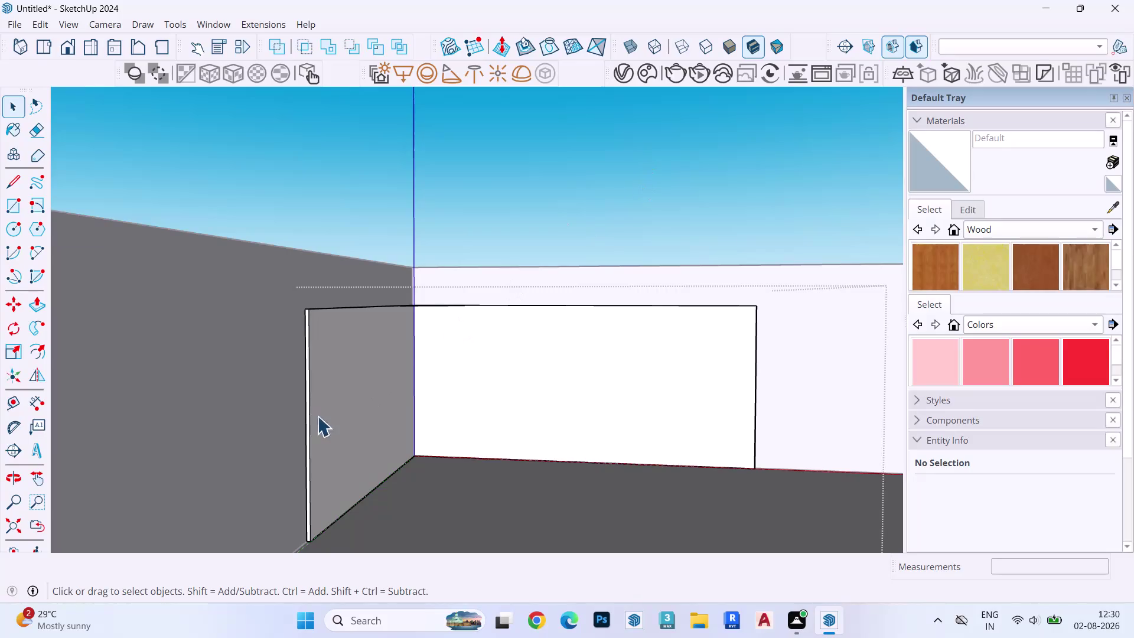
Orbit down onto the panel's top and undo the previous change.
scroll(down, 3)
middle_drag(530, 302, 555, 500)
scroll(down, 3)
scroll(up, 3)
scroll(down, 3)
scroll(up, 3)
key(ctrl+z)
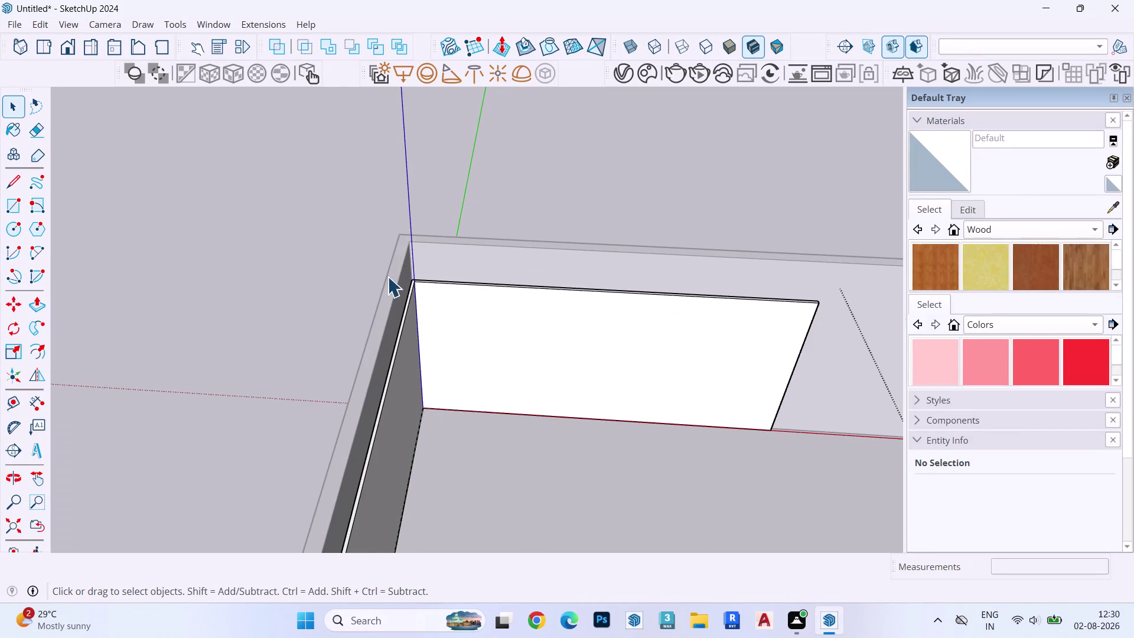
scroll(down, 3)
scroll(up, 3)
scroll(down, 3)
scroll(up, 3)
scroll(up, 3)
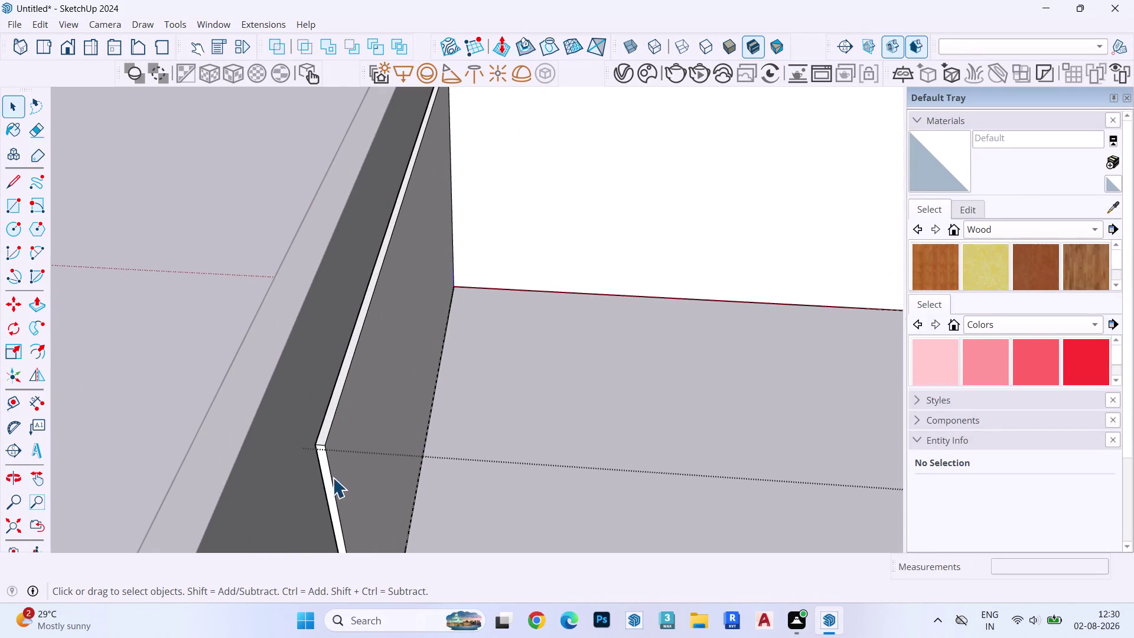
Push/Pull the panel's narrow end face to a new position.
click(320, 467)
click(324, 466)
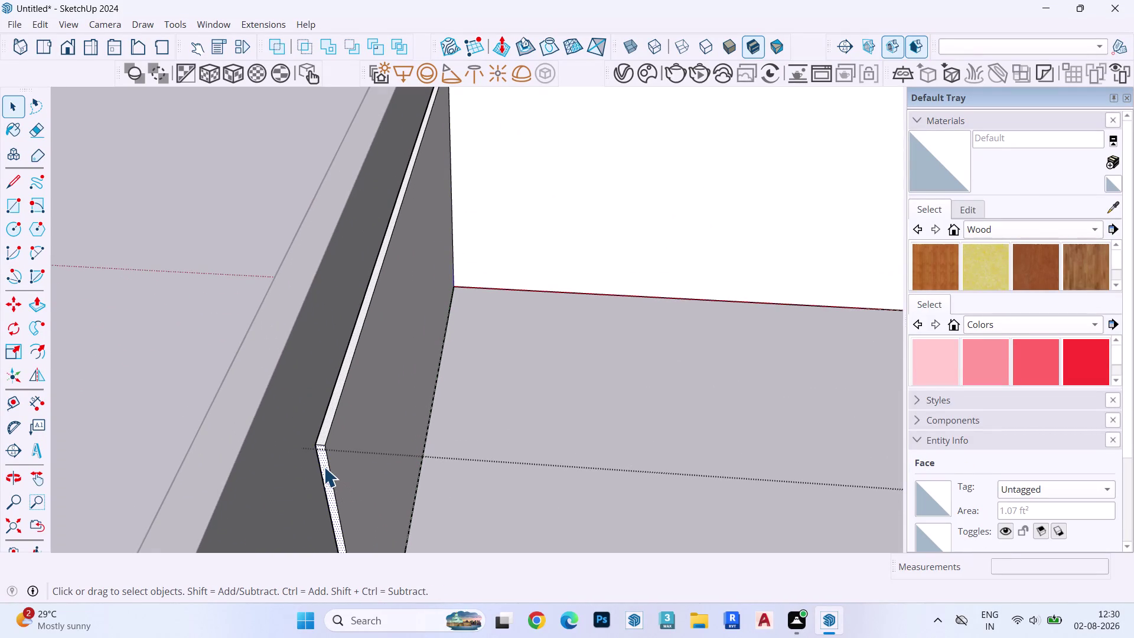
key(p)
click(323, 466)
click(275, 515)
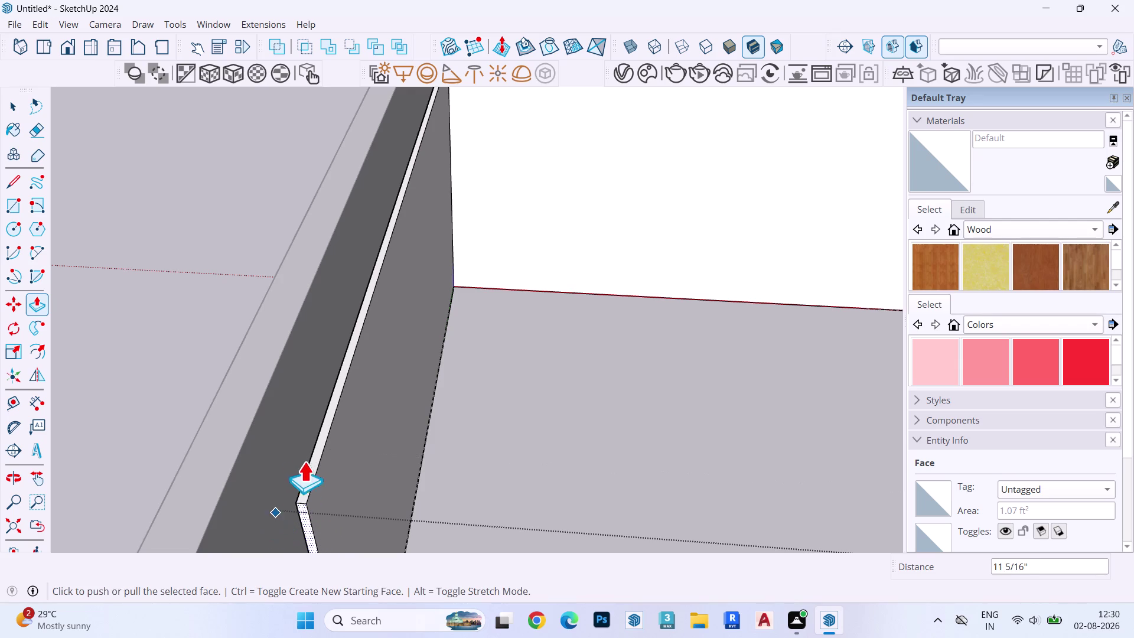
scroll(down, 3)
key(space)
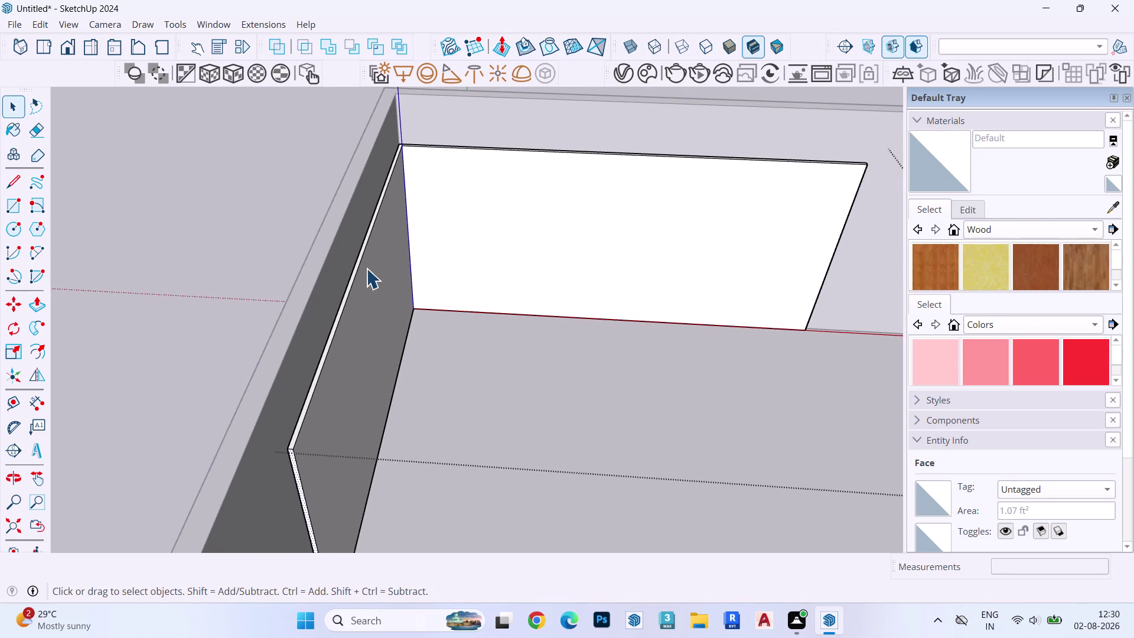
Draw an arc from the panel's left edge to its top edge.
key(a)
click(367, 248)
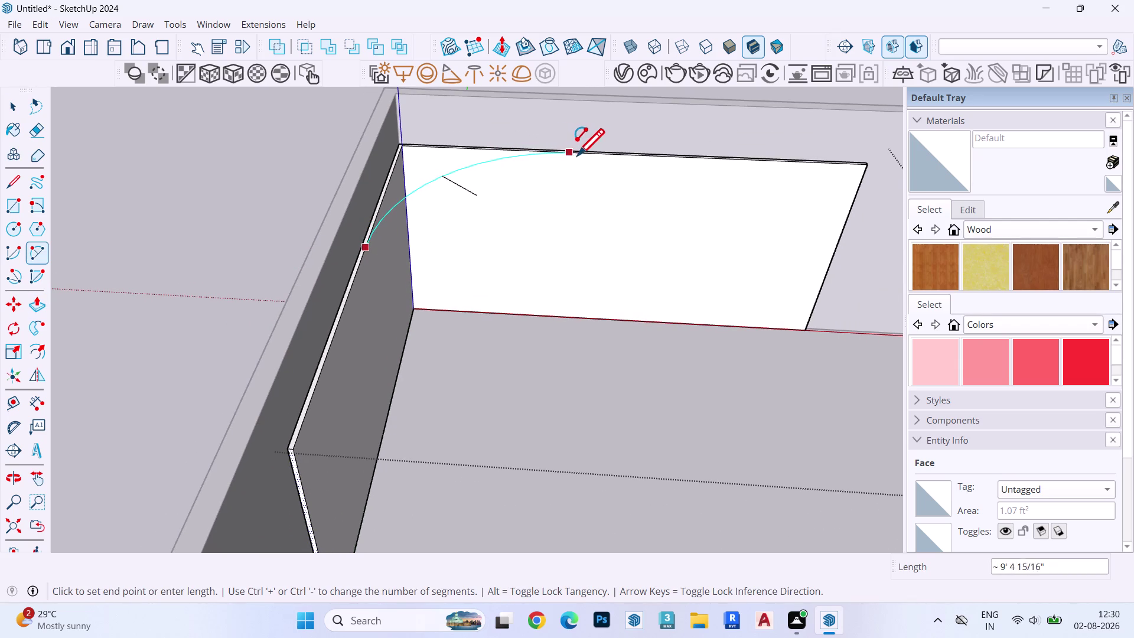
double_click(585, 153)
key(space)
Push away the corner piece cut off by the arc and inspect the curve.
click(441, 158)
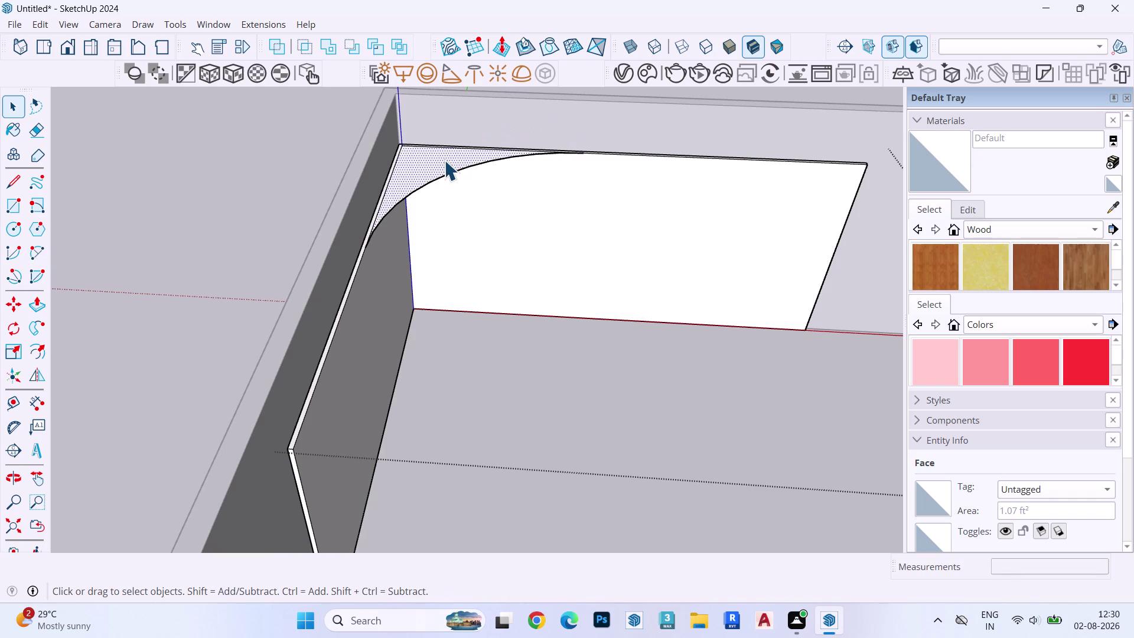
key(p)
click(444, 160)
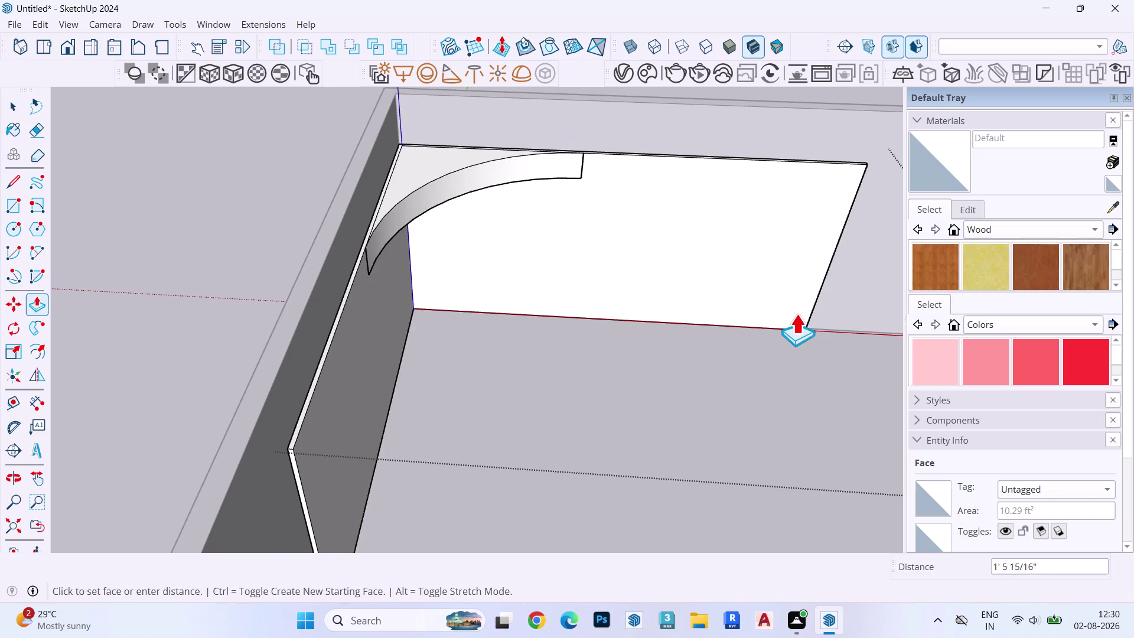
click(804, 324)
middle_drag(583, 299, 568, 196)
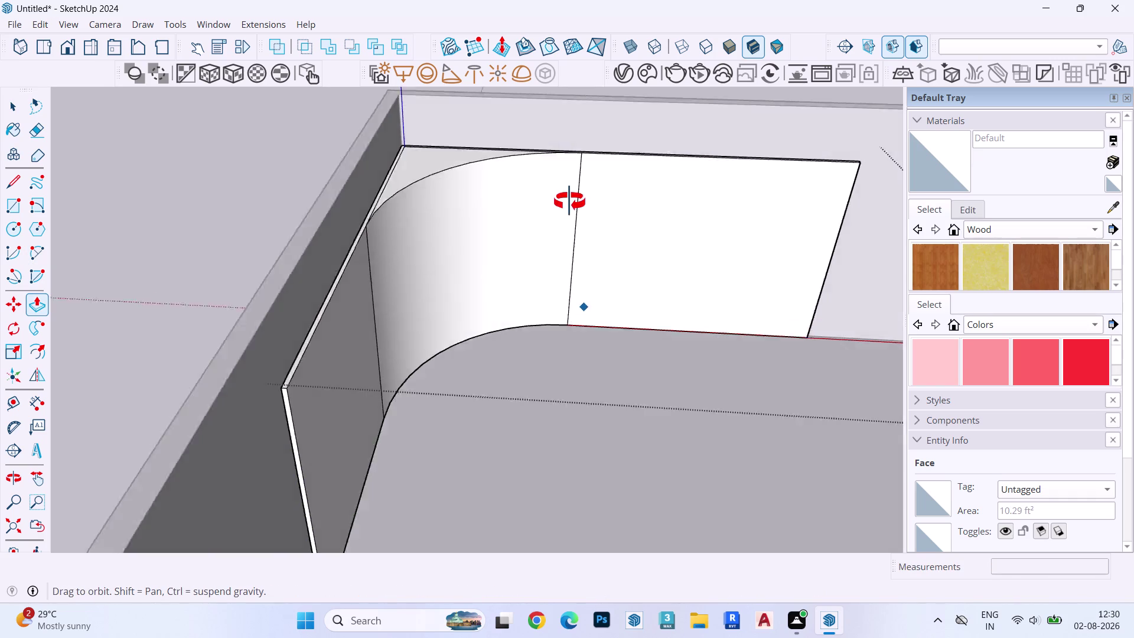
middle_drag(568, 196, 535, 242)
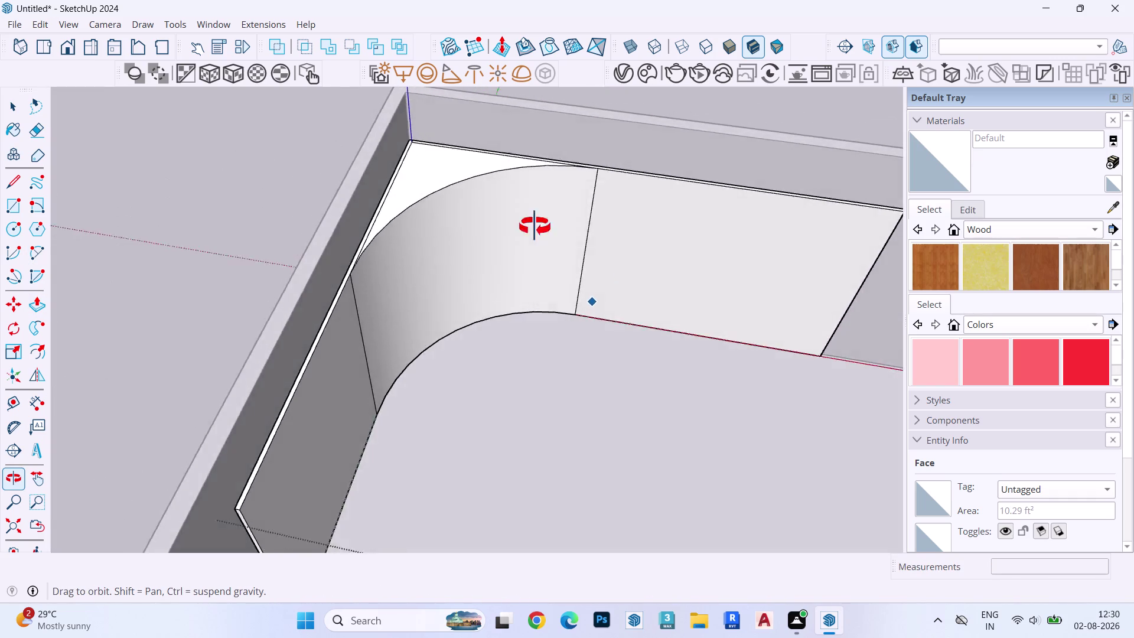
middle_drag(535, 243, 487, 179)
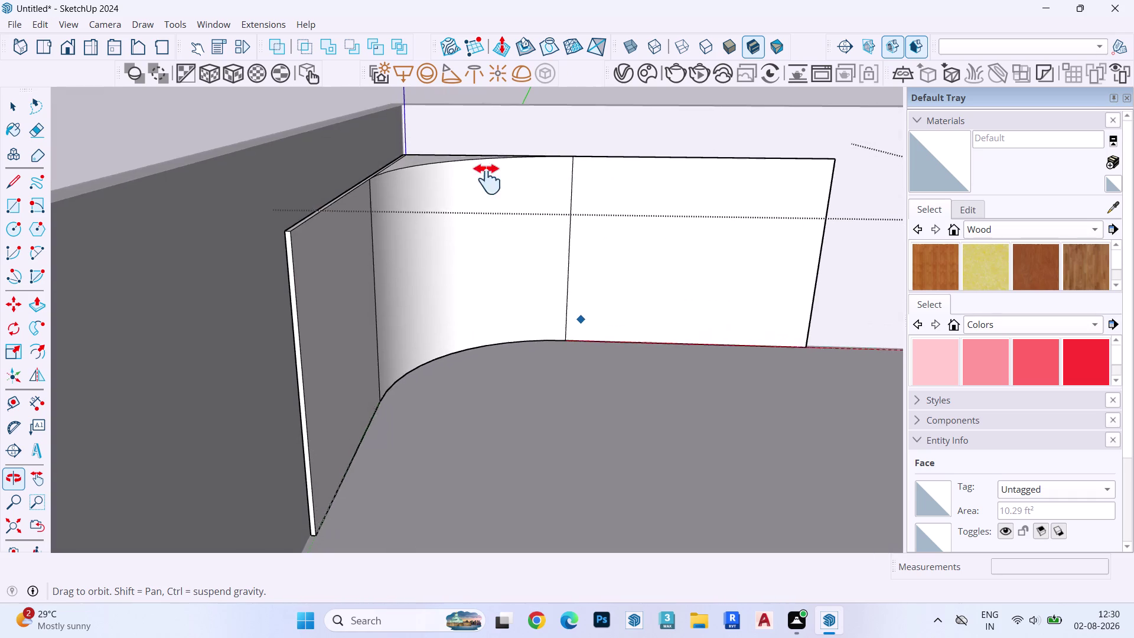
middle_drag(487, 179, 419, 172)
scroll(down, 3)
middle_drag(537, 213, 549, 166)
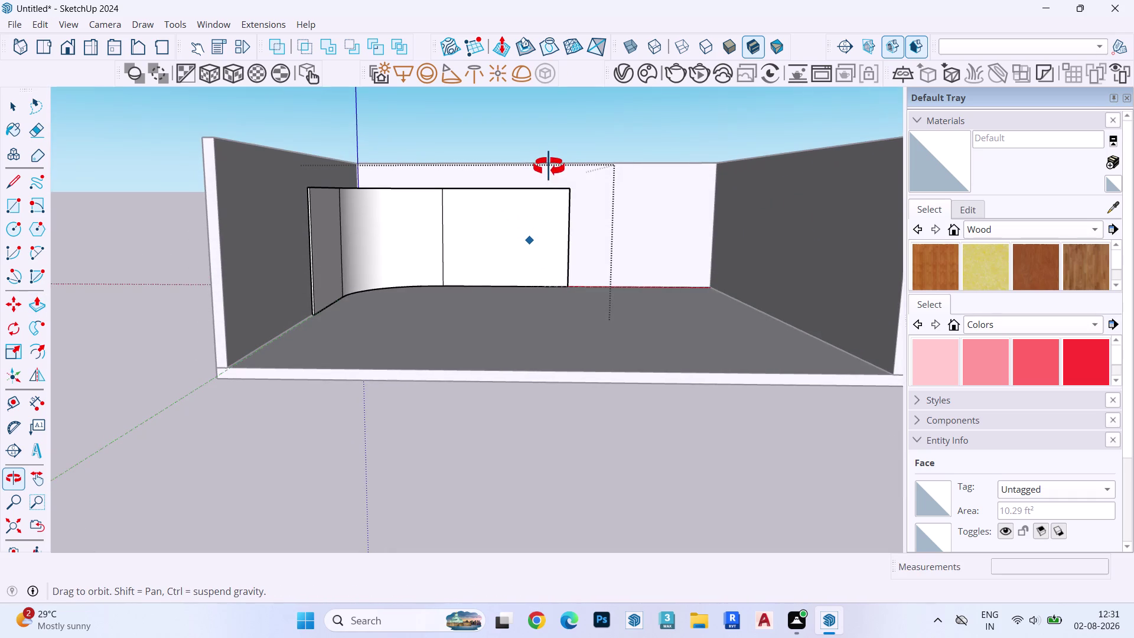
middle_drag(549, 167, 551, 165)
Undo the corner removal and the arc.
key(ctrl+z)
middle_drag(501, 185, 527, 423)
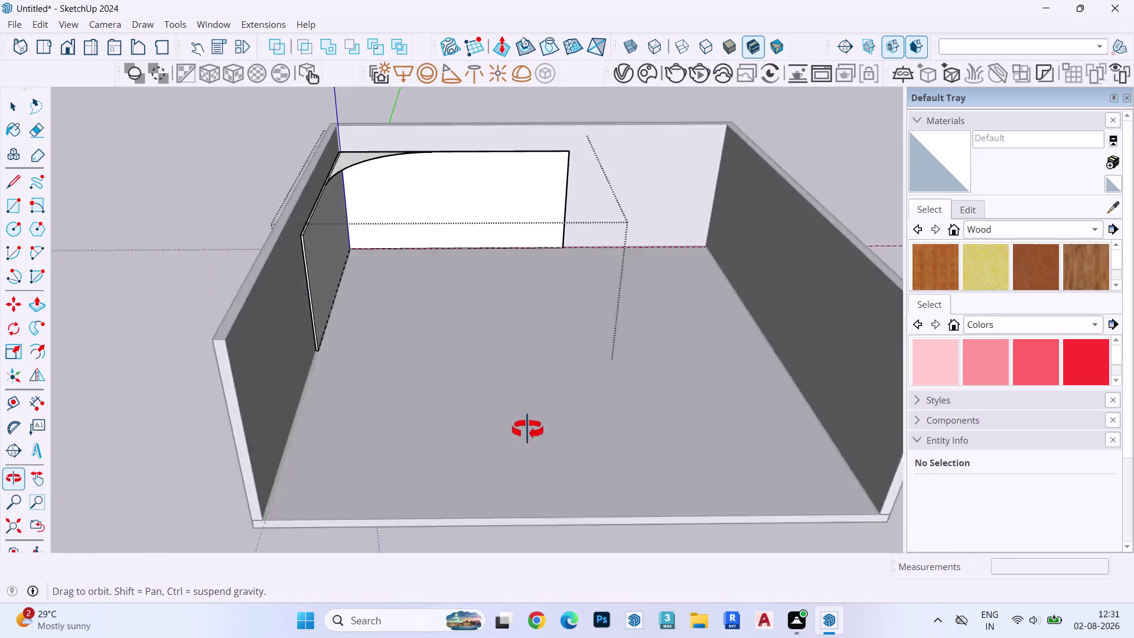
middle_drag(527, 423, 528, 429)
scroll(up, 3)
key(ctrl+z)
middle_drag(325, 169, 341, 314)
scroll(up, 3)
Redraw the arc across the top corner and push the cut-off corner away.
key(a)
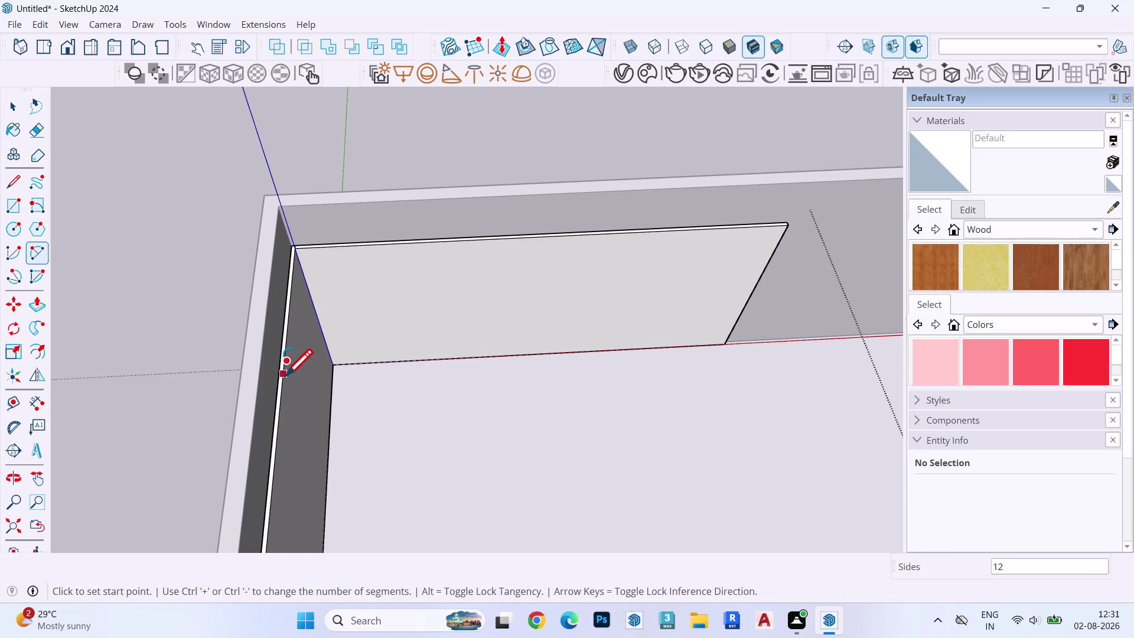
click(279, 396)
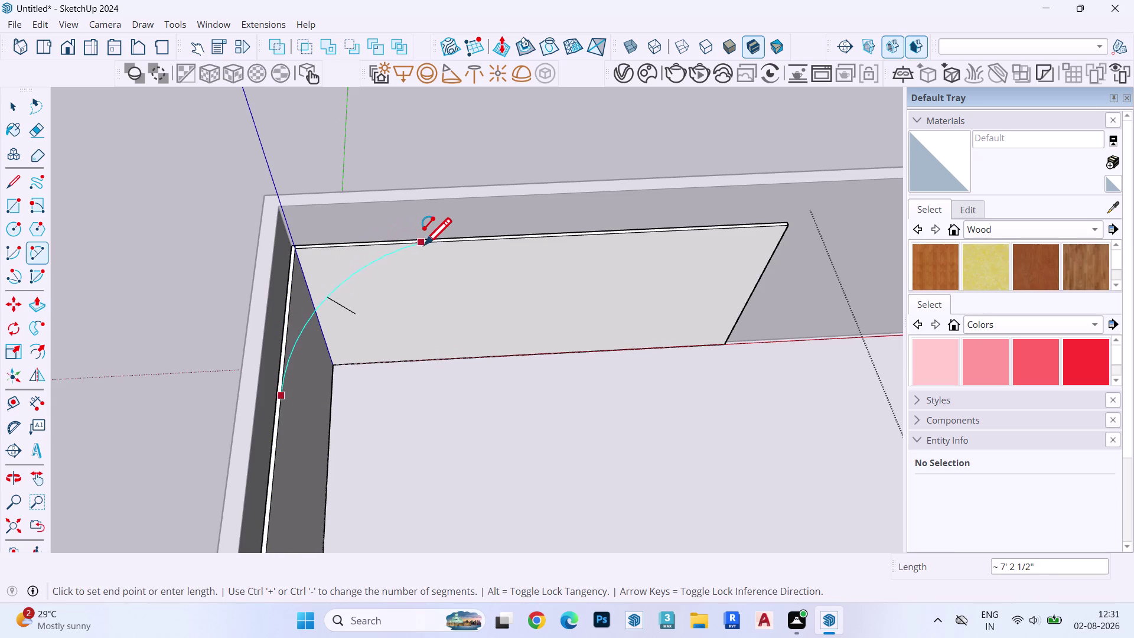
click(461, 244)
click(461, 244)
key(space)
click(328, 265)
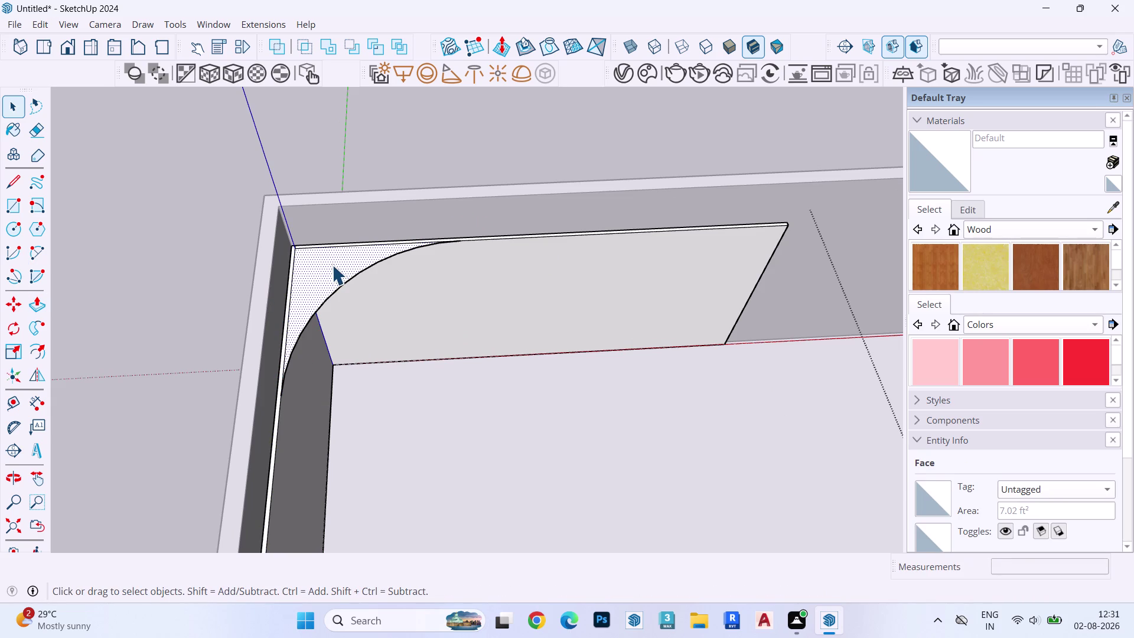
key(p)
click(332, 264)
click(730, 338)
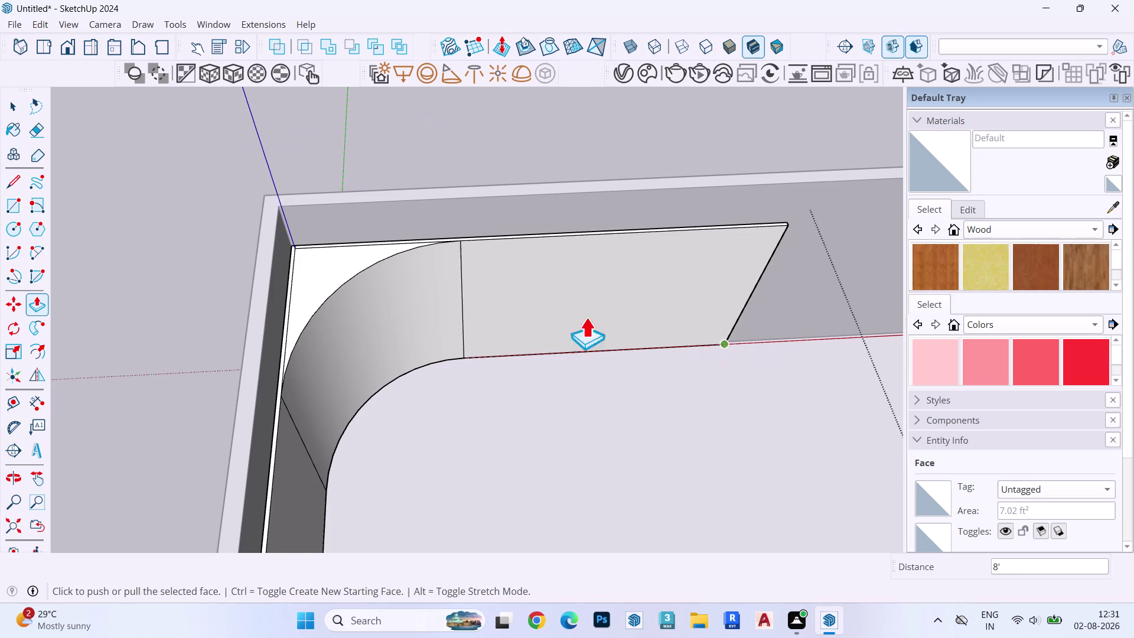
scroll(down, 3)
scroll(up, 3)
scroll(down, 3)
key(space)
Select all of the curved panel's geometry and group it.
middle_drag(477, 361, 490, 32)
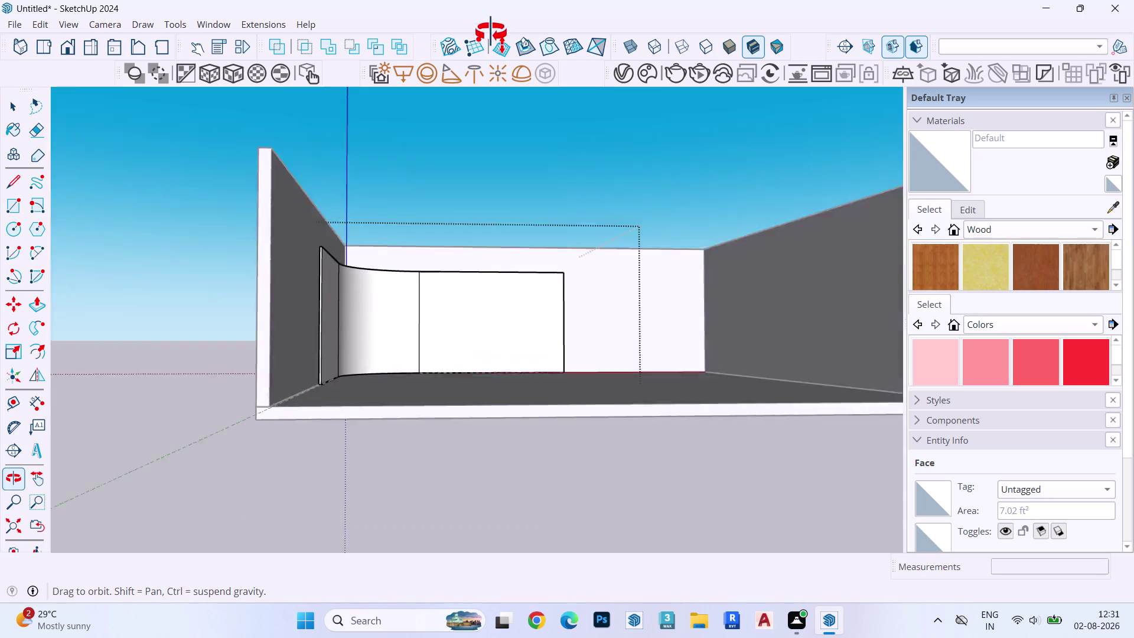
middle_drag(490, 32, 458, 72)
key(Escape)
key(space)
key(Escape)
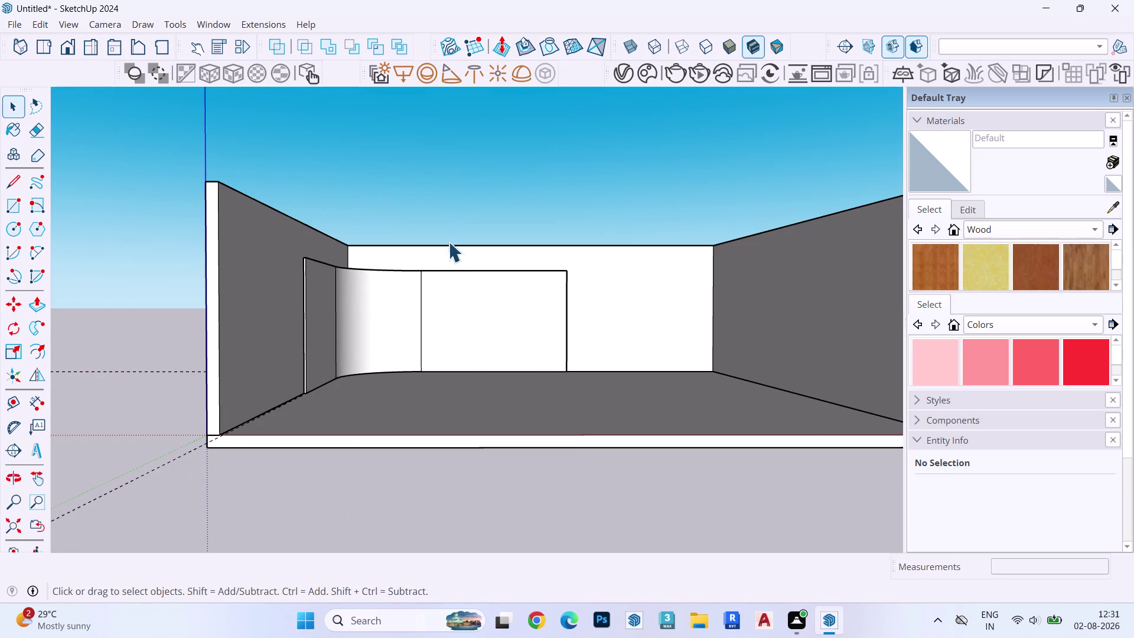
click(446, 261)
click(454, 310)
middle_drag(454, 309, 456, 374)
key(Escape)
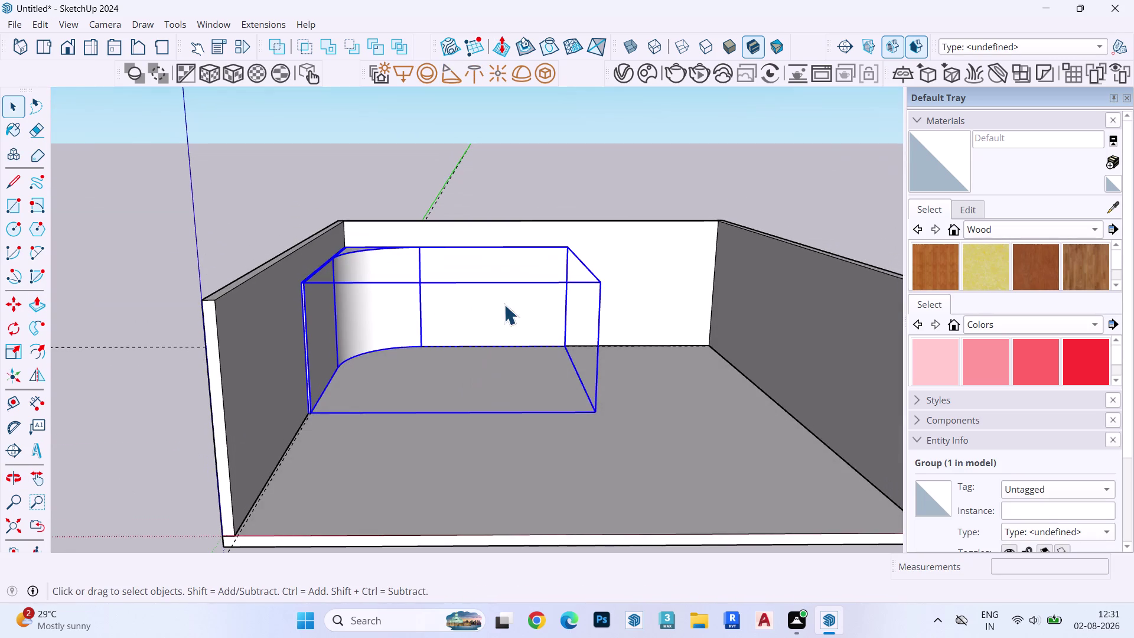
Place a Tape Measure guide 5' above the back wall's floor edge.
scroll(up, 3)
key(t)
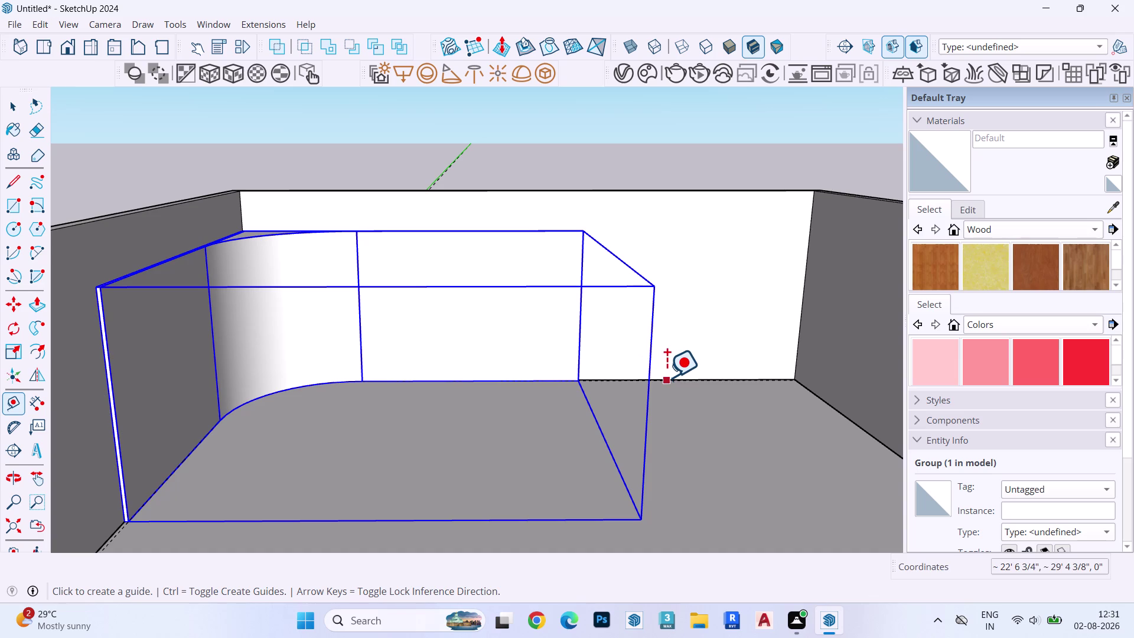
scroll(up, 3)
key(Escape)
key(t)
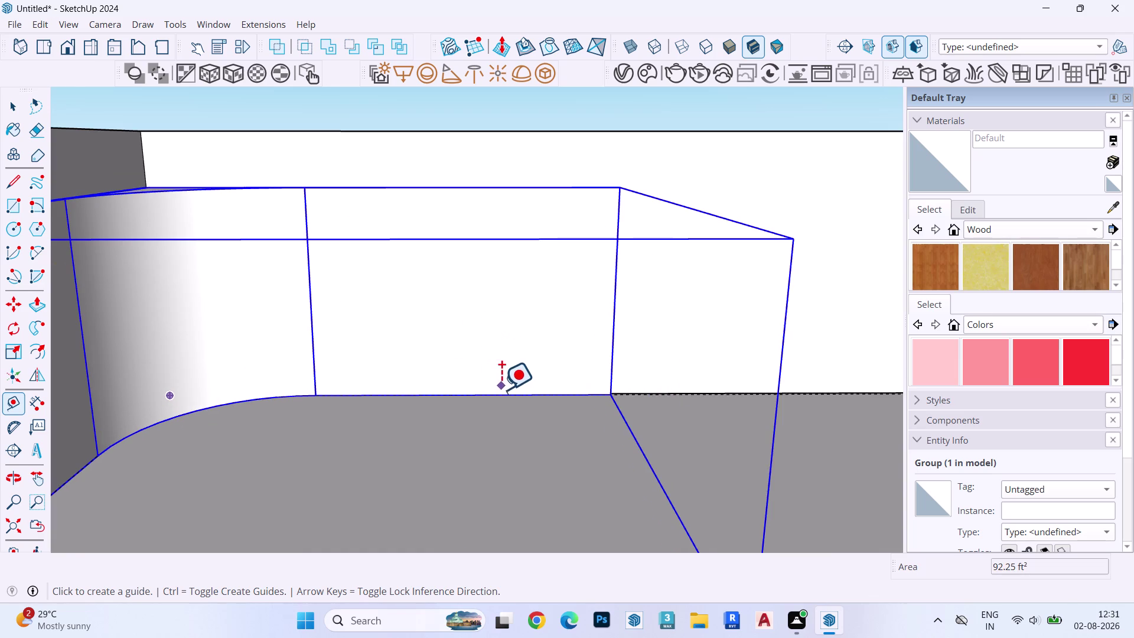
click(506, 393)
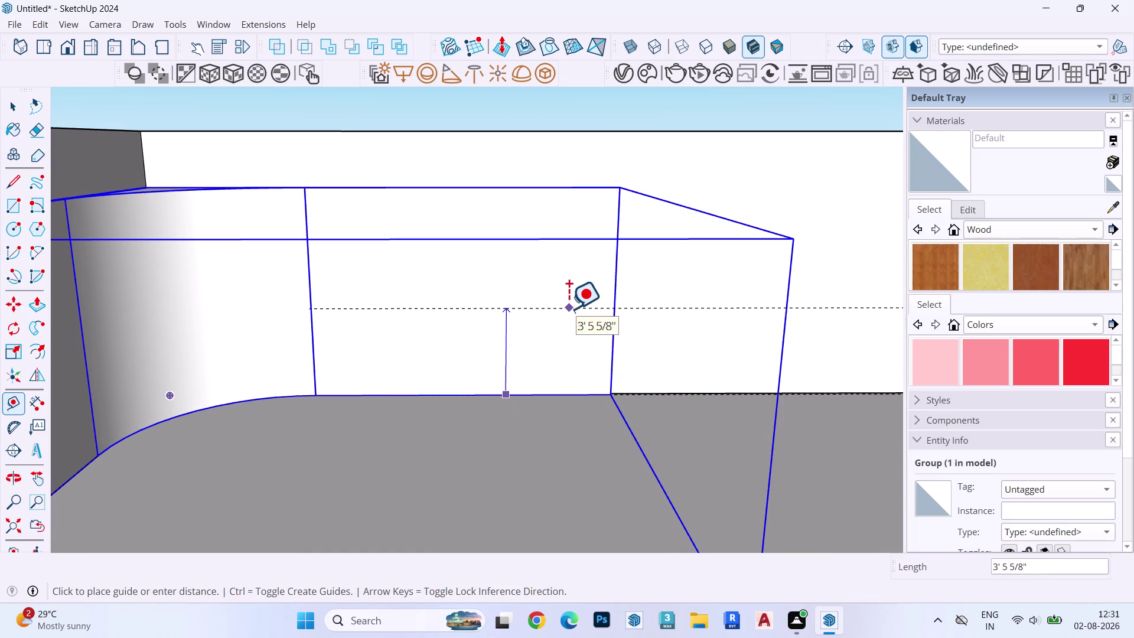
text(5')
key(Return)
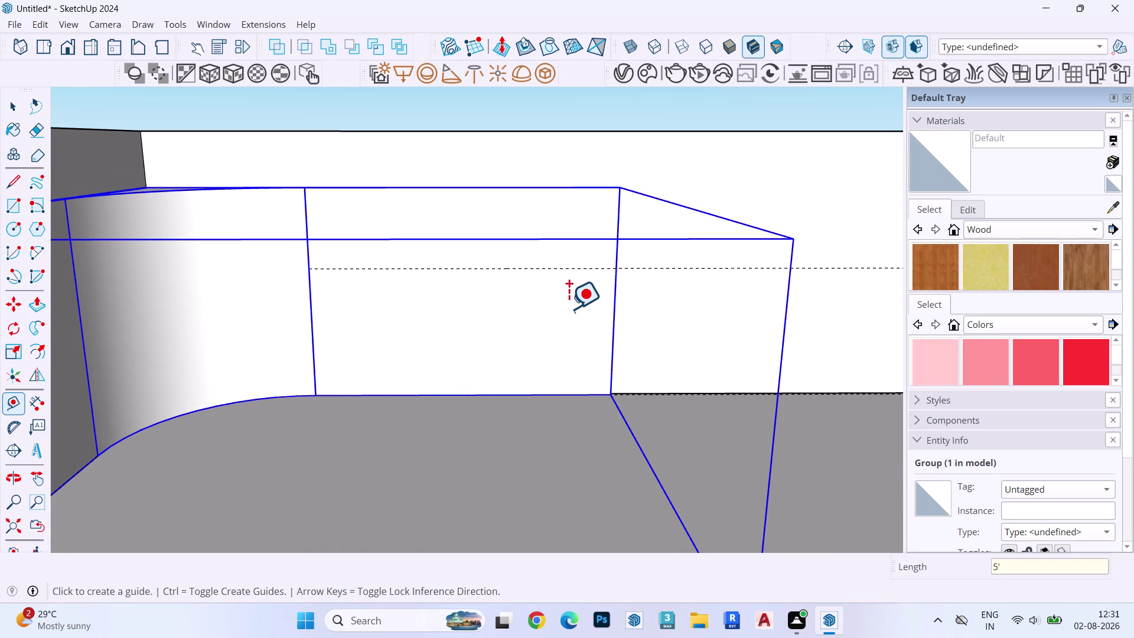
key(space)
key(Escape)
Draw a rectangle from the 5' guide to the right floor corner.
key(r)
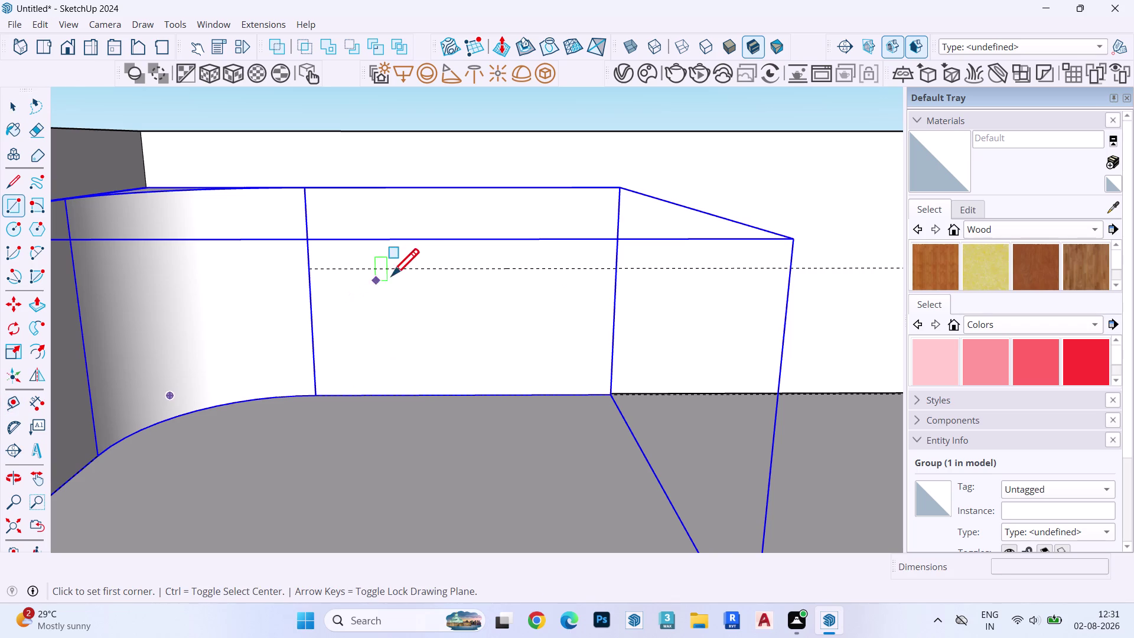
click(440, 267)
middle_drag(647, 381, 480, 372)
key(Left)
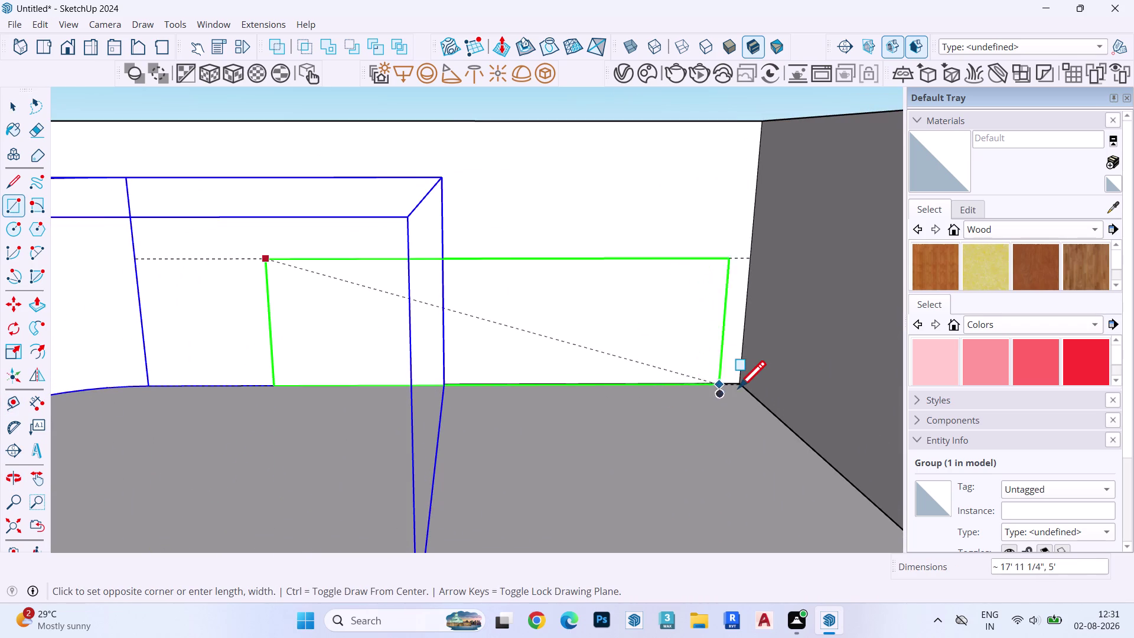
click(743, 386)
key(space)
click(527, 304)
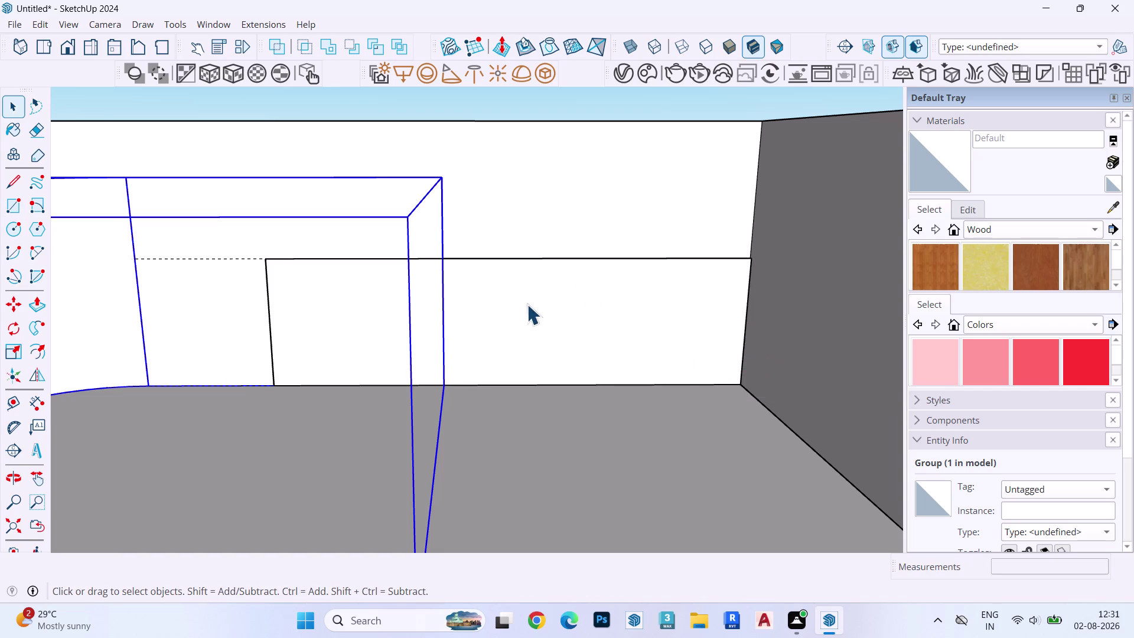
double_click(527, 304)
key(n)
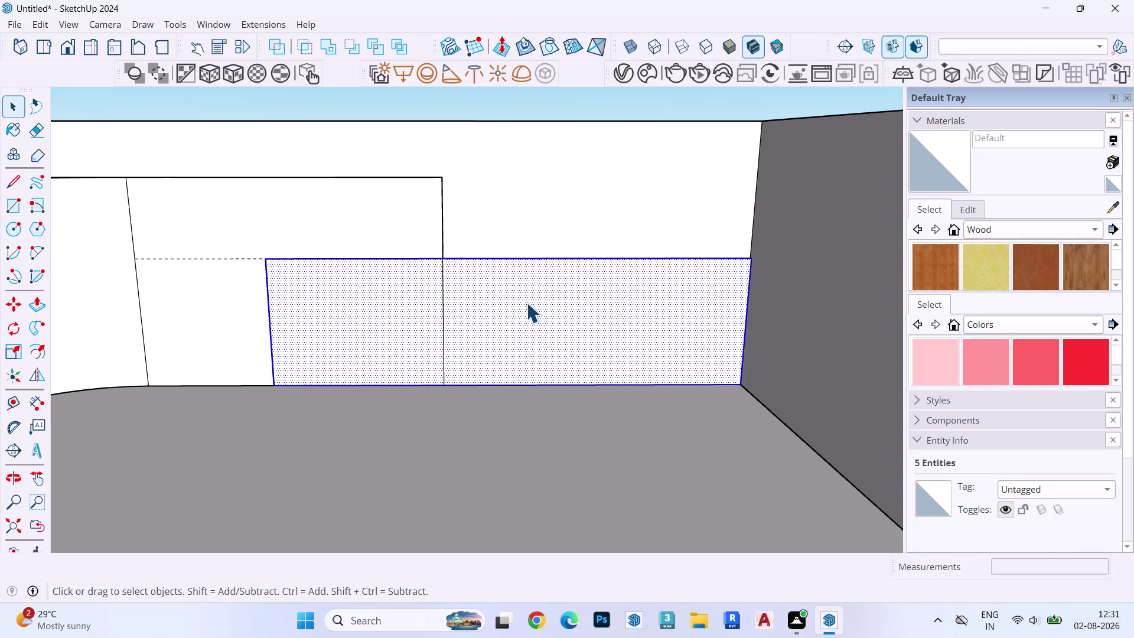
double_click(519, 303)
Copy the wall edge higher up the wall with the Move tool.
middle_drag(519, 290, 538, 349)
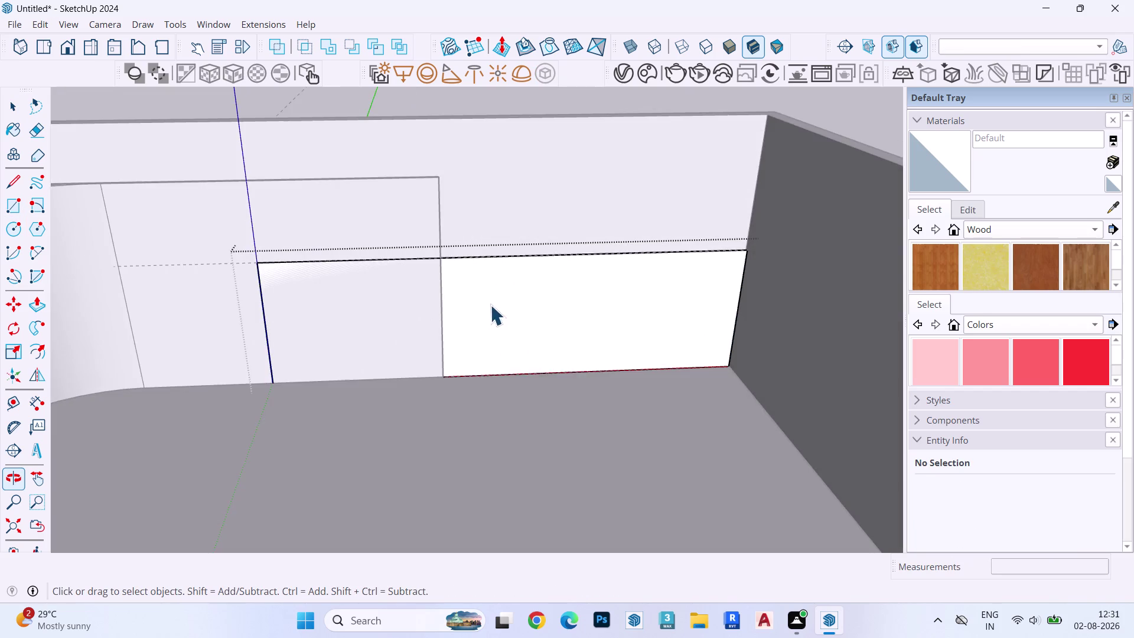
scroll(up, 3)
scroll(down, 3)
drag(178, 220, 262, 363)
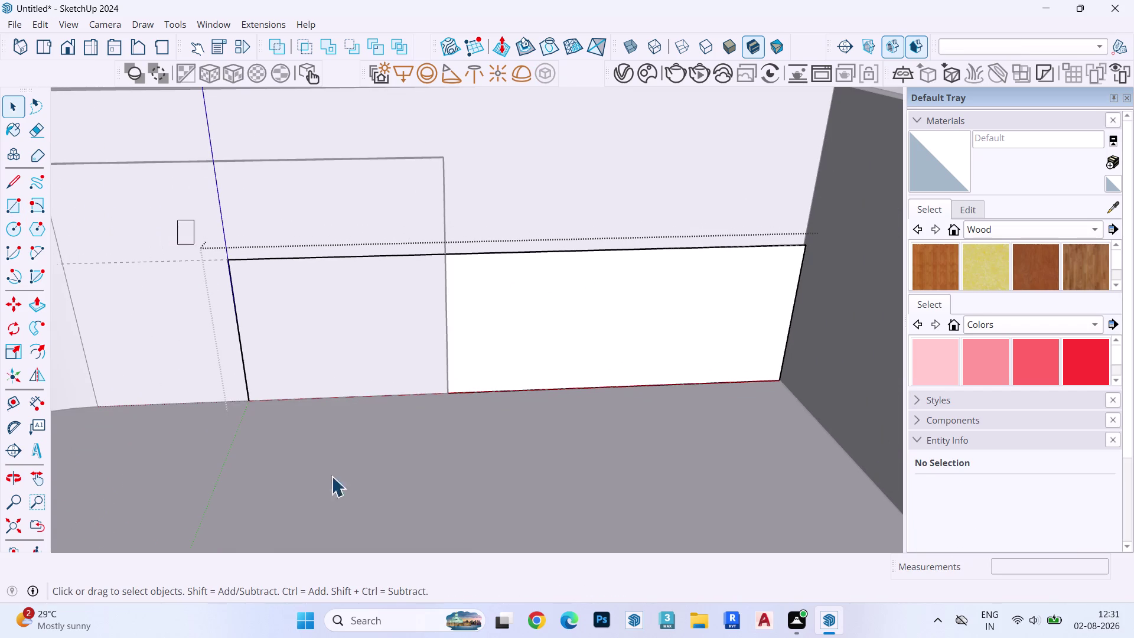
drag(262, 363, 461, 580)
key(m)
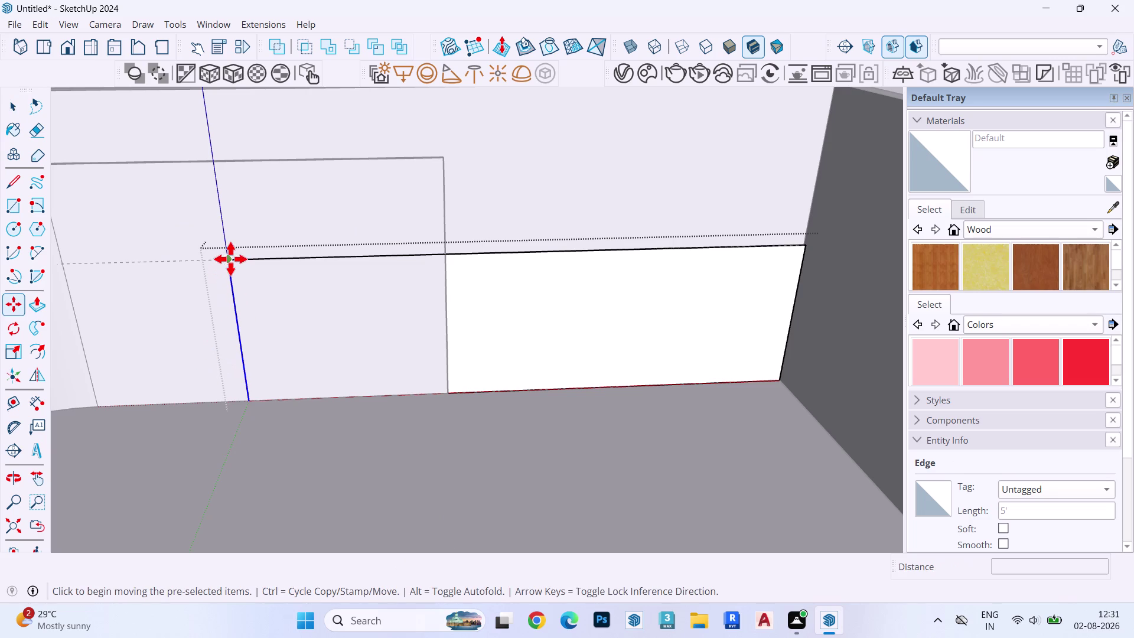
click(231, 258)
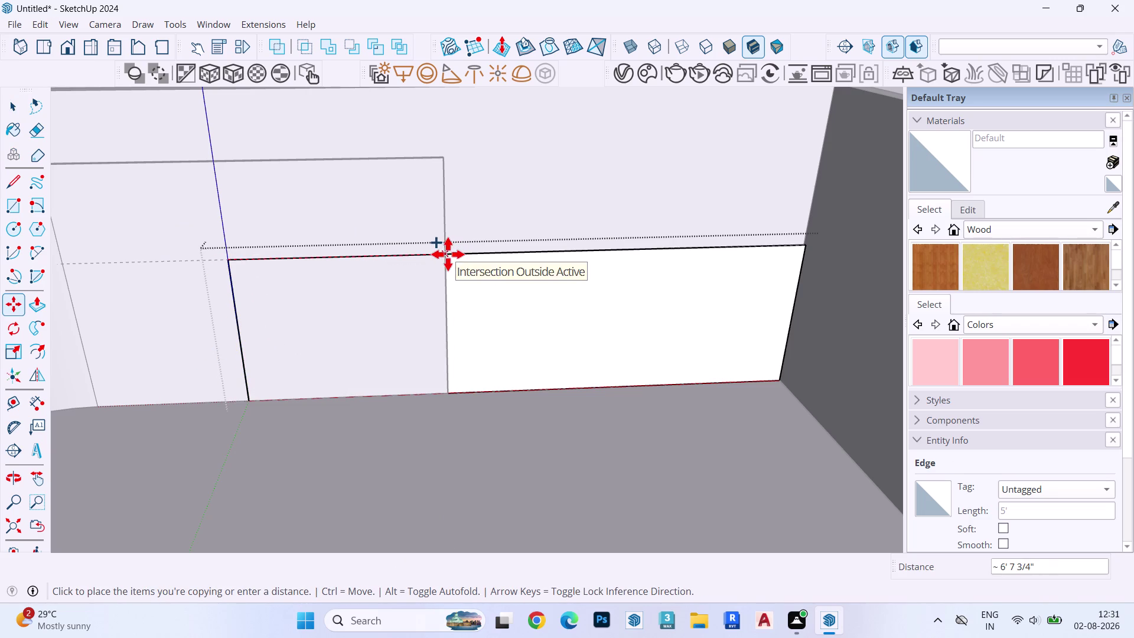
click(448, 254)
Attempt to push the lower wall face, undoing and cancelling the tries.
key(space)
click(501, 271)
key(p)
click(501, 271)
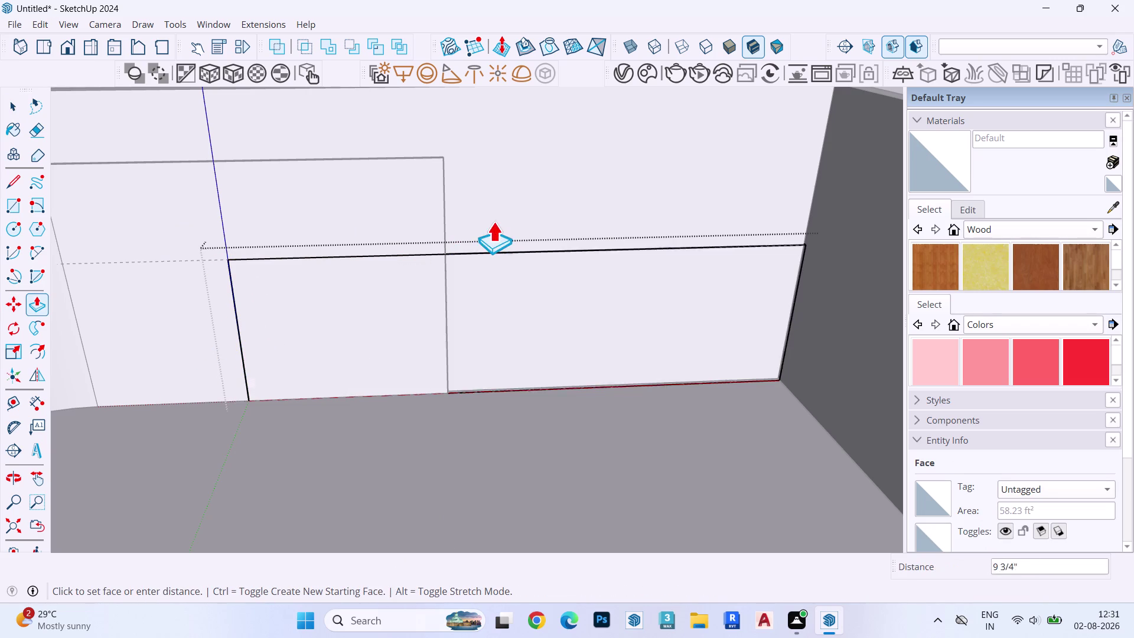
middle_drag(463, 178, 469, 302)
scroll(up, 3)
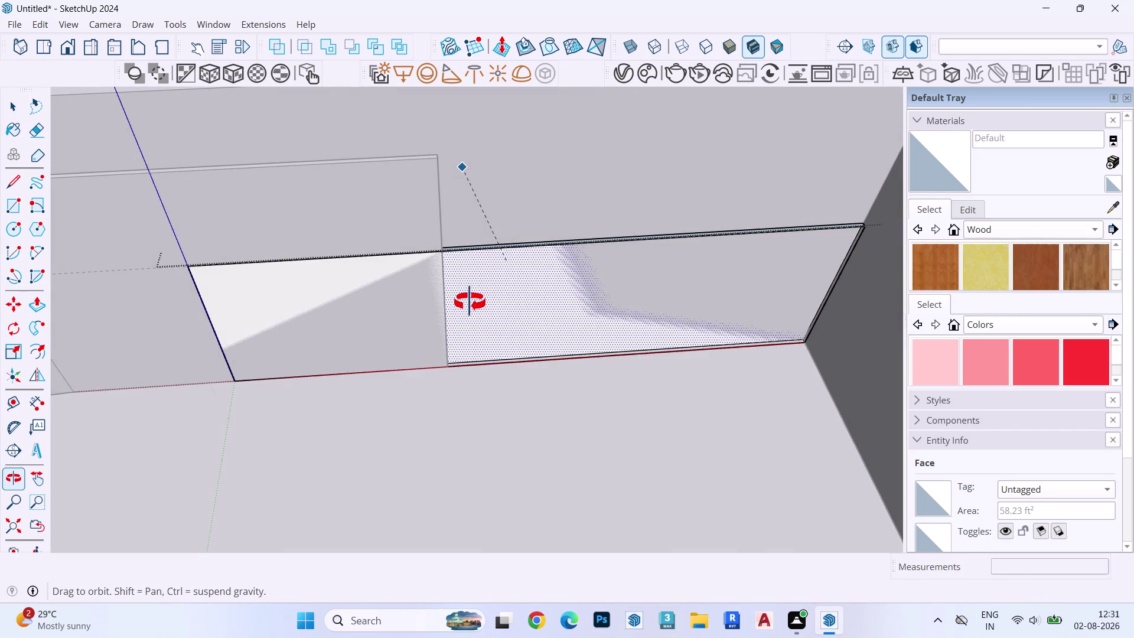
middle_drag(470, 302, 470, 301)
scroll(up, 3)
click(427, 151)
scroll(down, 3)
key(ctrl+z)
click(562, 377)
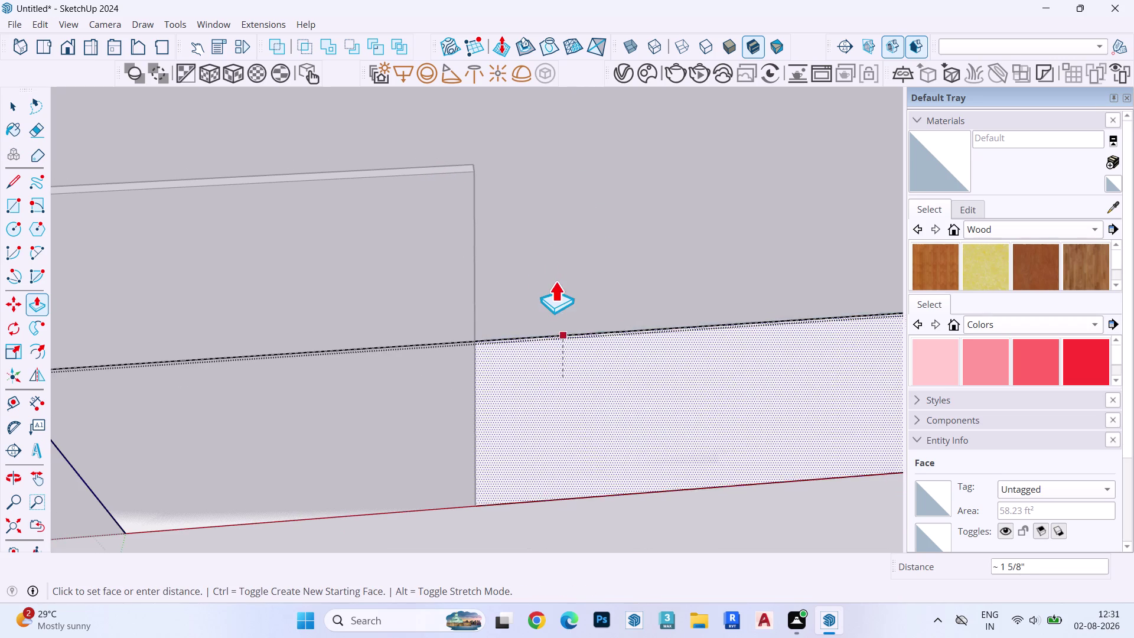
click(472, 163)
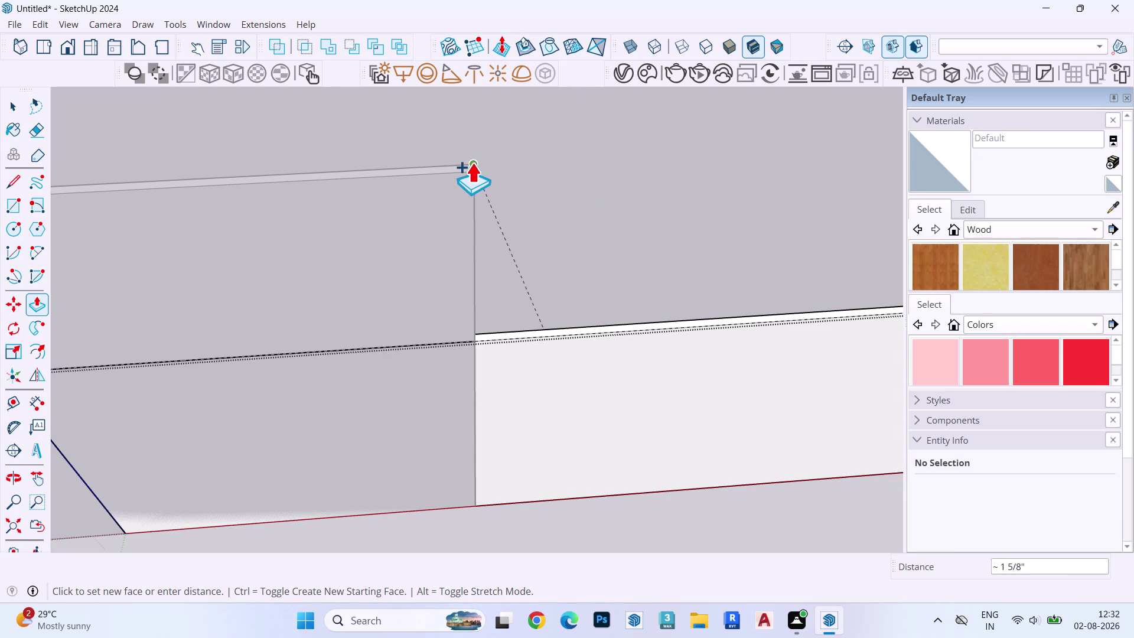
key(space)
Pull the left lower panel out 1.6" and repeat it on the adjacent face.
click(382, 378)
scroll(down, 3)
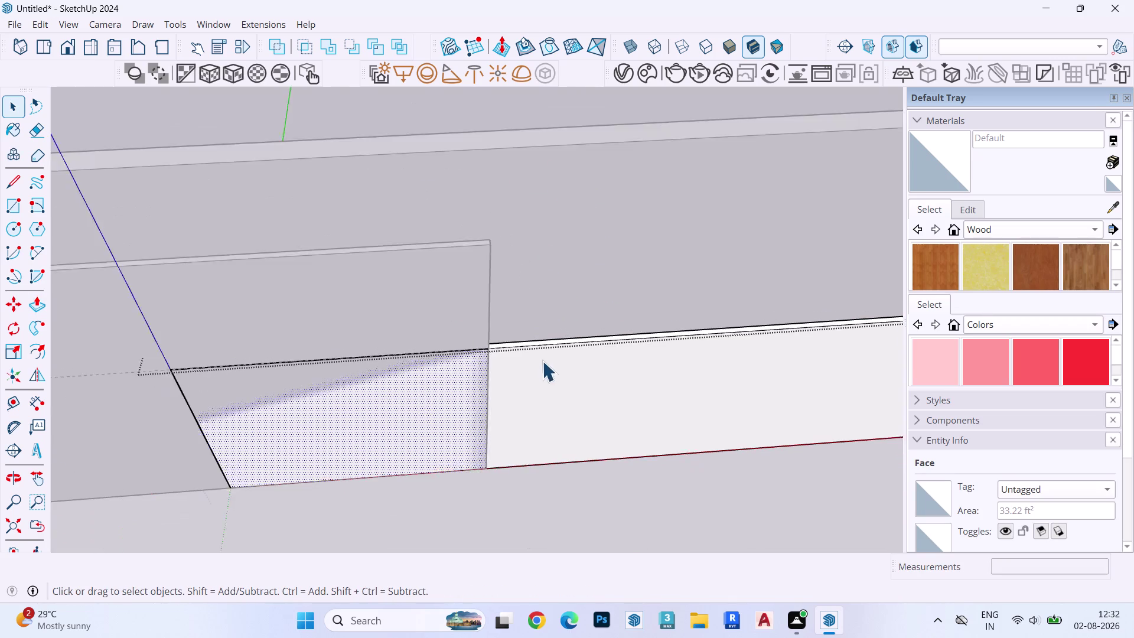
key(p)
click(447, 373)
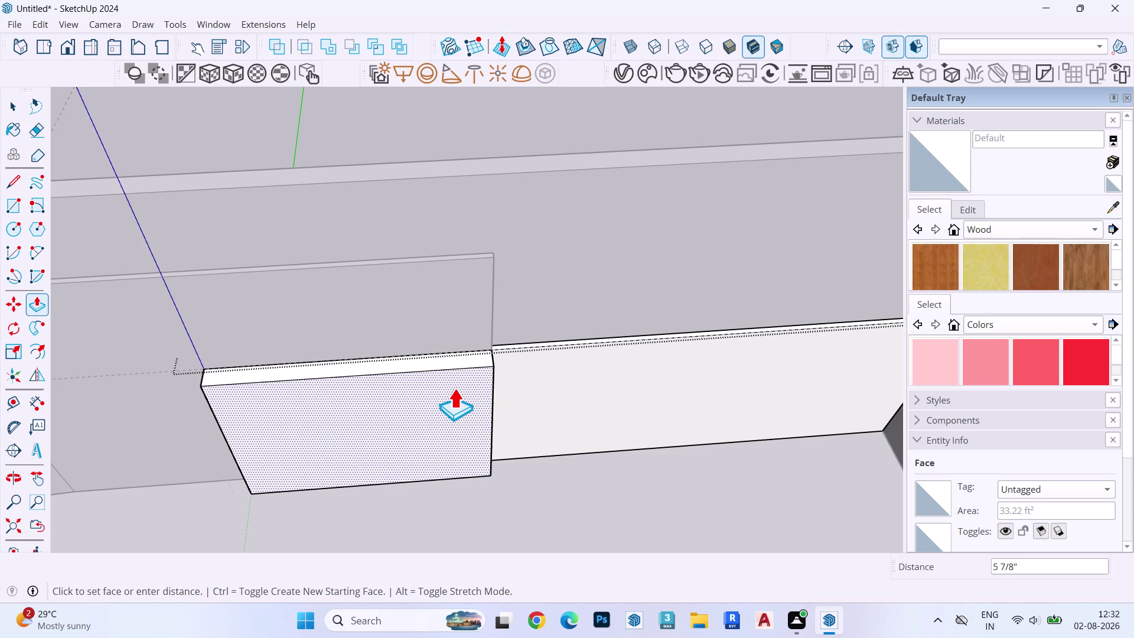
text(1)
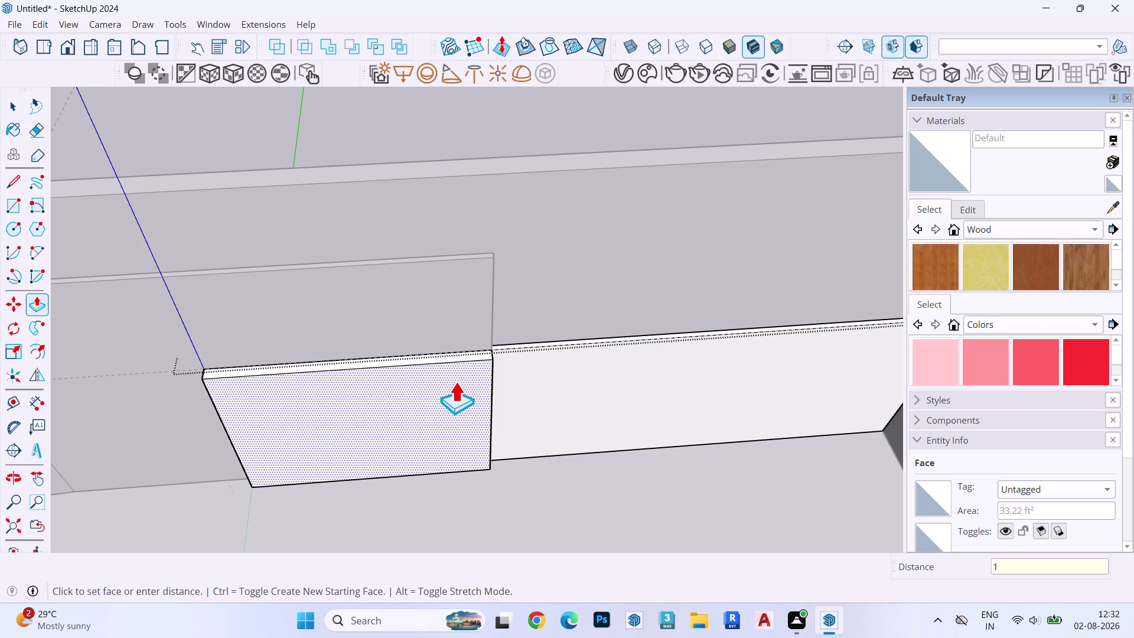
text(.6")
key(Return)
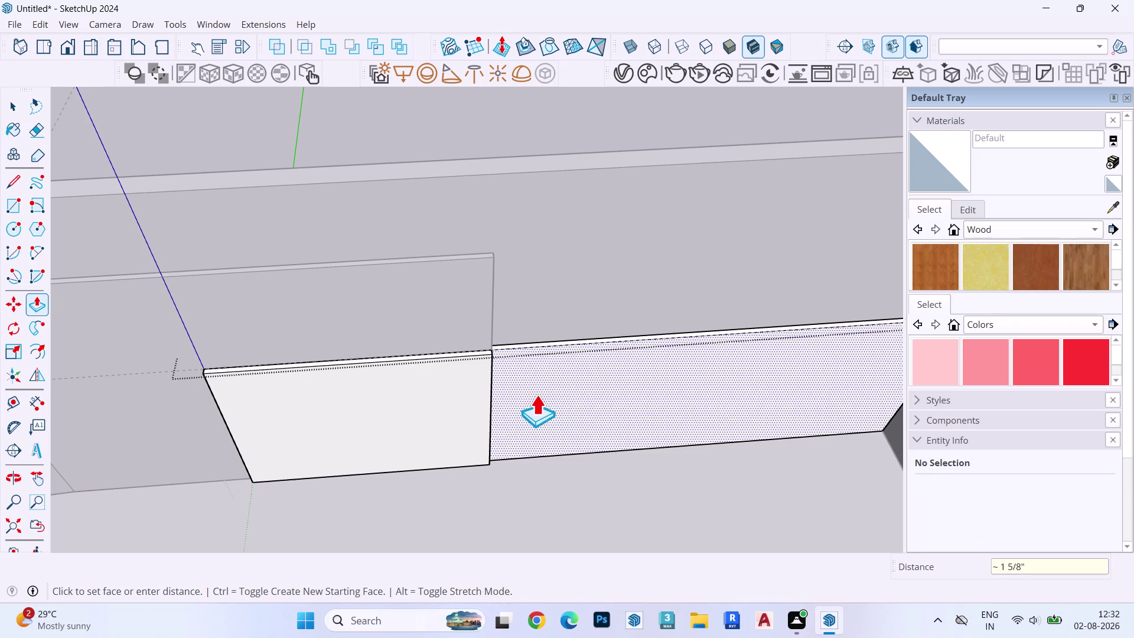
double_click(541, 382)
key(Escape)
key(space)
key(Escape)
key(space)
key(space)
key(Escape)
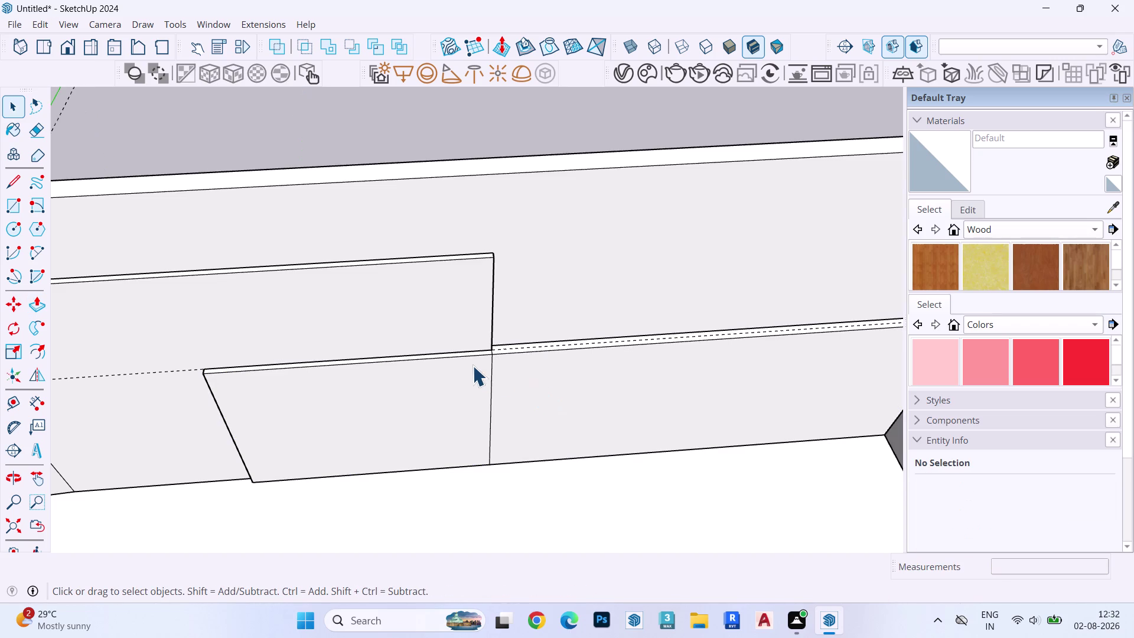
key(Escape)
scroll(down, 3)
key(Escape)
middle_drag(403, 355, 394, 120)
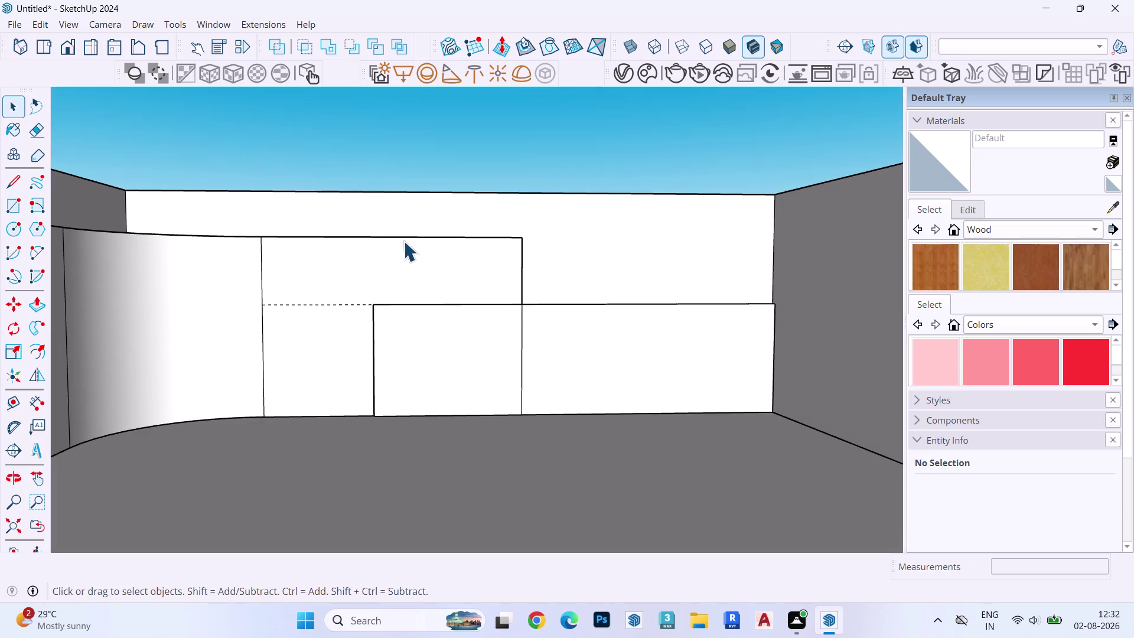
Select the upper back-wall panel and zoom in on its top-right corner.
double_click(517, 240)
drag(474, 230, 783, 322)
scroll(up, 3)
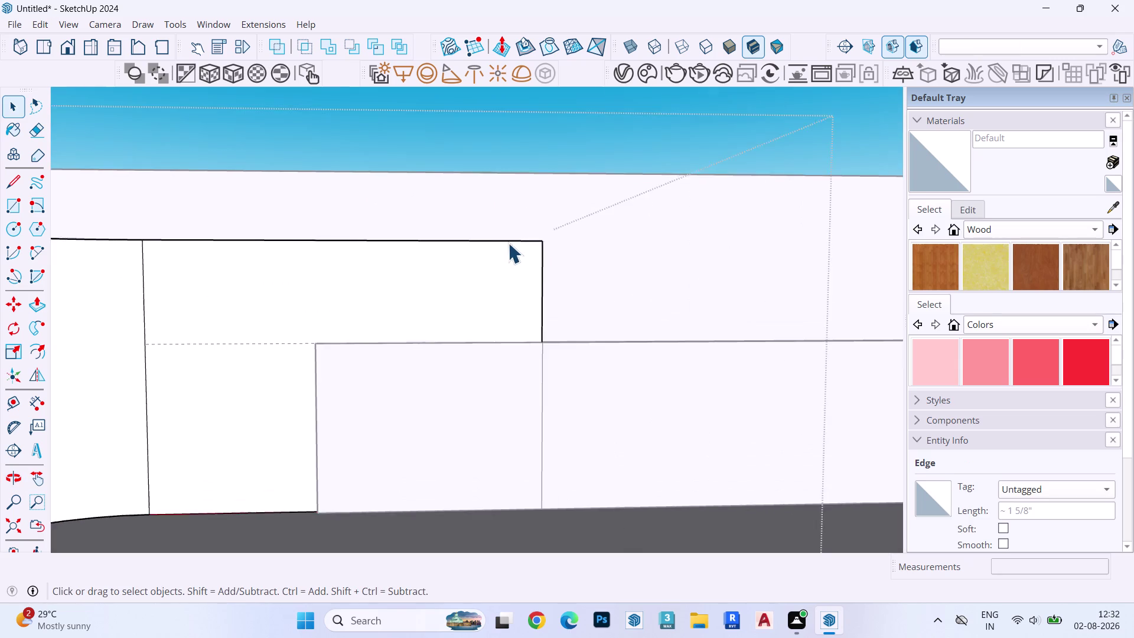
scroll(up, 3)
double_click(521, 245)
middle_drag(550, 244, 555, 269)
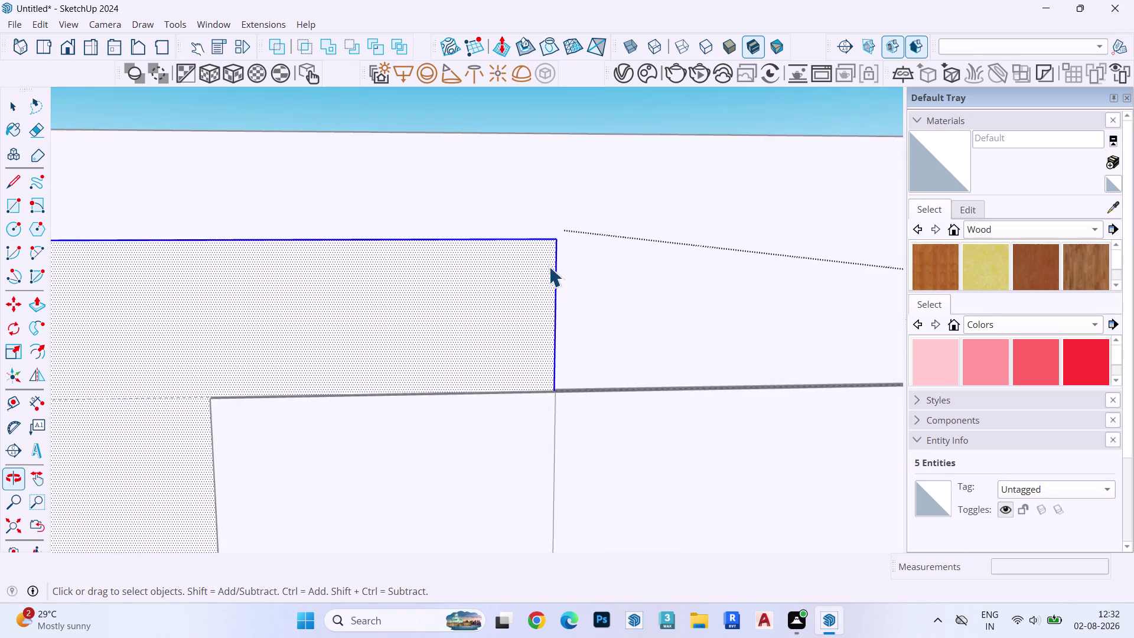
scroll(up, 3)
key(a)
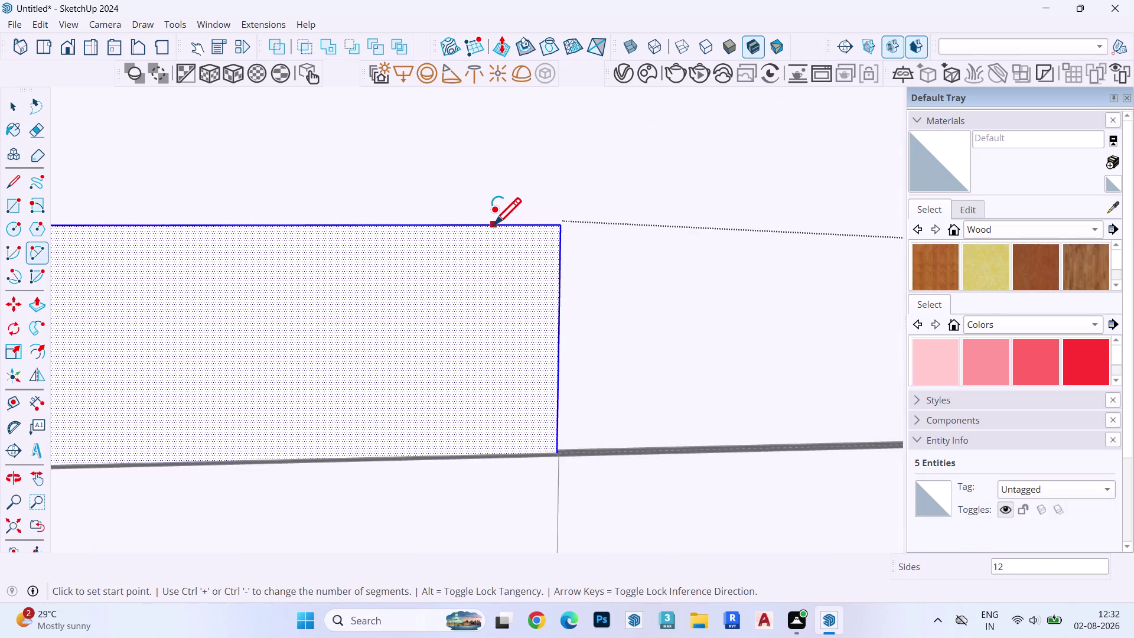
click(492, 227)
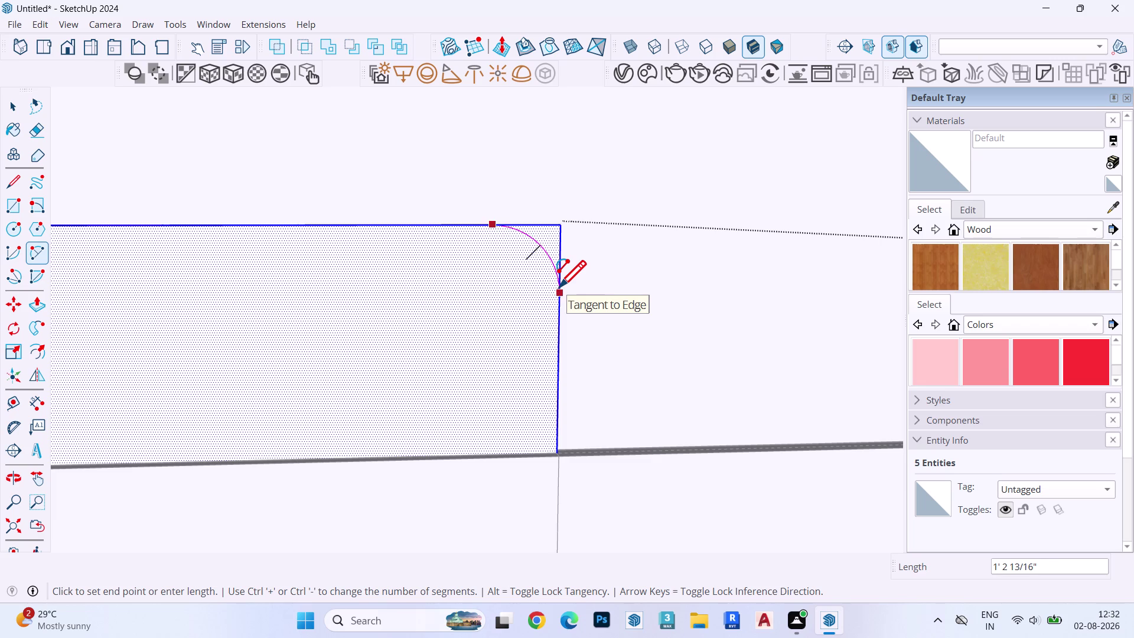
key(Escape)
Place a trial guide 6 inches inside the panel's right edge and try a top-edge guide.
key(space)
text(t)
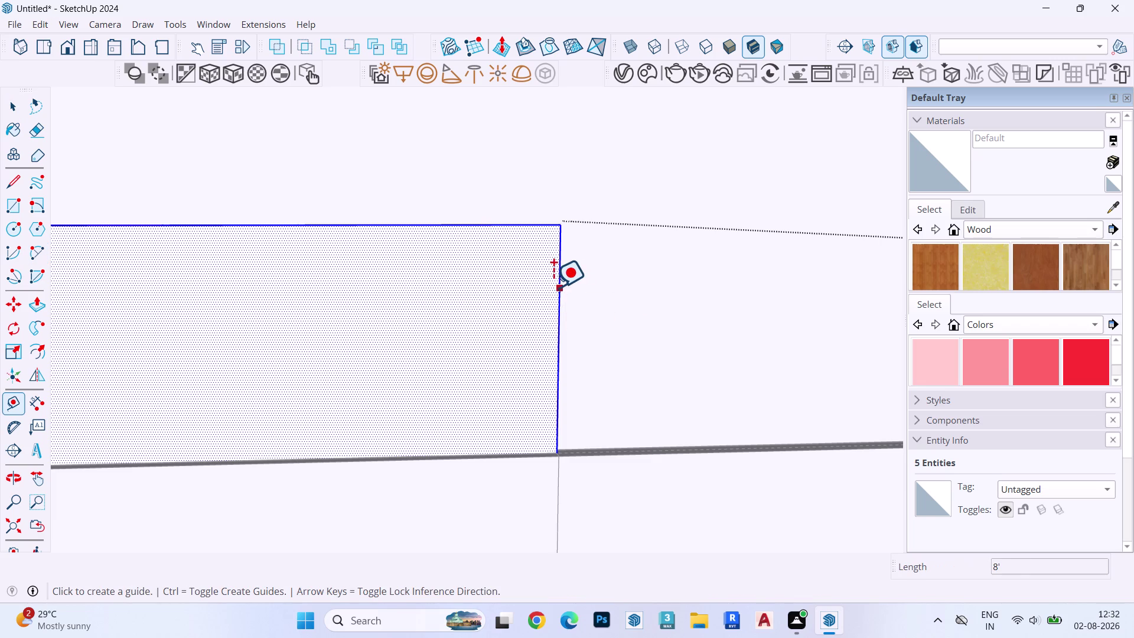
click(554, 285)
key(space)
key(t)
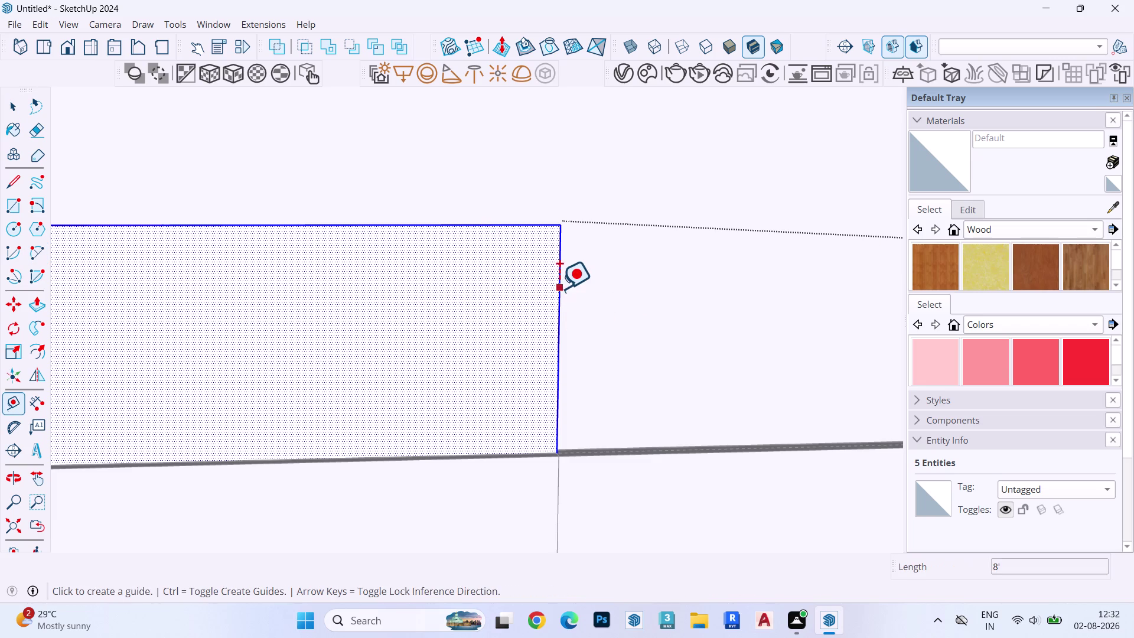
click(559, 288)
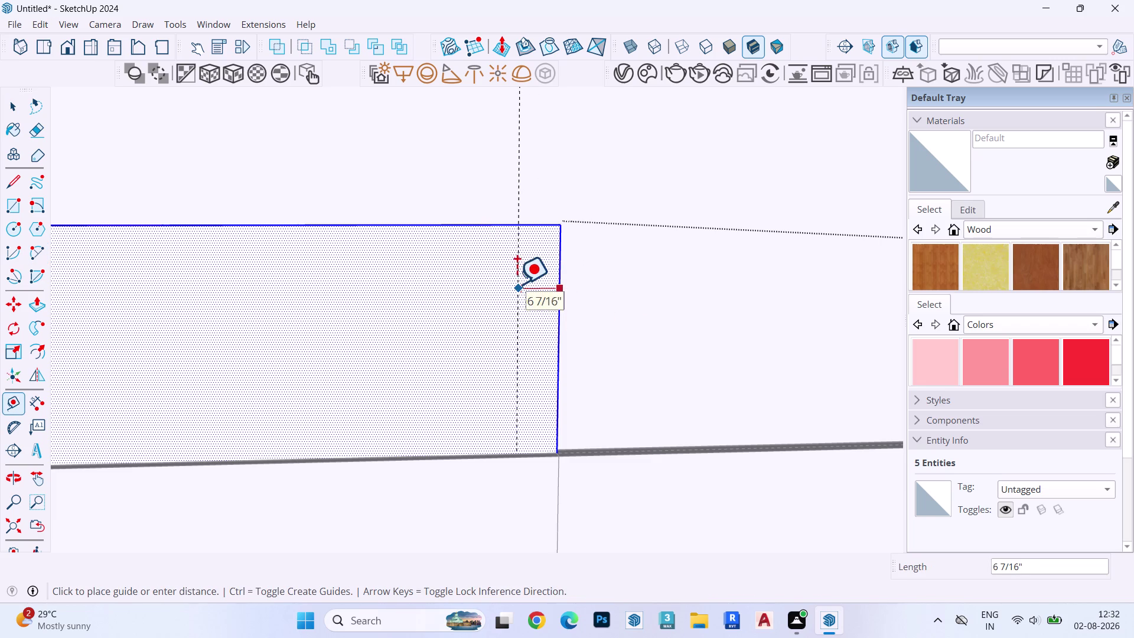
text(6")
key(Return)
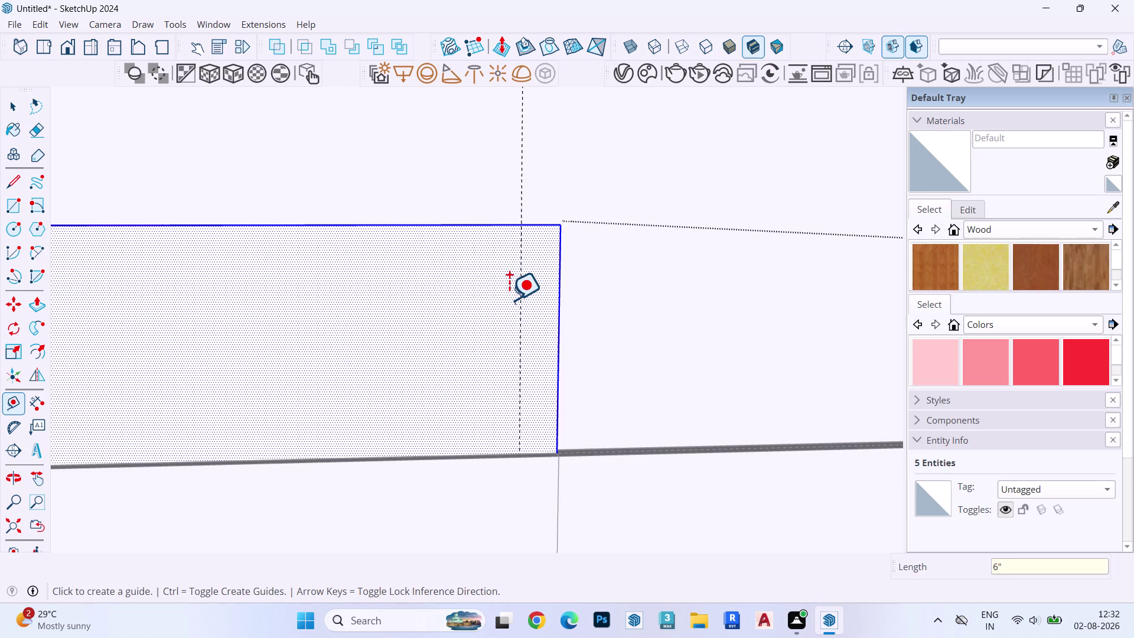
click(493, 227)
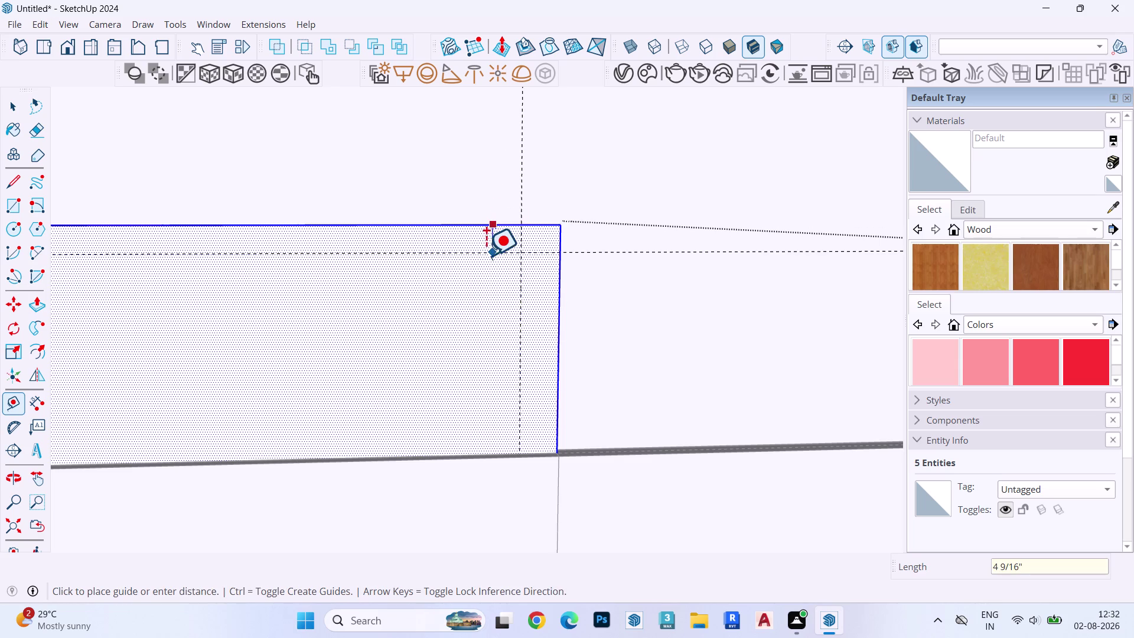
key(shift+quotedbl)
key(Return)
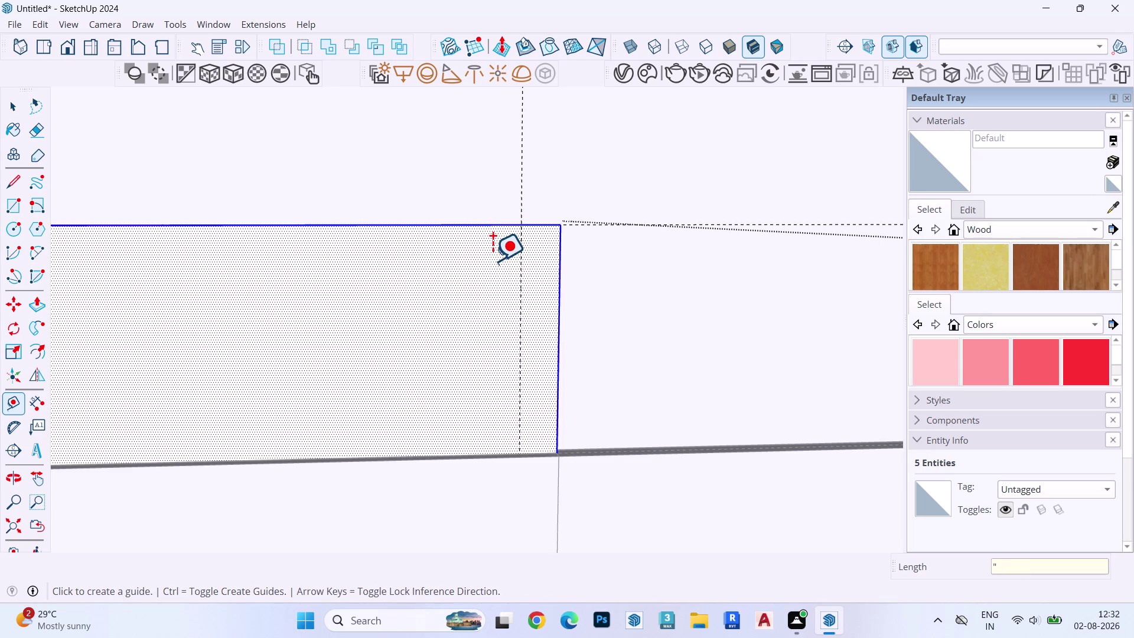
key(ctrl+z)
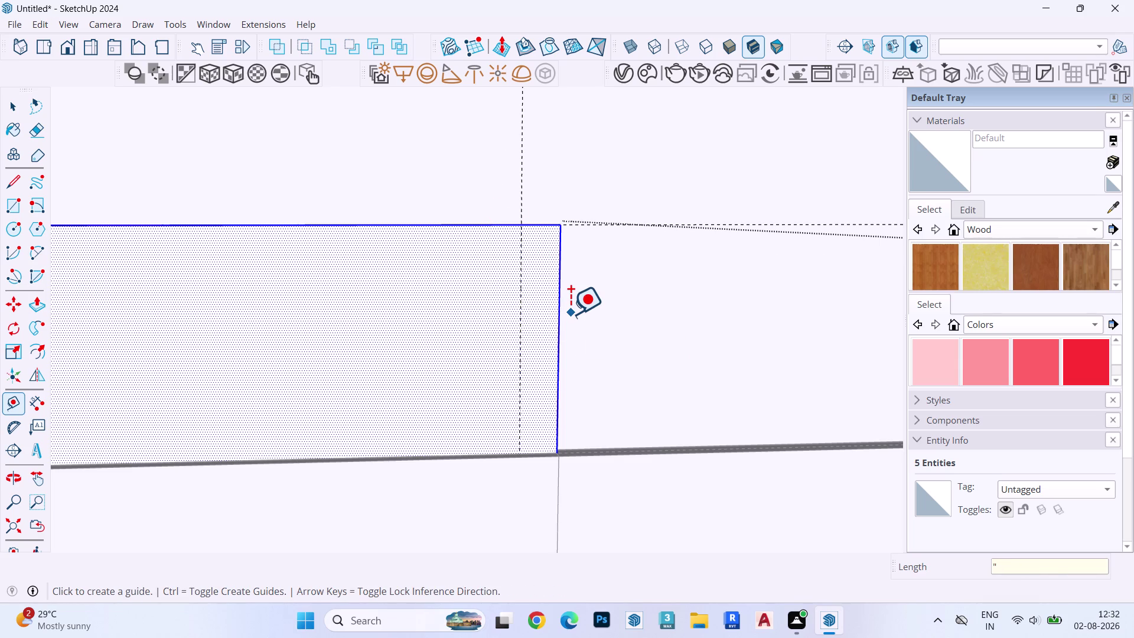
Retry a 6-inch guide below the top edge, then undo the trial guides.
click(492, 227)
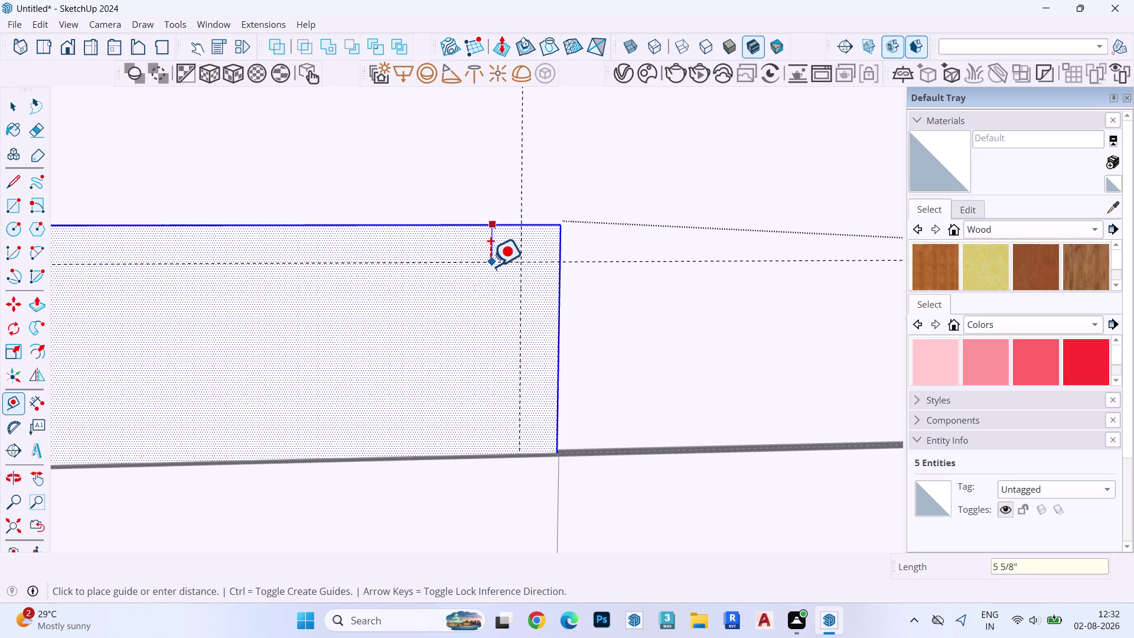
key(shift+quotedbl)
key(Return)
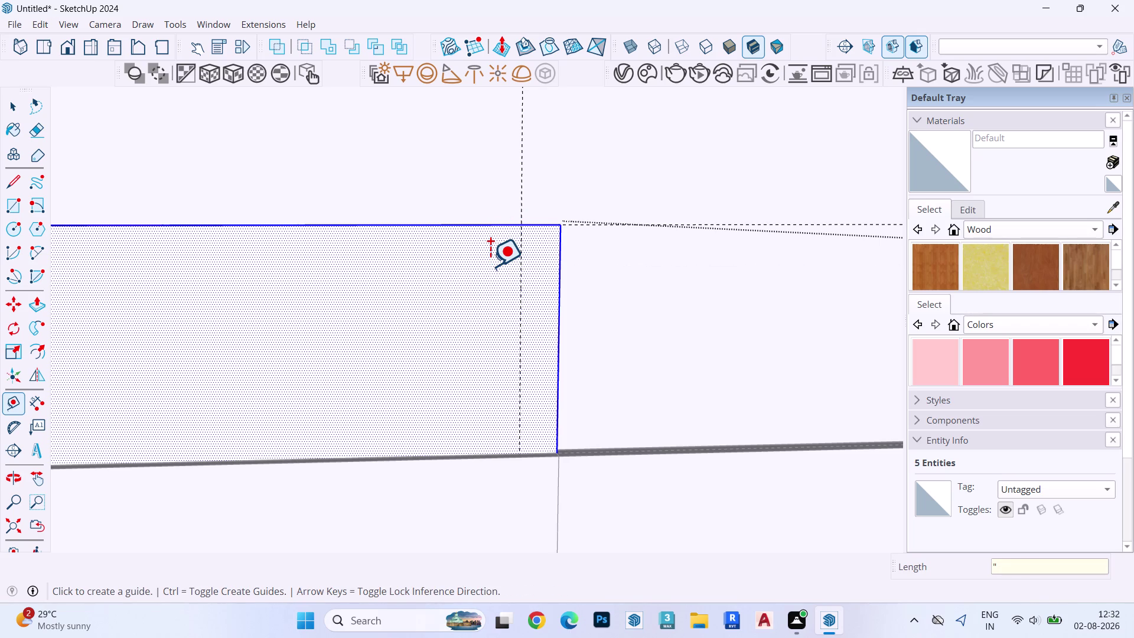
key(ctrl+z)
click(484, 220)
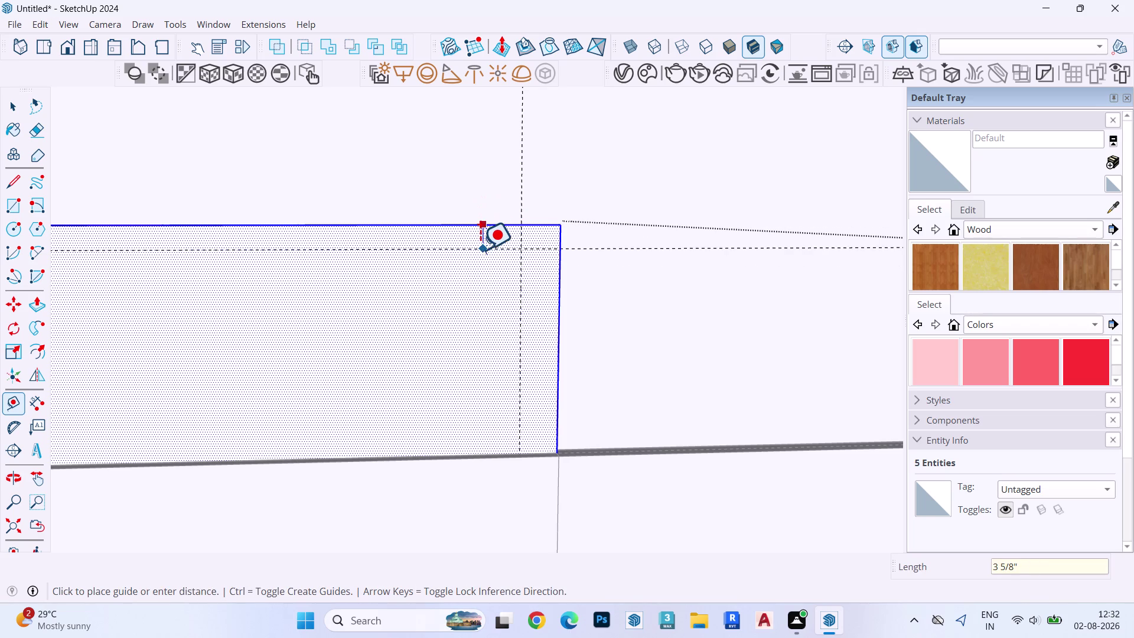
key(6)
key(shift+quotedbl)
key(Return)
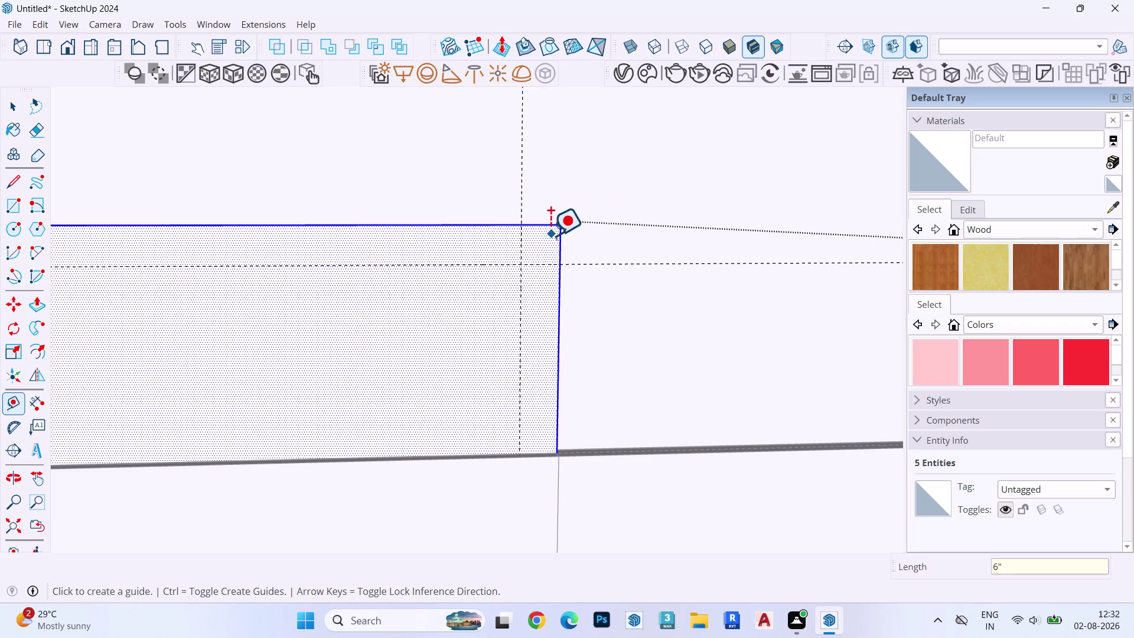
key(space)
key(a)
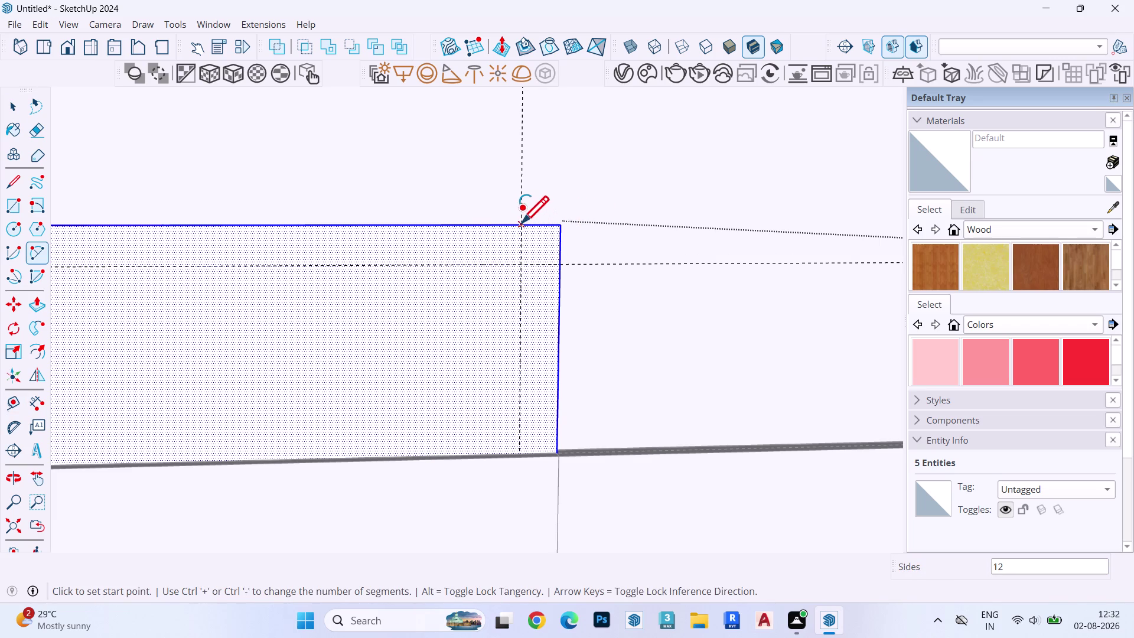
click(521, 223)
key(space)
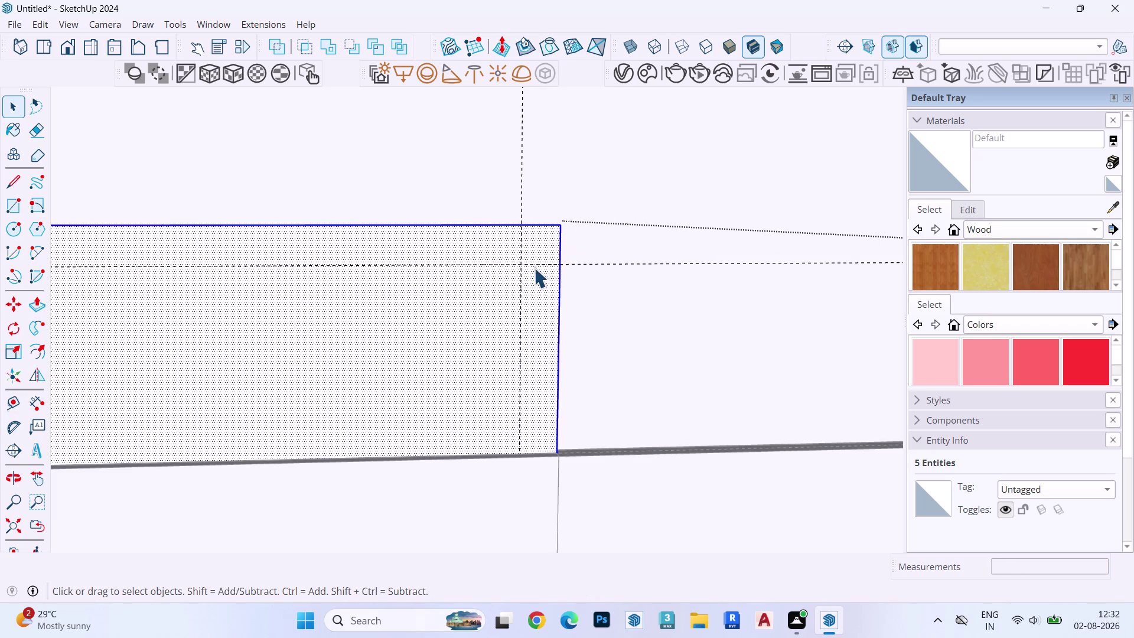
key(ctrl+z)
key(ctrl+z)
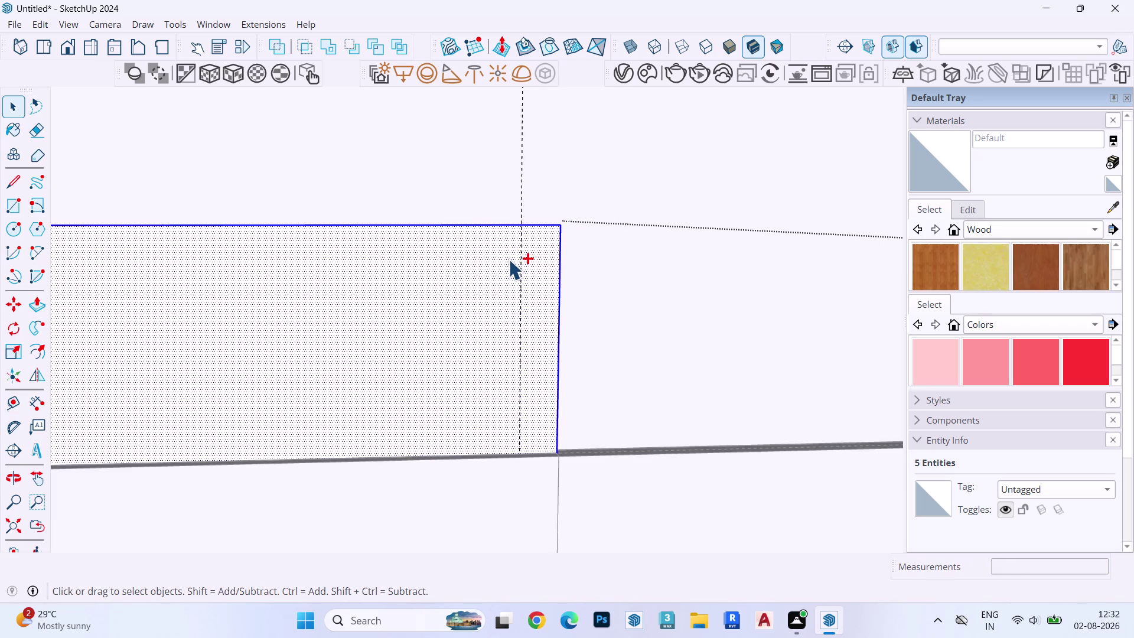
Place Tape Measure guides 1 foot in from the panel's right and top edges.
key(t)
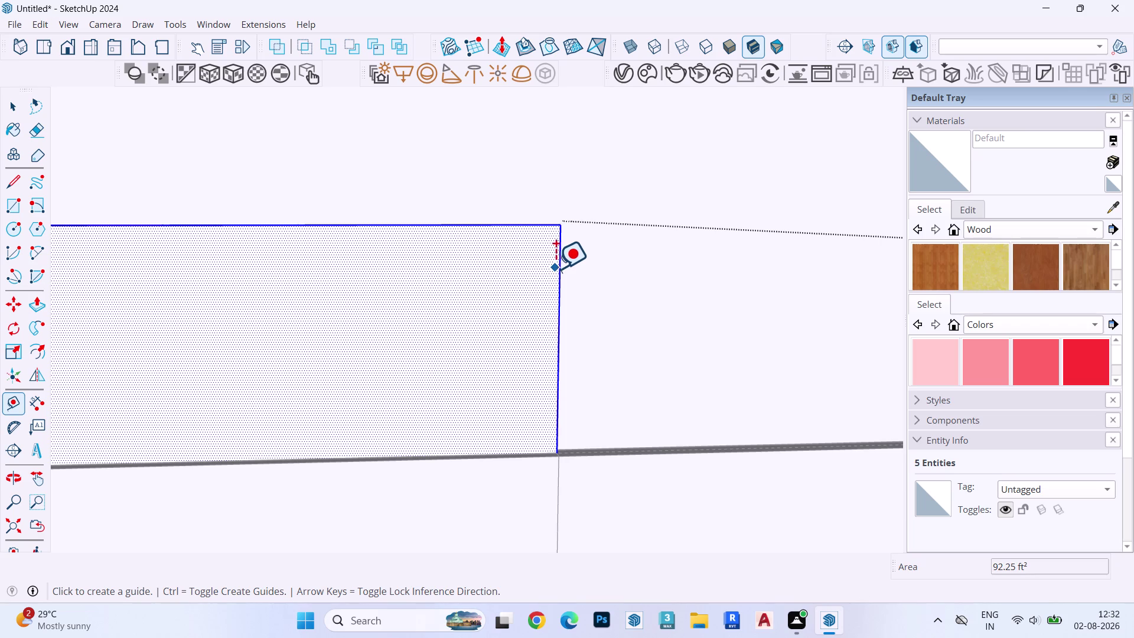
click(557, 258)
text(1)
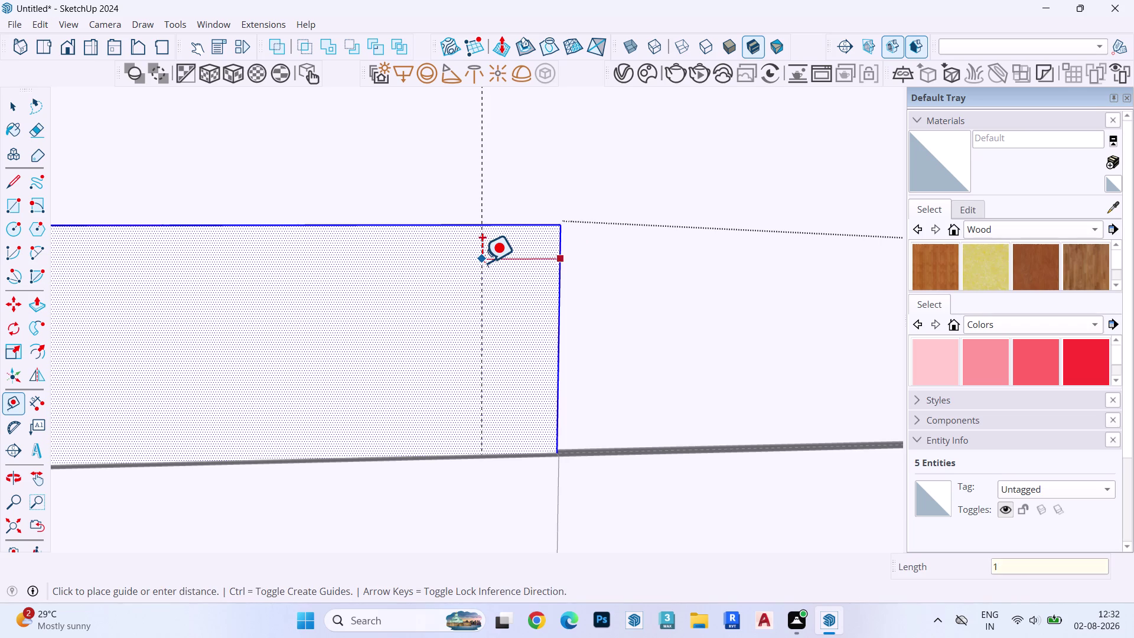
text(')
key(Return)
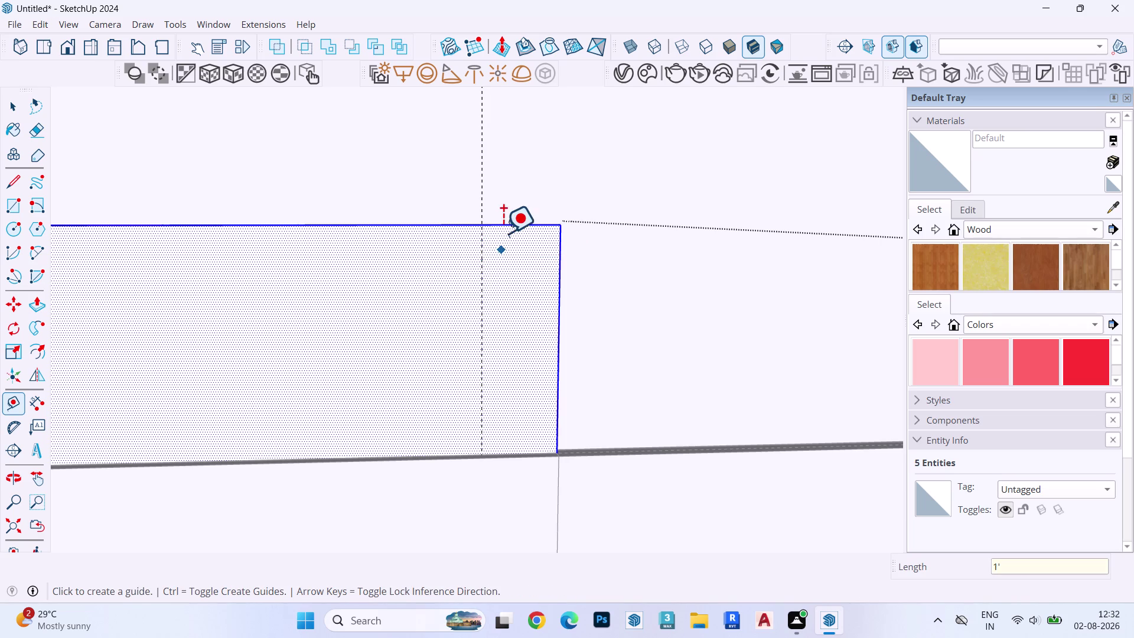
click(508, 226)
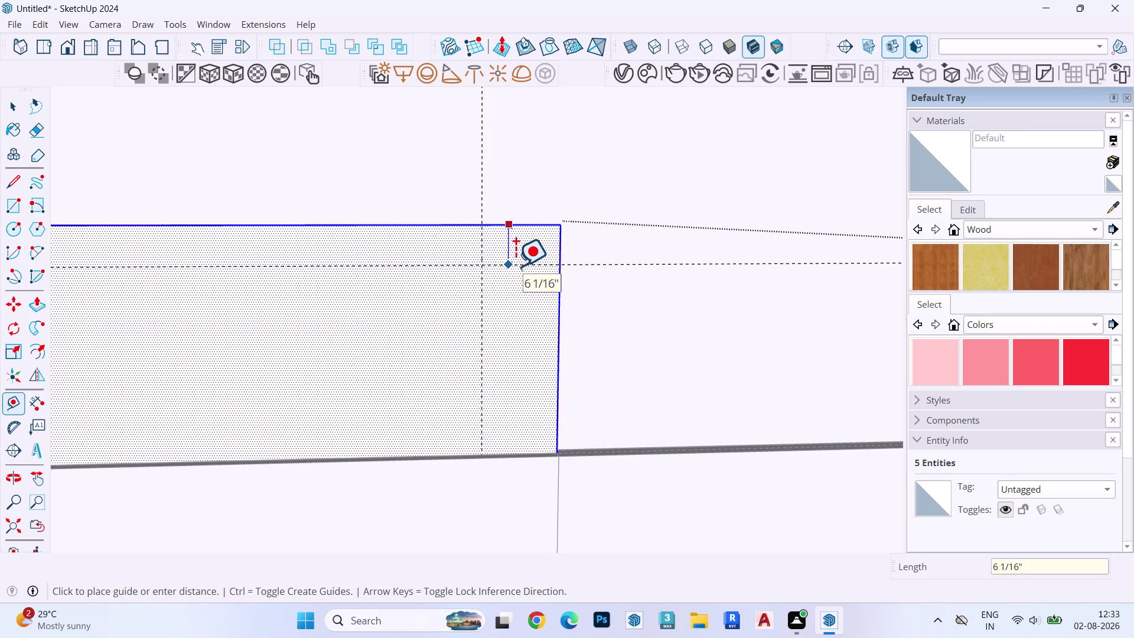
text(1')
key(Return)
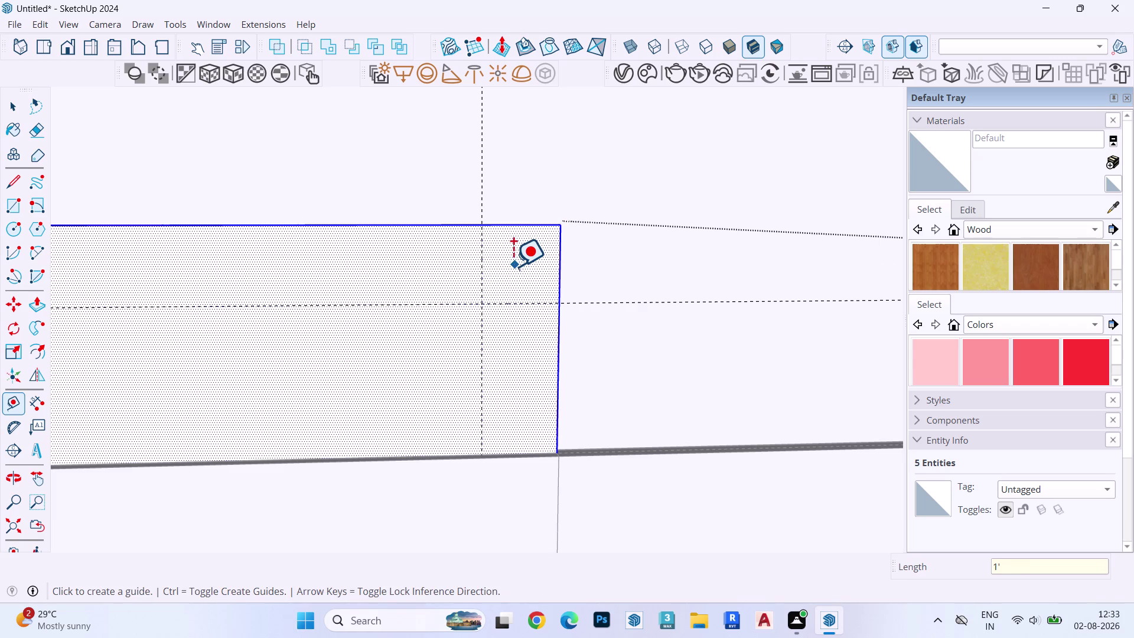
Draw a 2-Point Arc across the corner between the guides and push the corner piece away.
key(a)
click(484, 223)
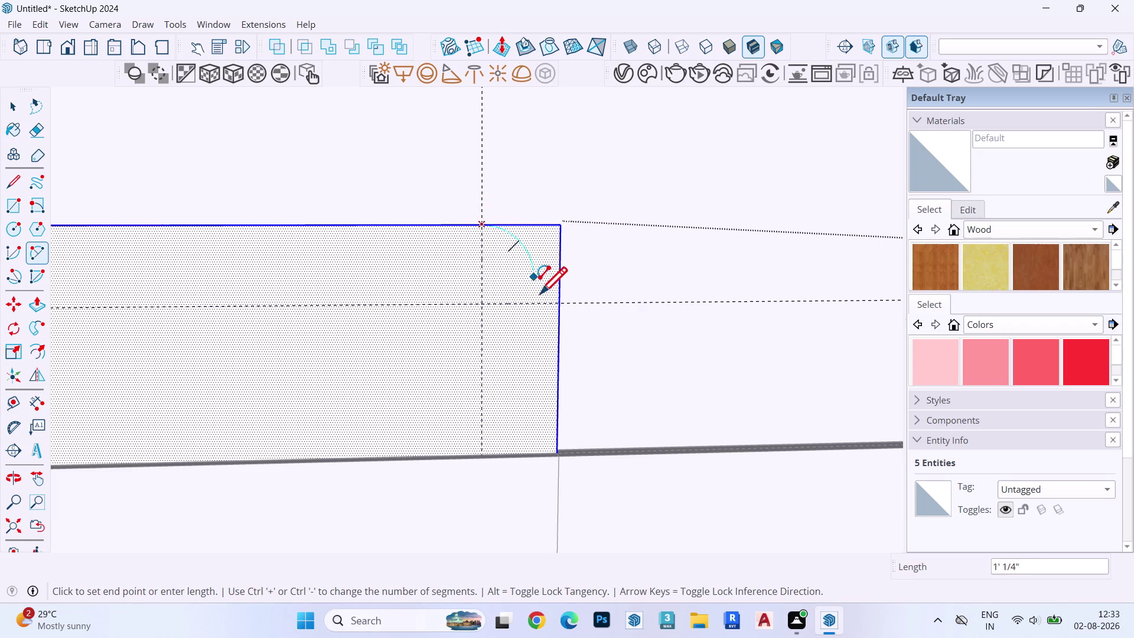
double_click(563, 304)
key(space)
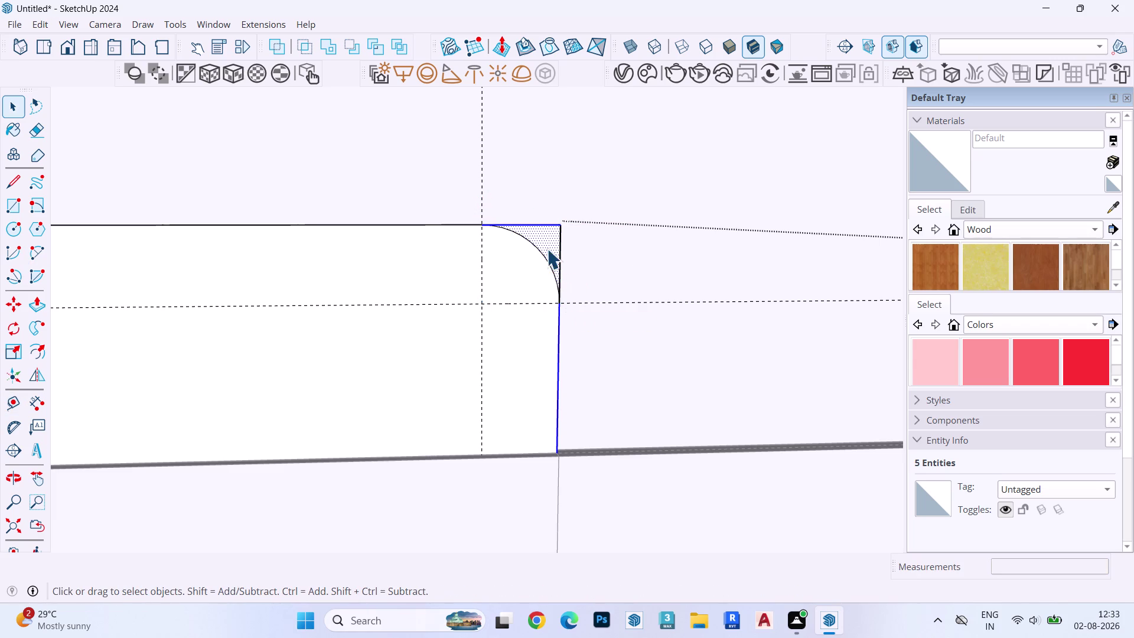
click(547, 247)
key(p)
click(534, 246)
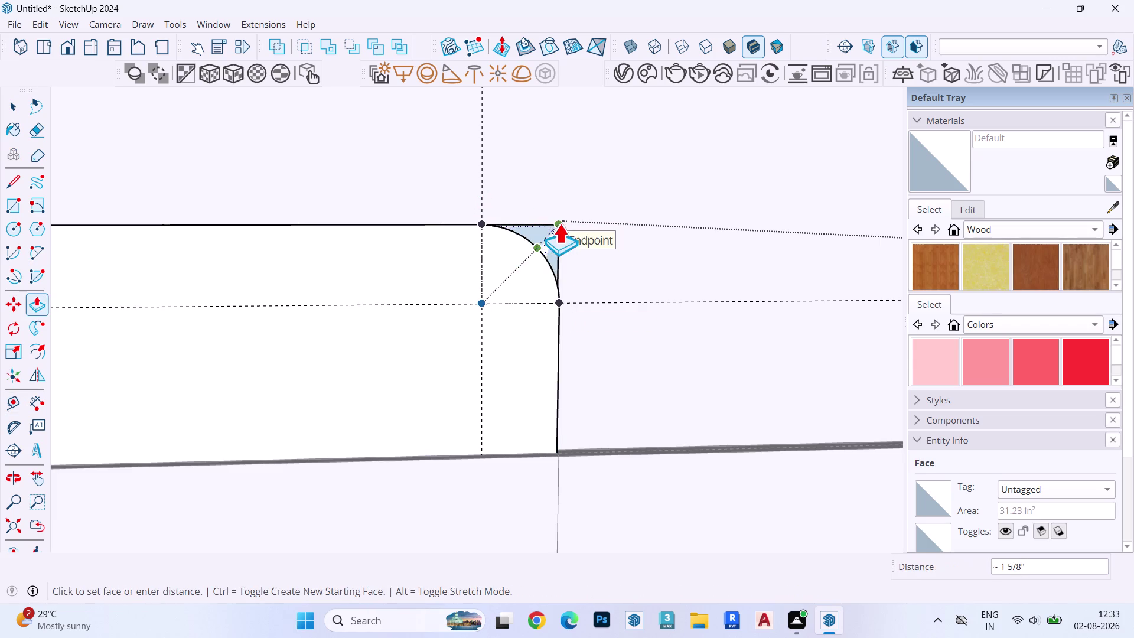
key(space)
middle_drag(557, 223, 517, 384)
Finish the corner push/pull and orbit toward the lower front panel.
scroll(up, 3)
click(546, 265)
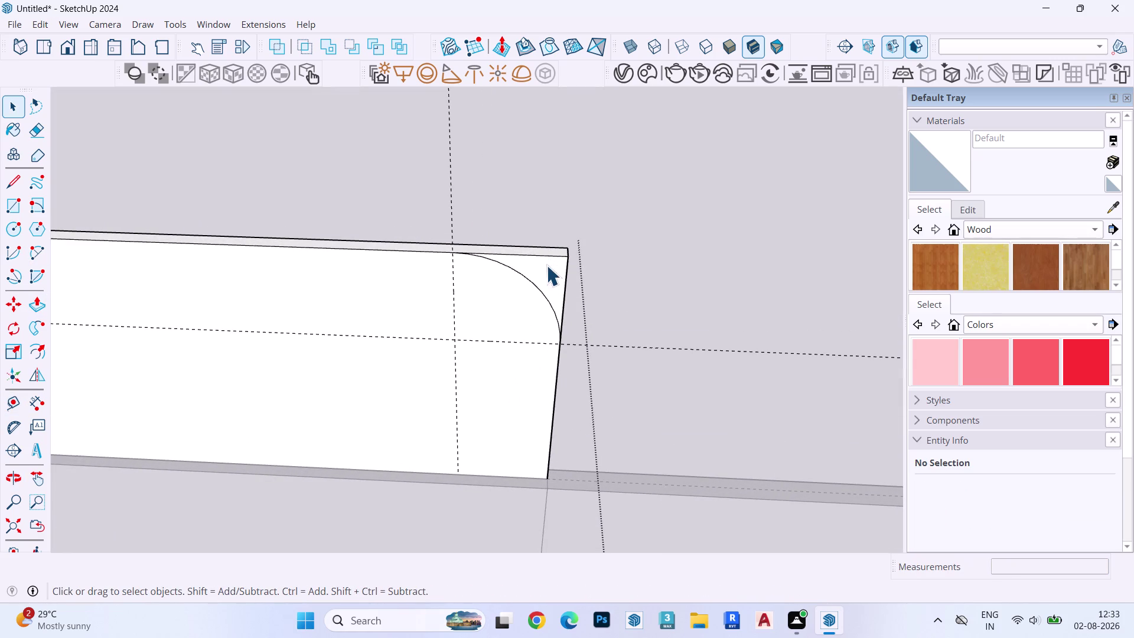
key(p)
click(546, 266)
click(548, 209)
scroll(down, 3)
scroll(up, 3)
scroll(down, 3)
scroll(up, 3)
scroll(down, 3)
scroll(up, 3)
scroll(down, 3)
middle_drag(586, 241, 670, 134)
key(space)
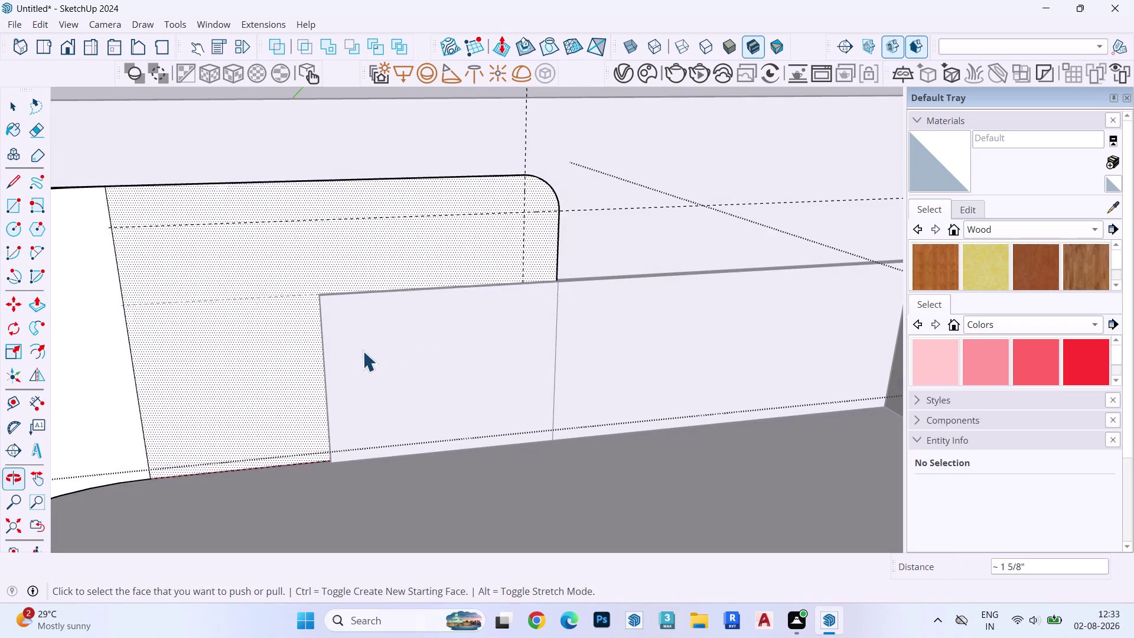
Delete the dividing edge so the lower front panel becomes one face.
double_click(368, 342)
click(359, 331)
scroll(up, 3)
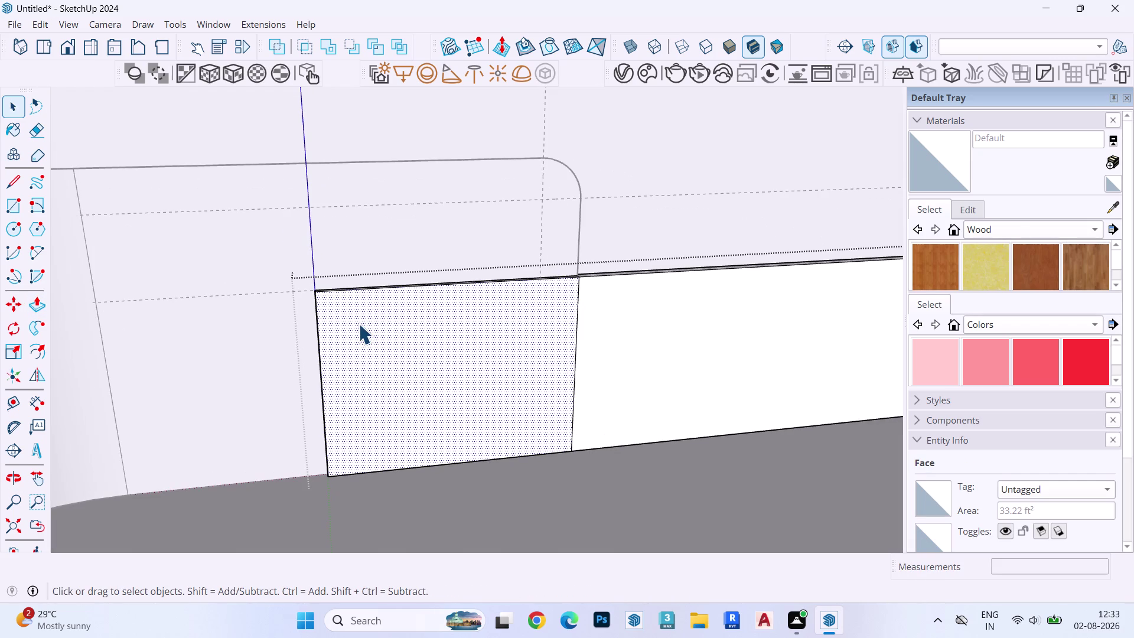
click(578, 306)
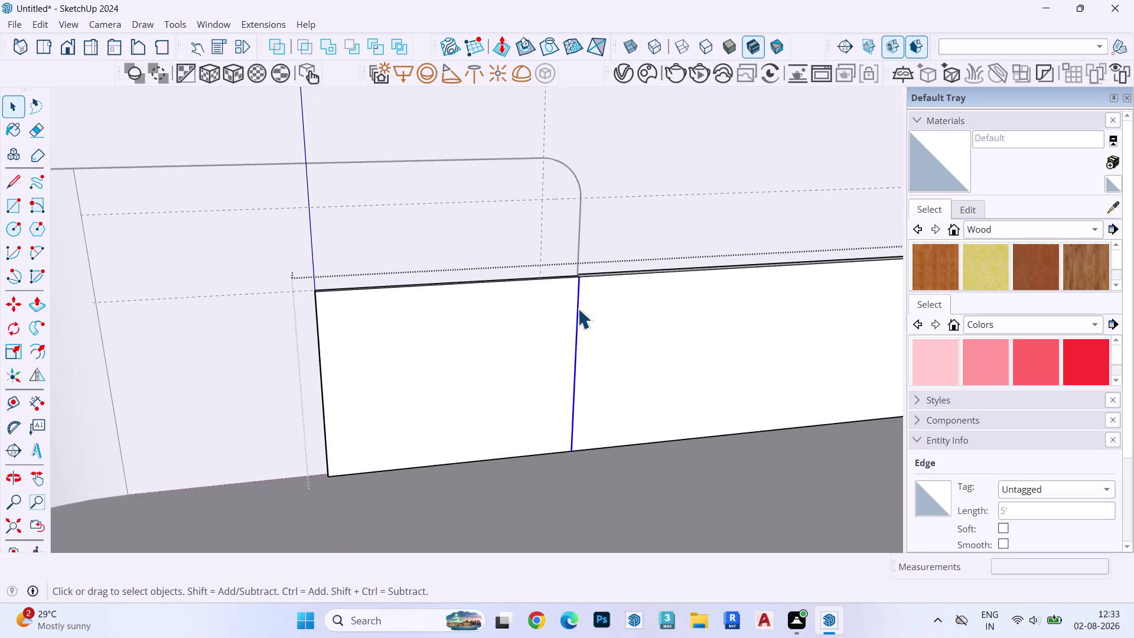
key(Delete)
middle_drag(438, 296, 393, 329)
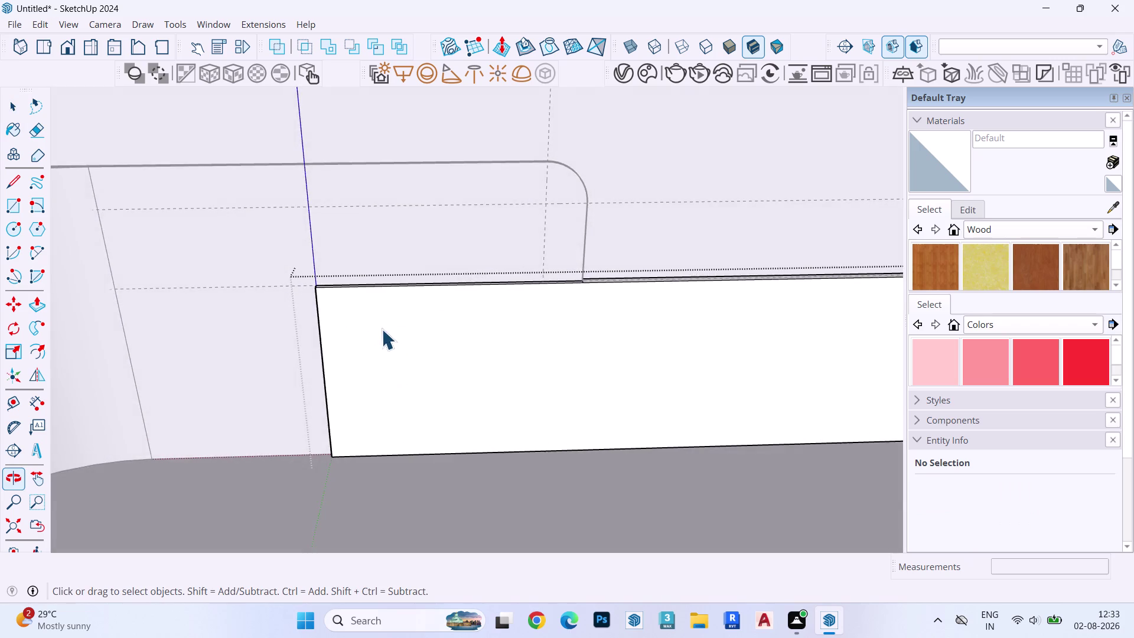
scroll(up, 3)
Place Tape Measure guides 1 foot in from the panel's left and top edges.
key(a)
key(space)
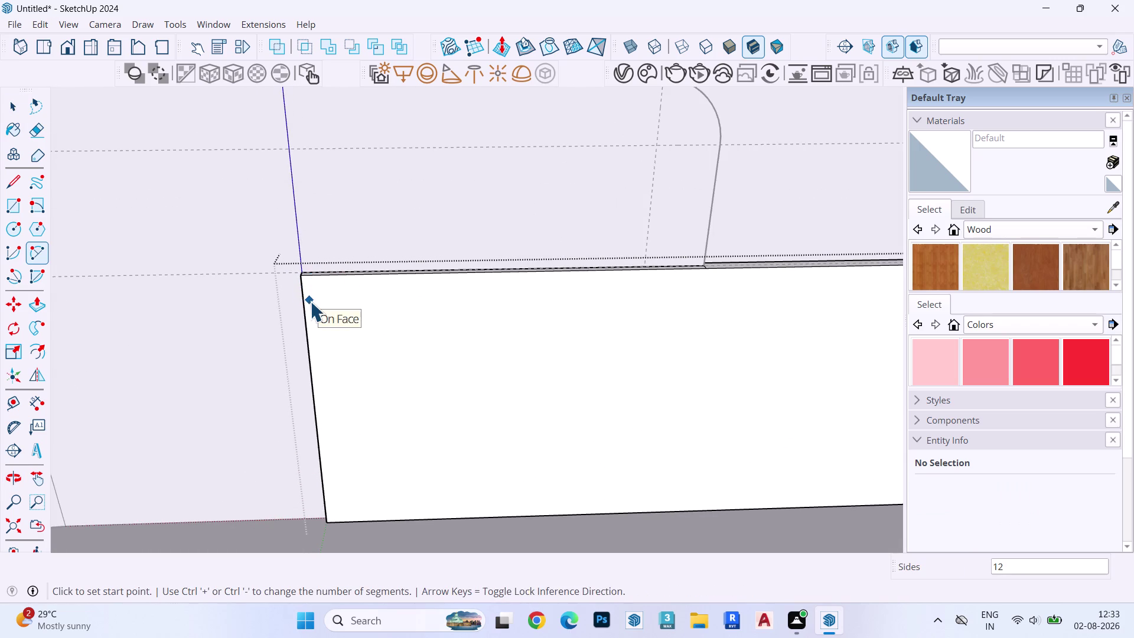
text(t)
click(305, 321)
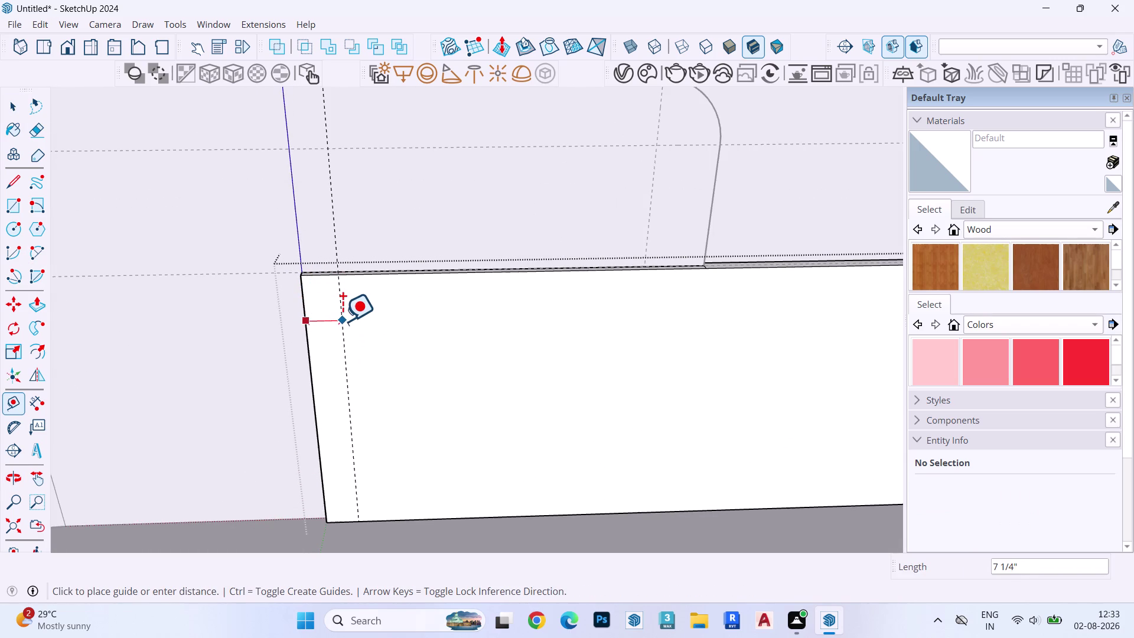
text(1')
key(Return)
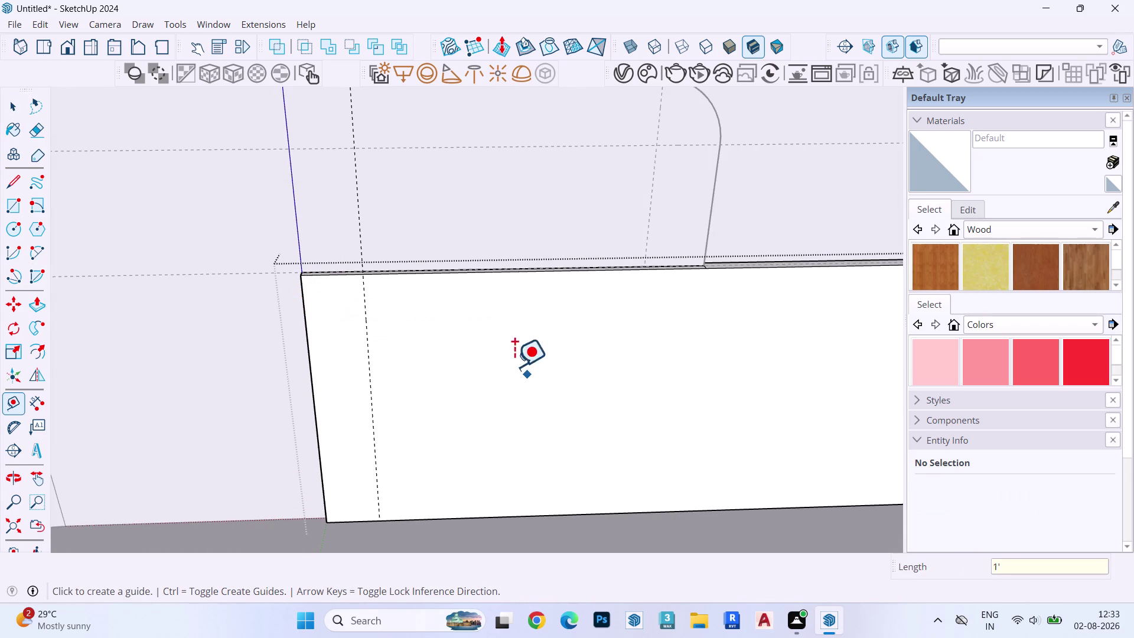
click(338, 277)
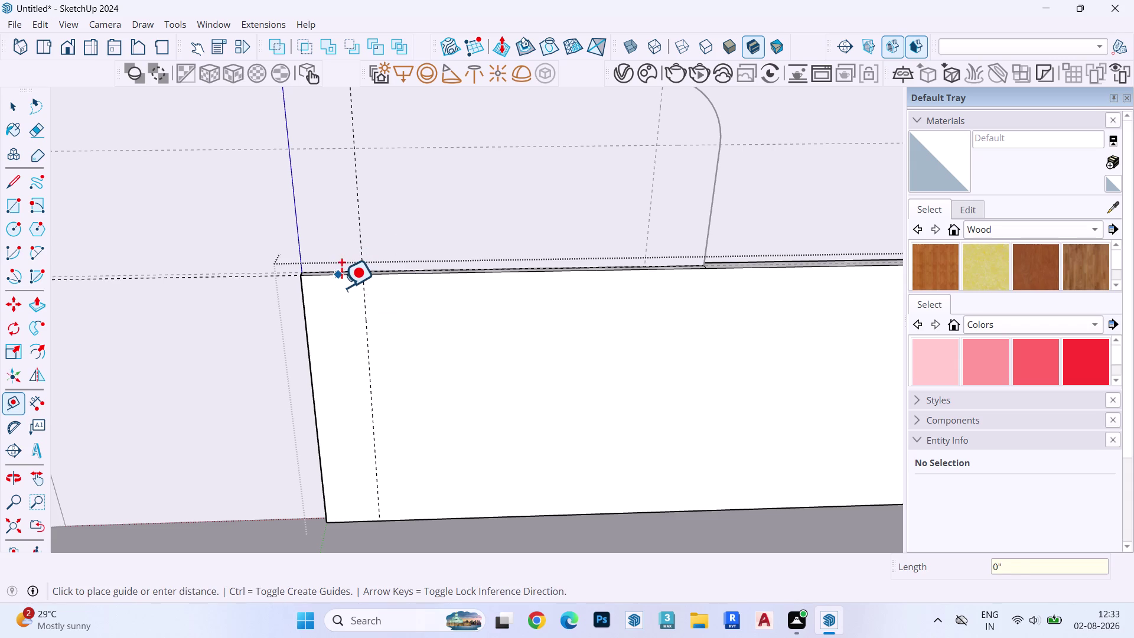
key(Up)
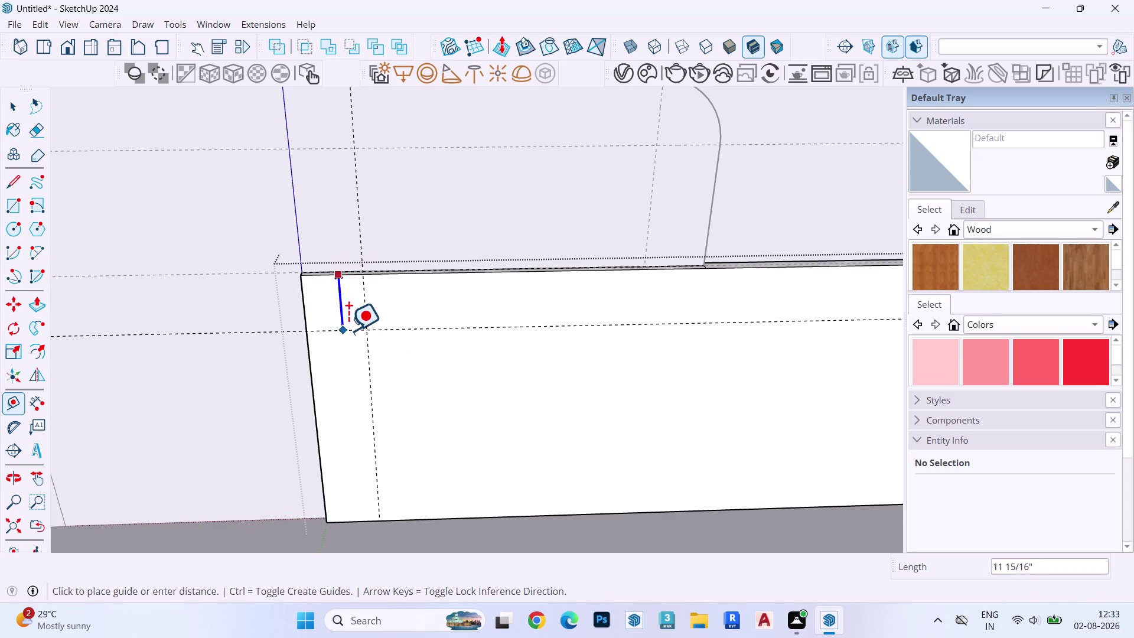
text(1')
key(Return)
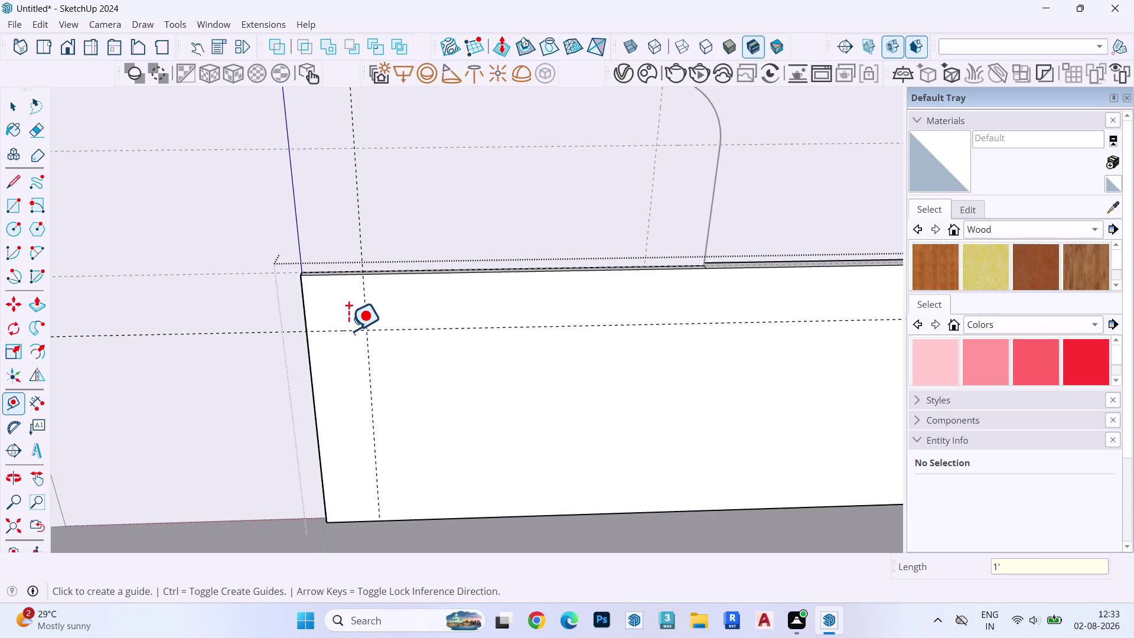
Draw a 2-Point Arc at the top-left corner and push the sliver out of the panel.
key(space)
key(a)
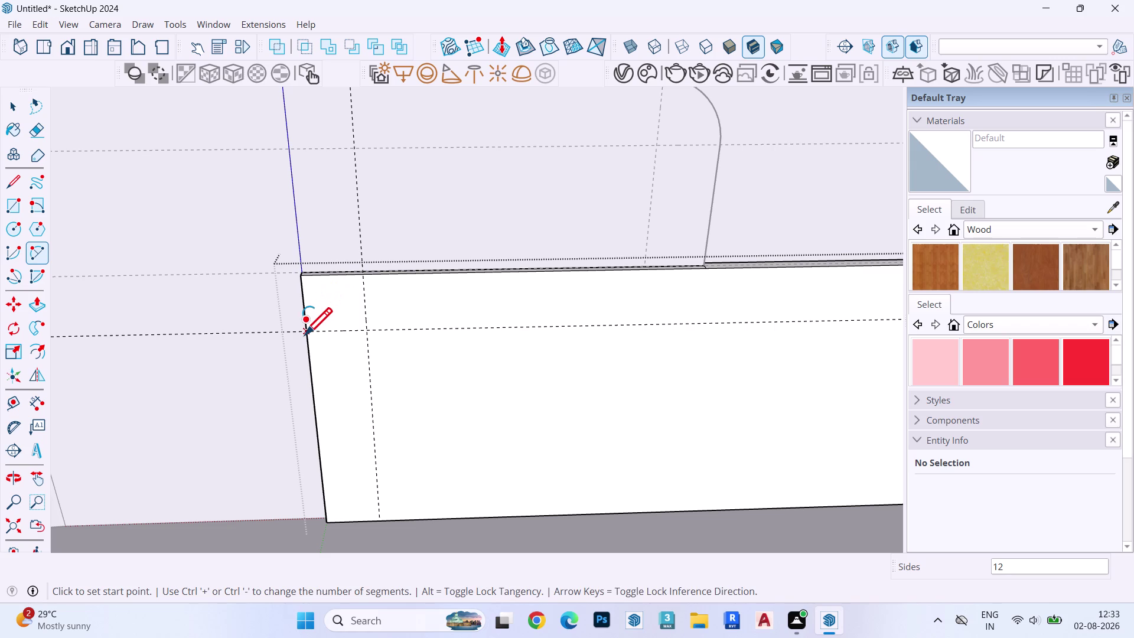
click(305, 334)
double_click(364, 274)
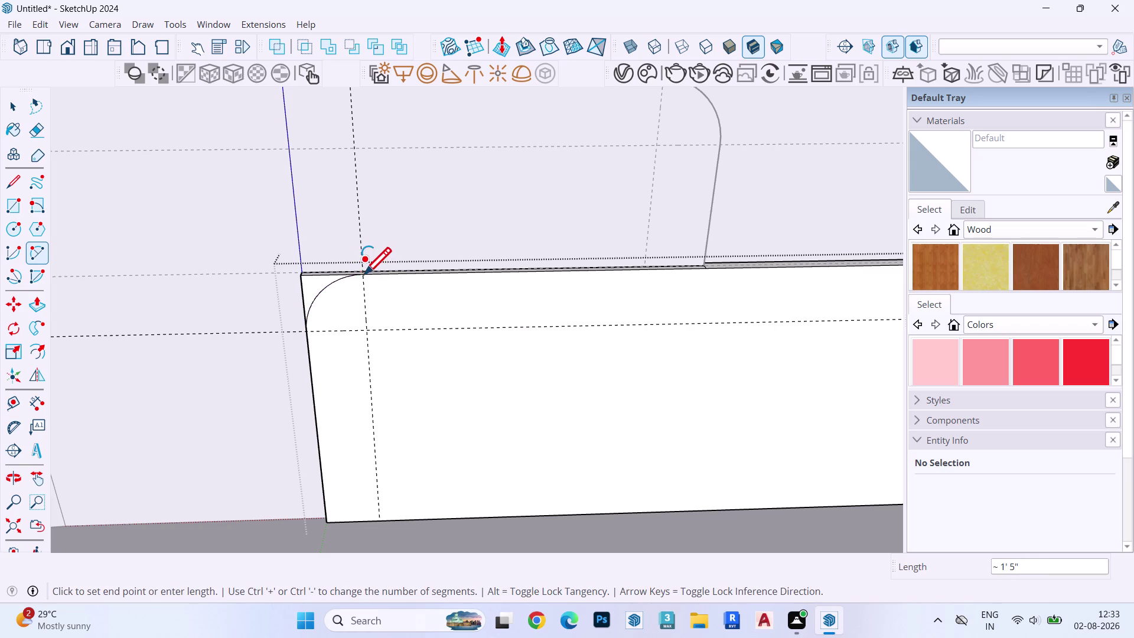
key(space)
click(313, 282)
key(p)
click(312, 283)
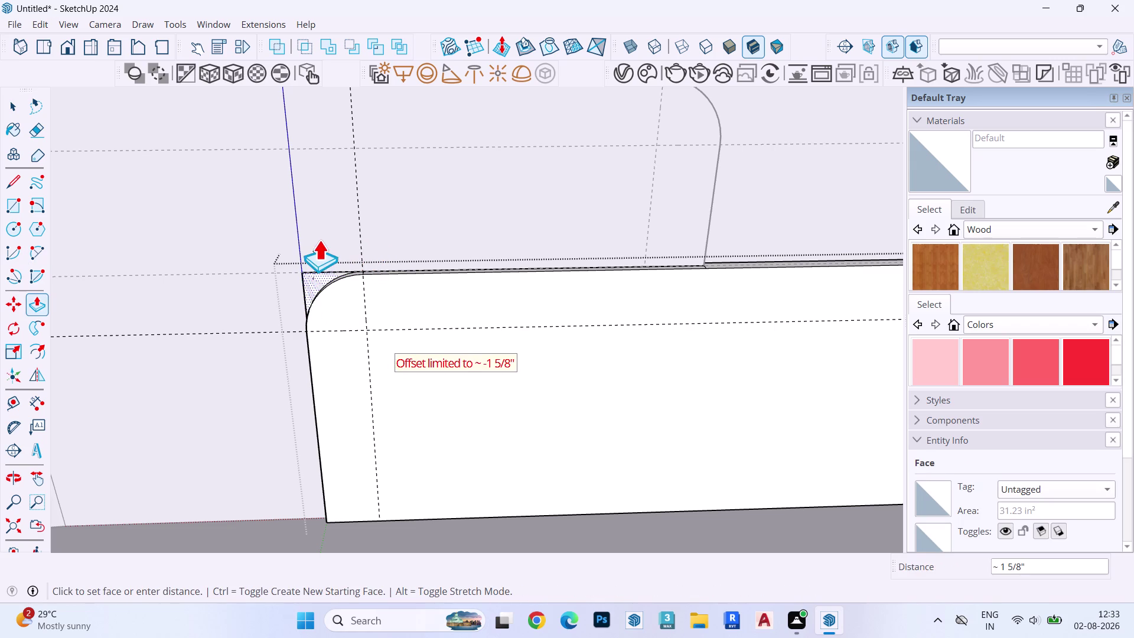
click(320, 238)
key(space)
key(grave)
scroll(down, 3)
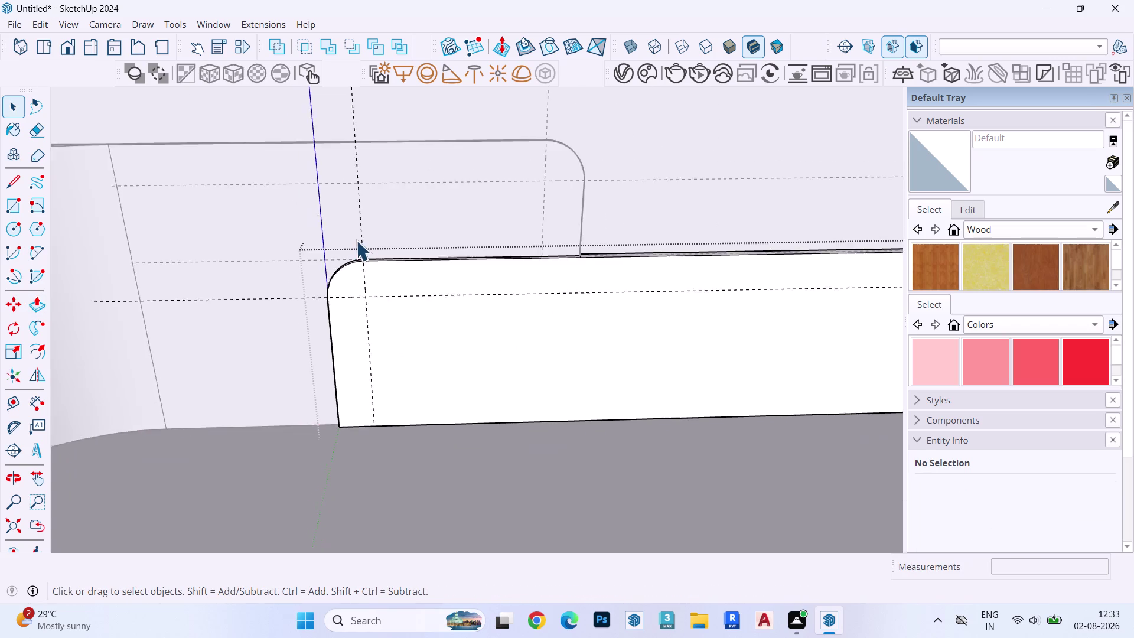
scroll(down, 3)
middle_drag(417, 289, 432, 198)
Move the lower panel's right end leftward to narrow the panel.
drag(553, 245, 560, 248)
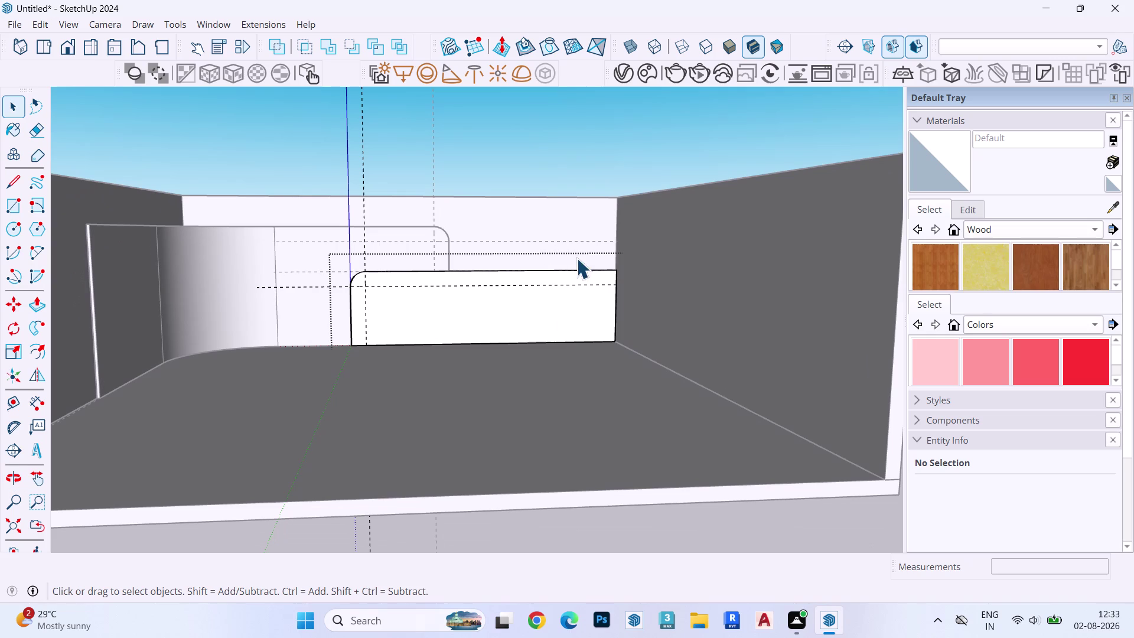
drag(561, 248, 749, 401)
key(m)
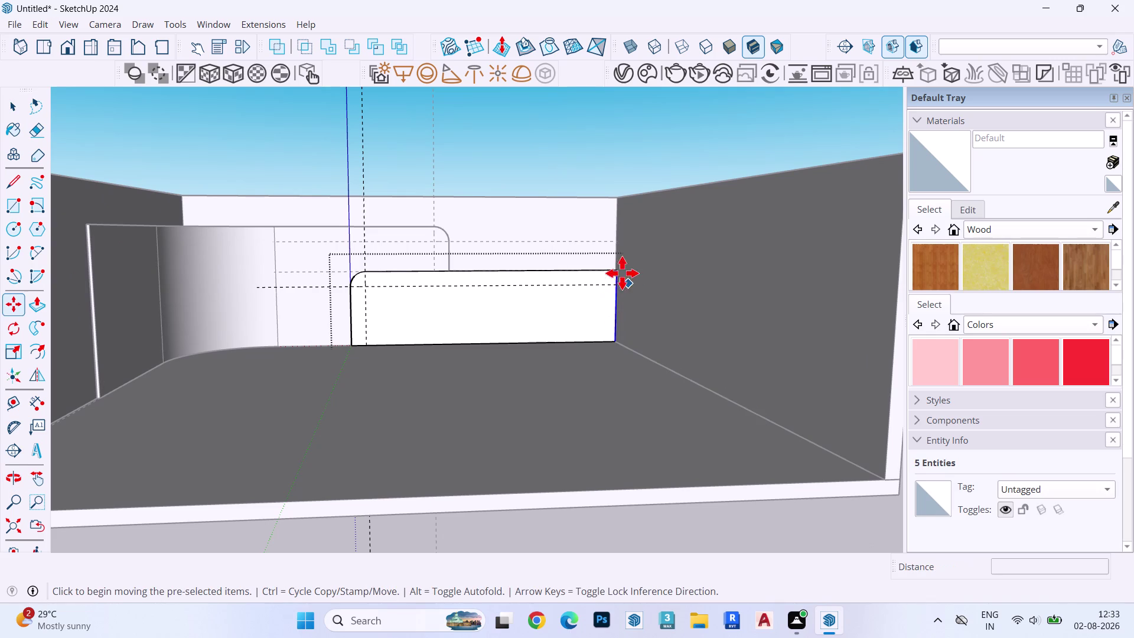
click(596, 197)
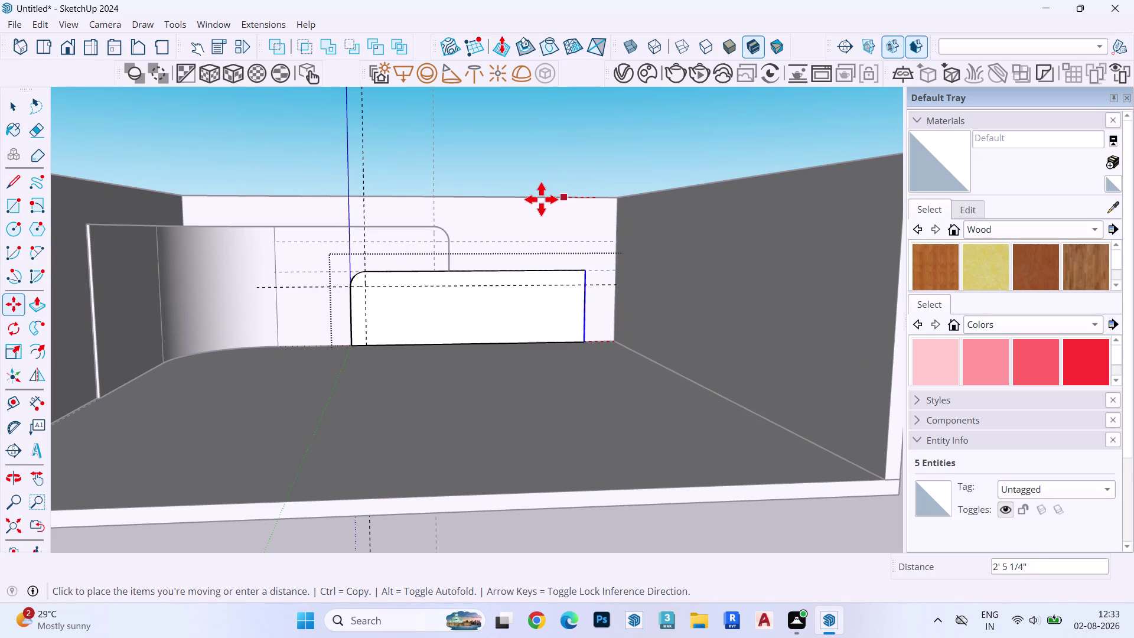
click(516, 202)
key(grave)
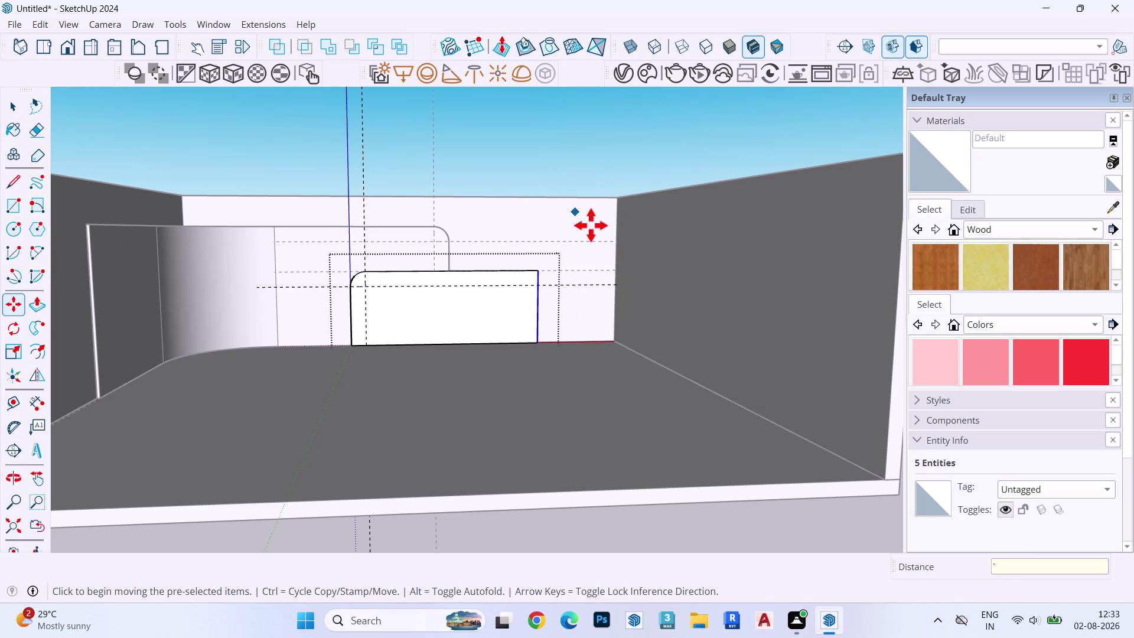
key(space)
key(grave)
key(grave)
key(Escape)
scroll(down, 3)
key(space)
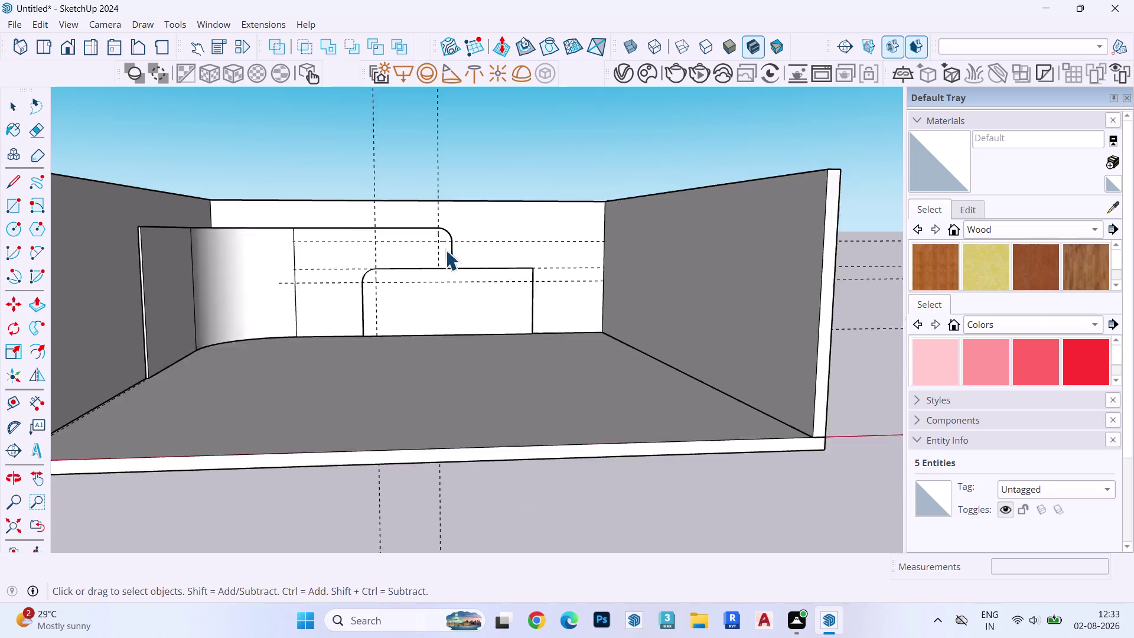
key(space)
Move the rounded panel group upward along the back wall.
middle_drag(442, 253, 437, 314)
scroll(down, 3)
scroll(up, 3)
scroll(up, 3)
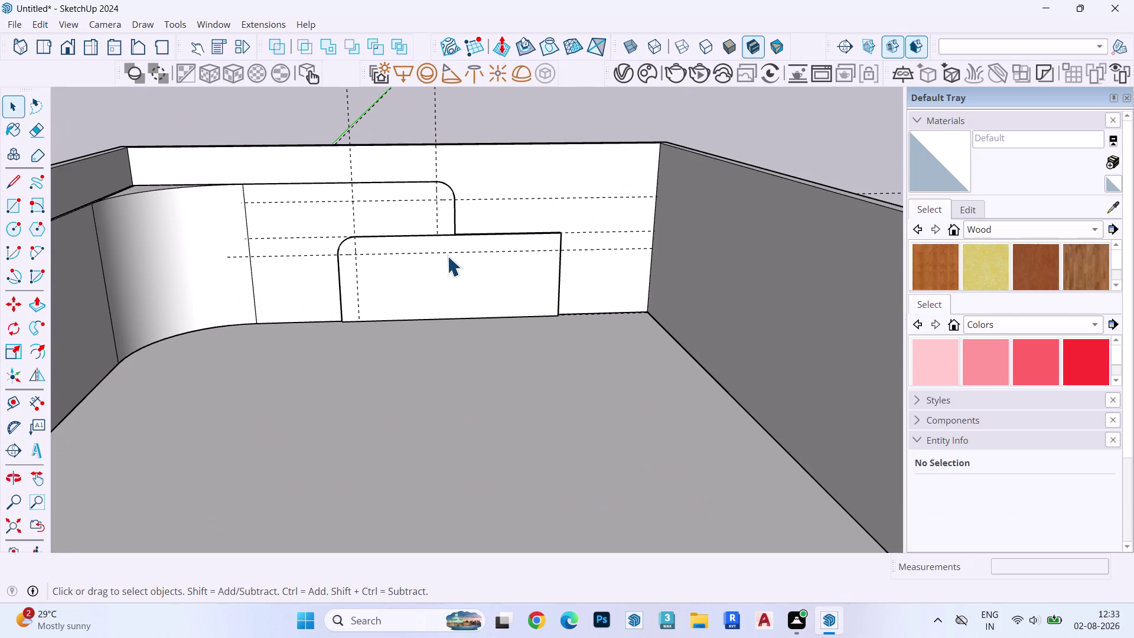
click(447, 256)
key(m)
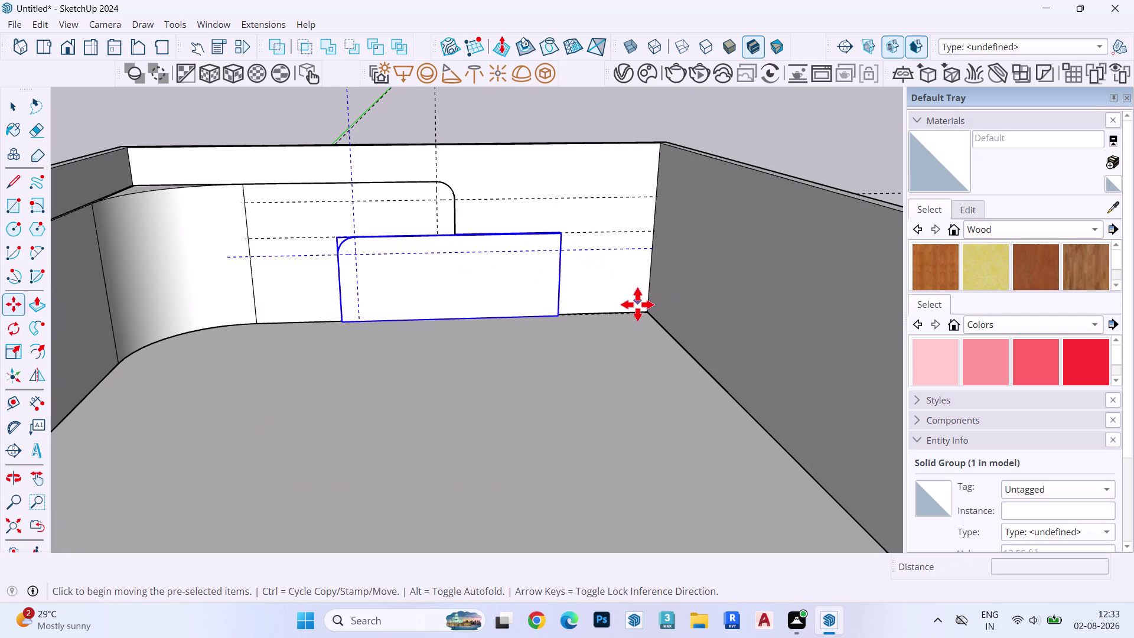
click(648, 311)
key(Up)
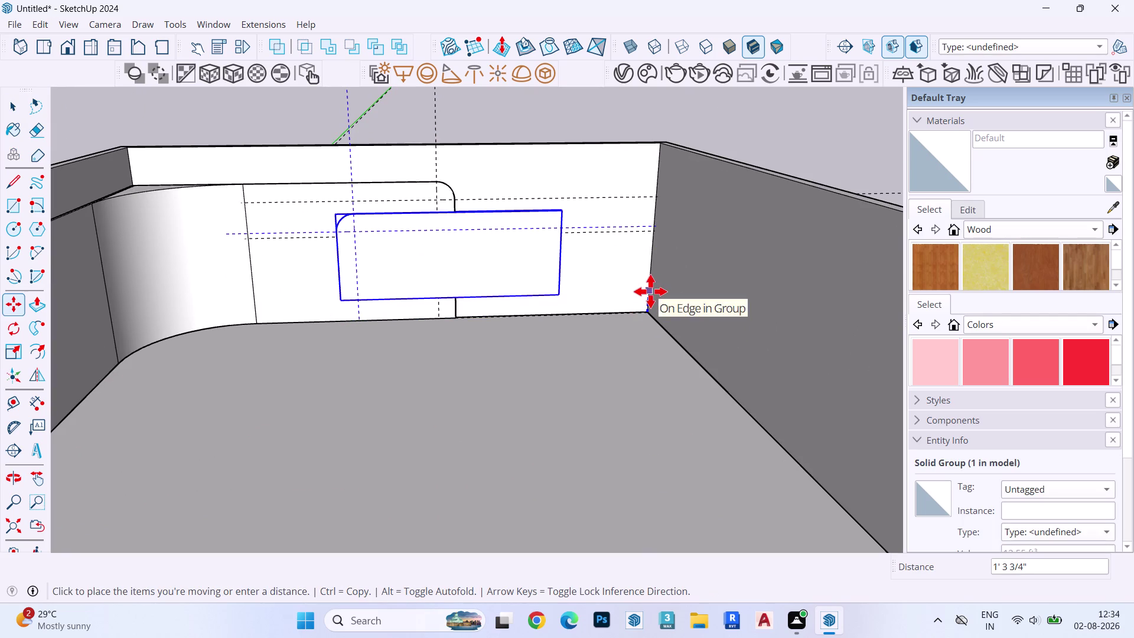
click(651, 291)
key(space)
scroll(up, 3)
scroll(down, 3)
scroll(up, 3)
middle_drag(483, 293, 493, 94)
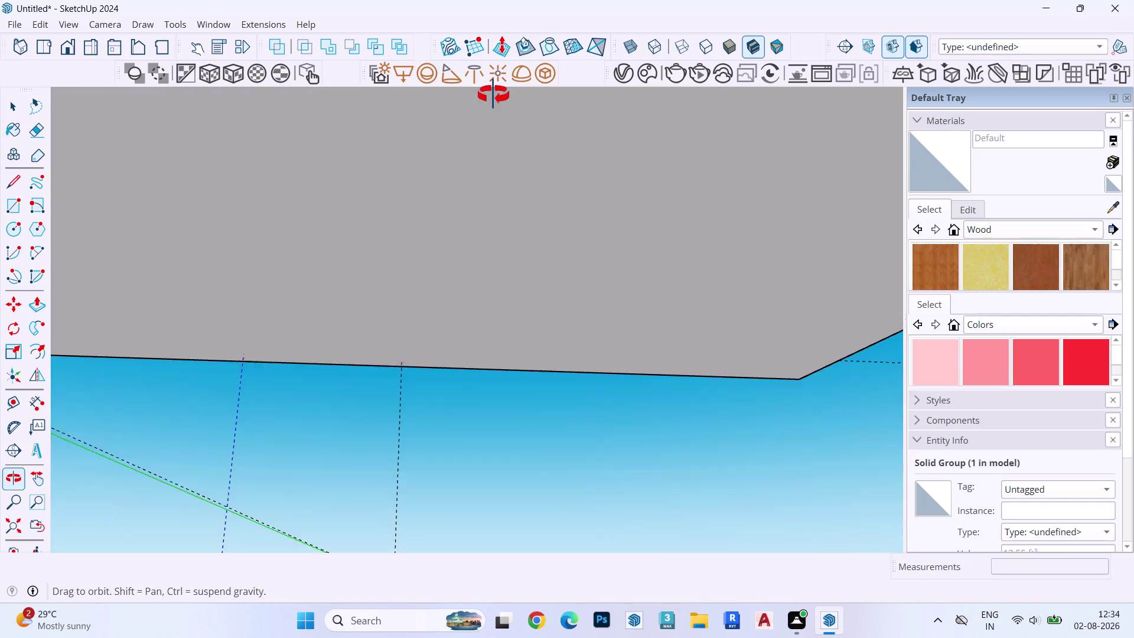
Select the shorter panel's geometry and move it down along the blue axis toward the floor.
middle_drag(493, 95, 478, 204)
double_click(487, 290)
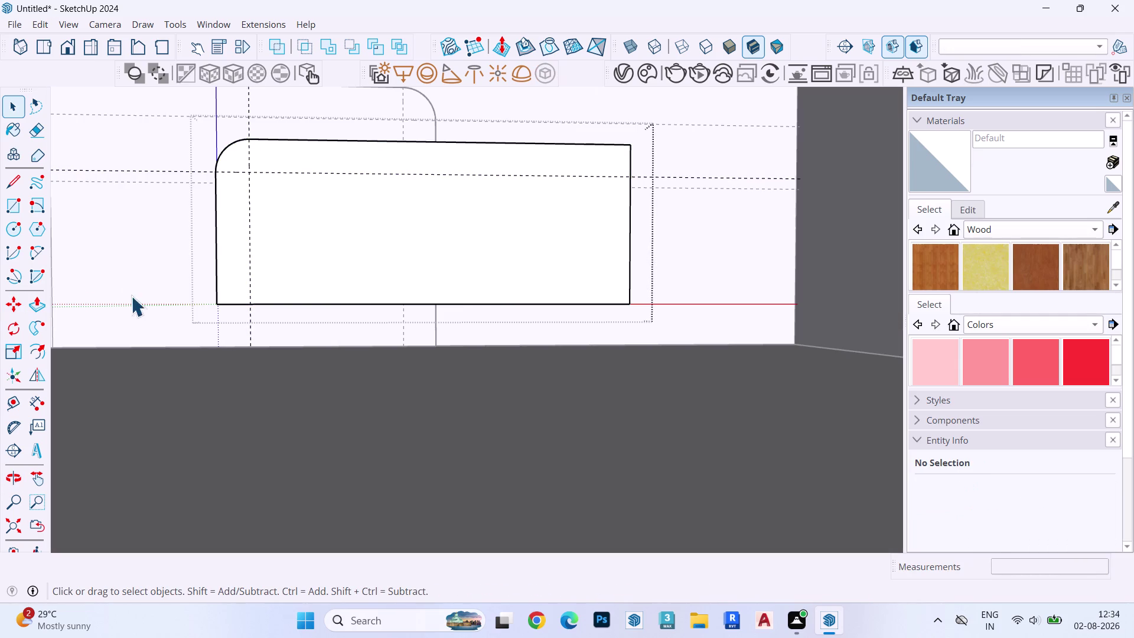
drag(145, 291, 761, 352)
key(m)
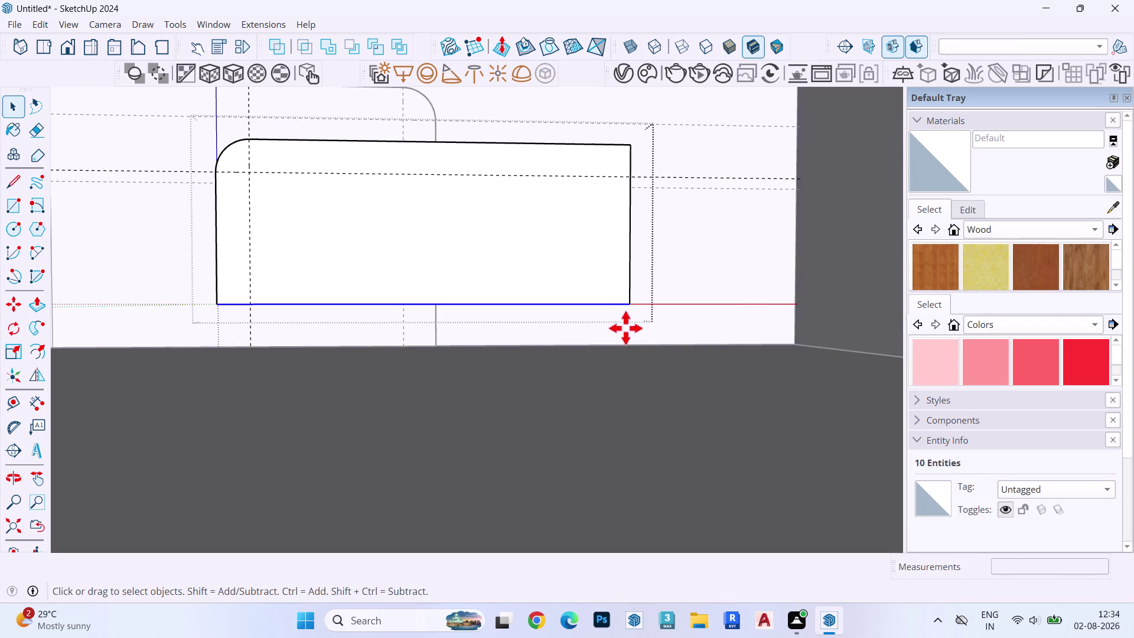
click(628, 306)
key(Up)
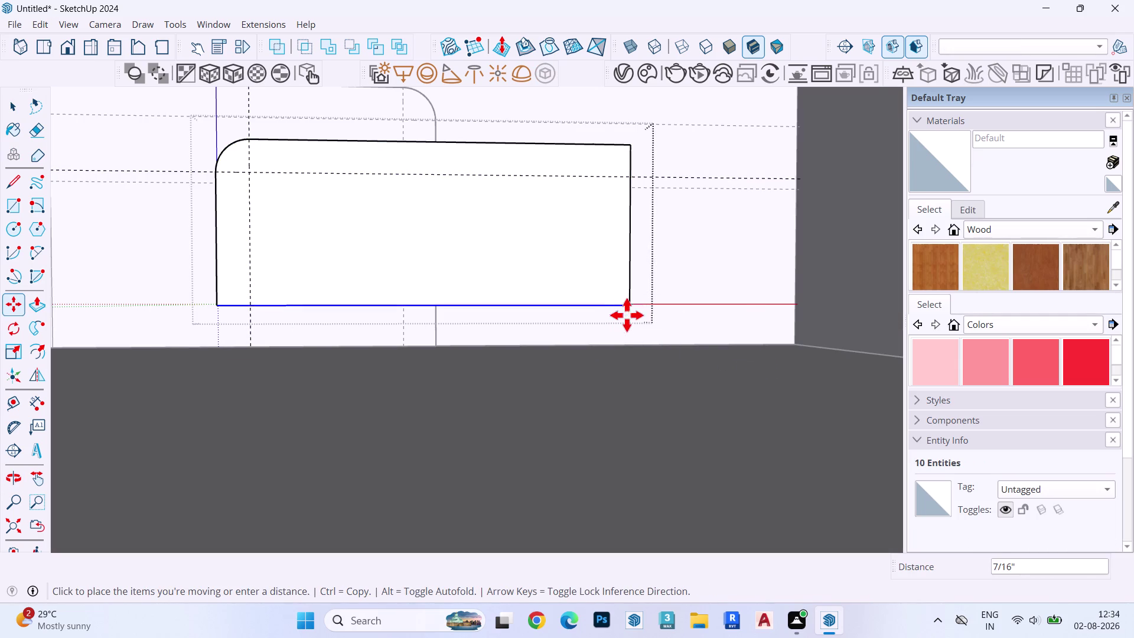
click(627, 357)
key(space)
key(Escape)
key(space)
key(Escape)
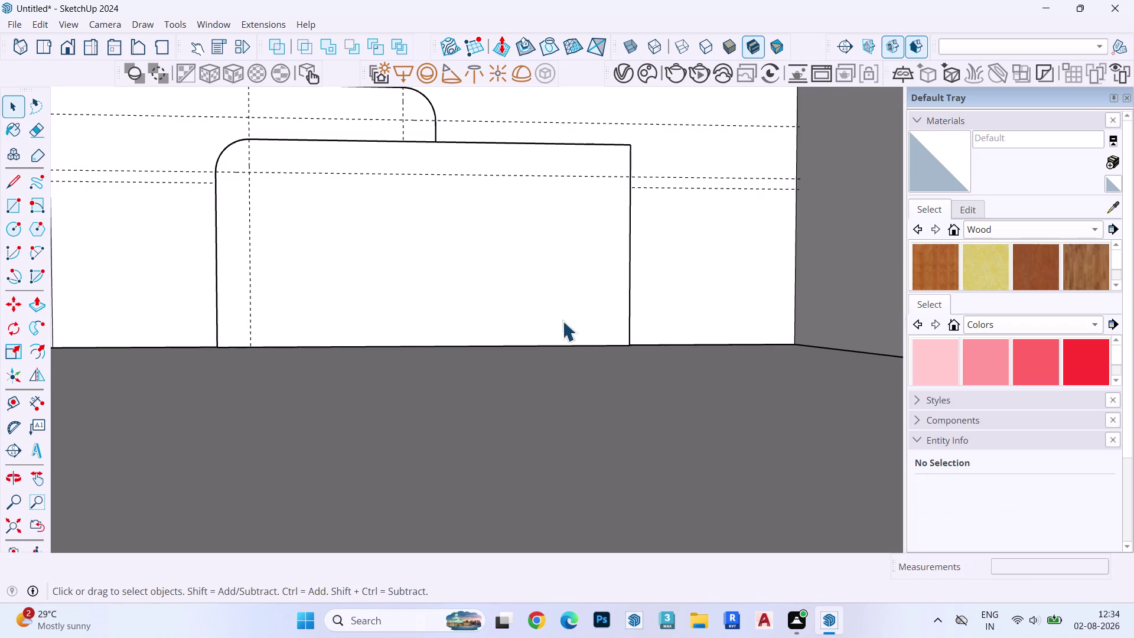
Reselect the shorter panel group and move it vertically to a new height.
middle_drag(563, 321, 554, 423)
scroll(down, 3)
middle_drag(557, 325, 557, 254)
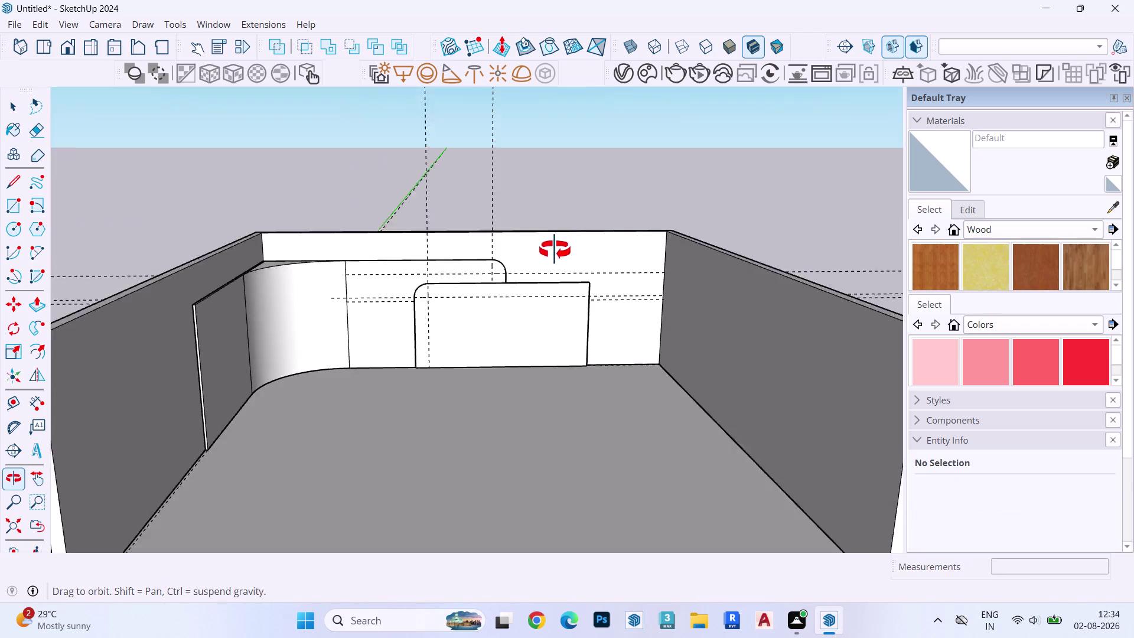
middle_drag(557, 255, 552, 241)
click(538, 345)
key(m)
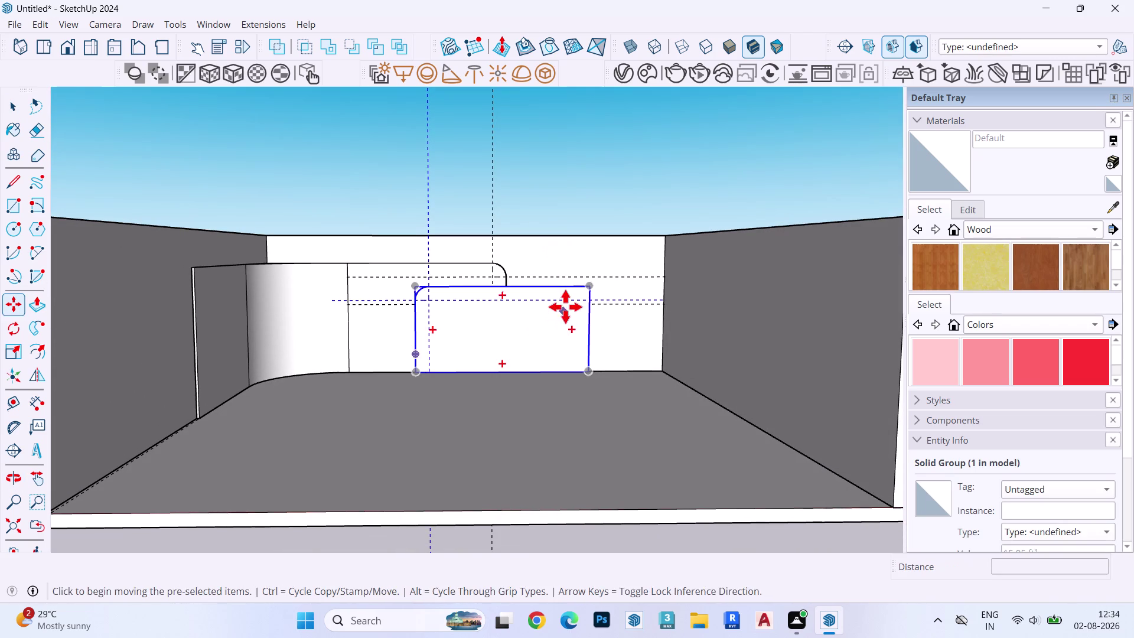
click(565, 306)
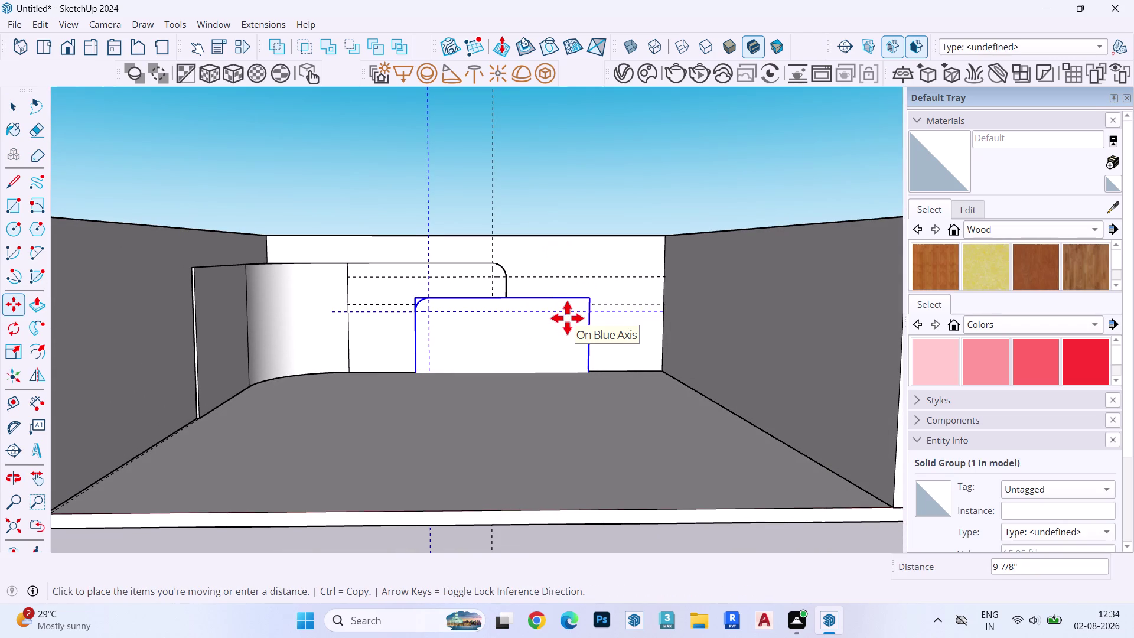
key(Up)
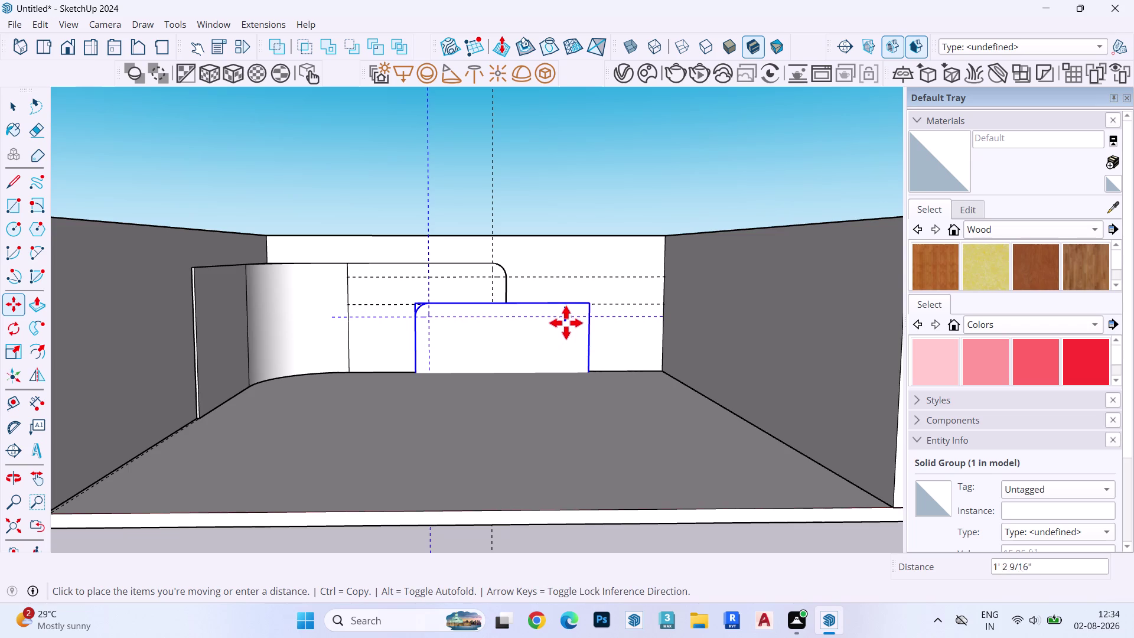
click(565, 322)
key(space)
From underneath, select the panel and drop its bottom flush onto the room floor.
middle_drag(558, 365, 560, 310)
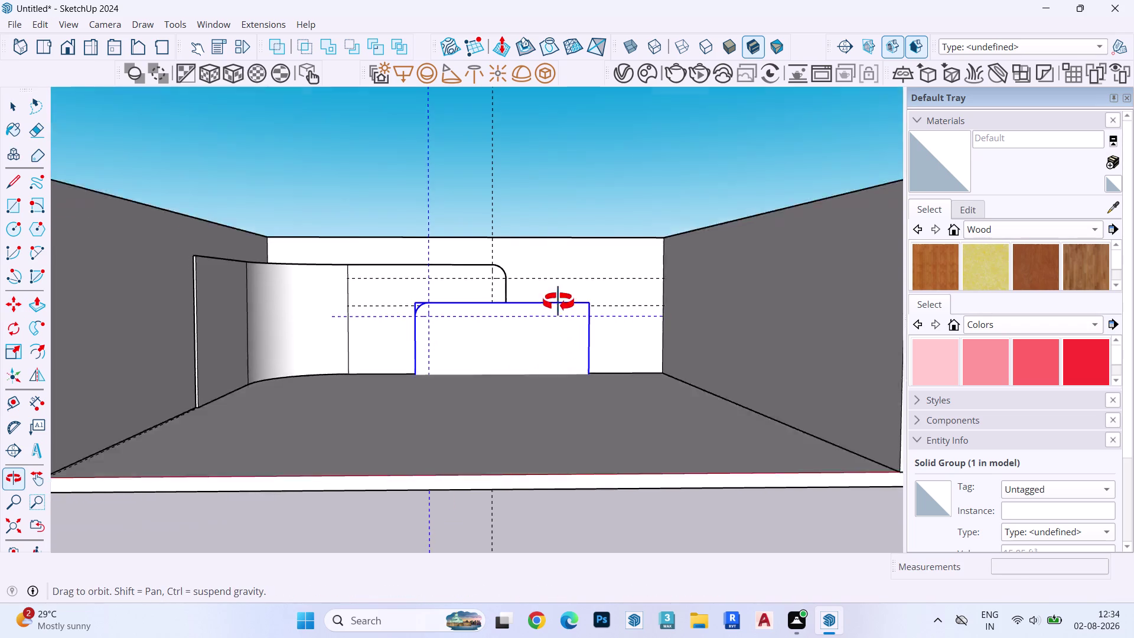
middle_drag(560, 310, 556, 282)
scroll(up, 3)
double_click(537, 389)
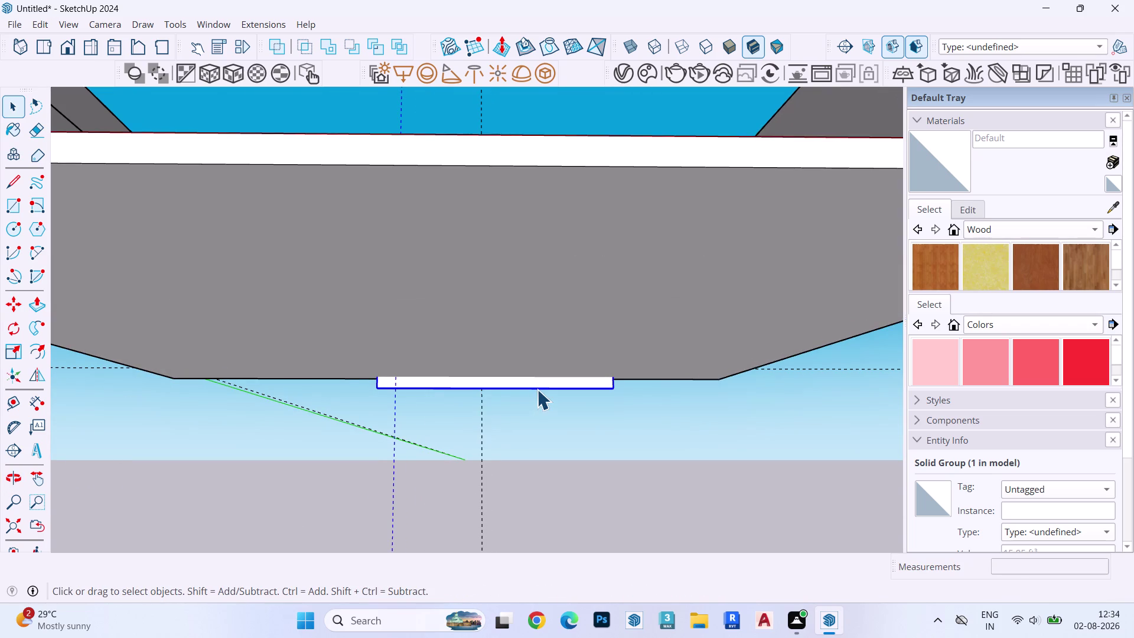
drag(333, 365, 735, 425)
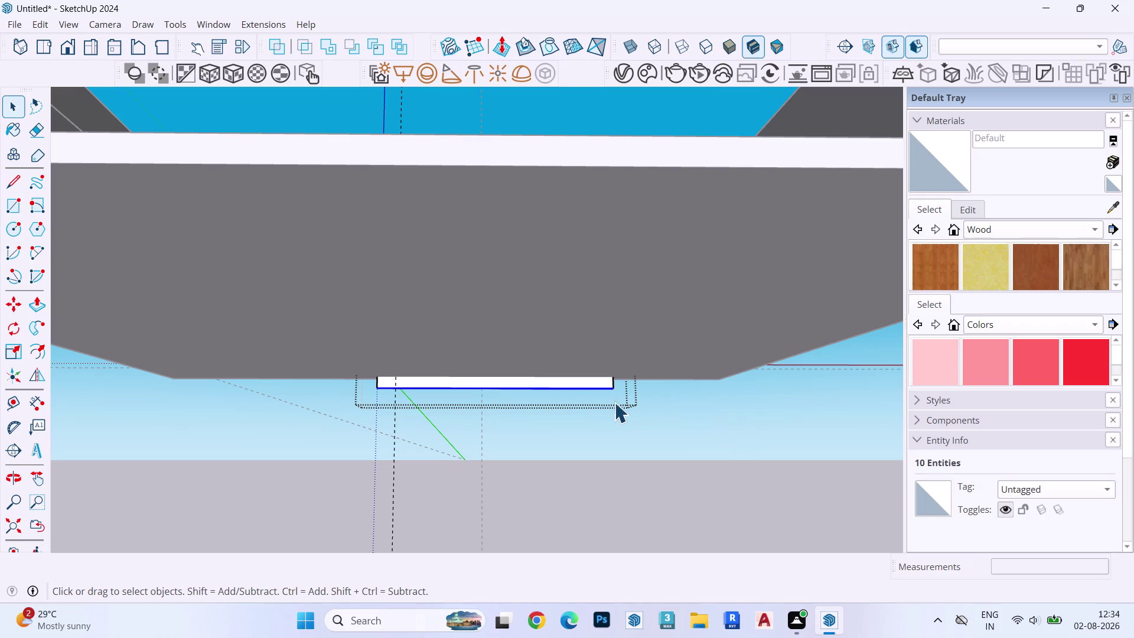
key(m)
click(613, 389)
key(Up)
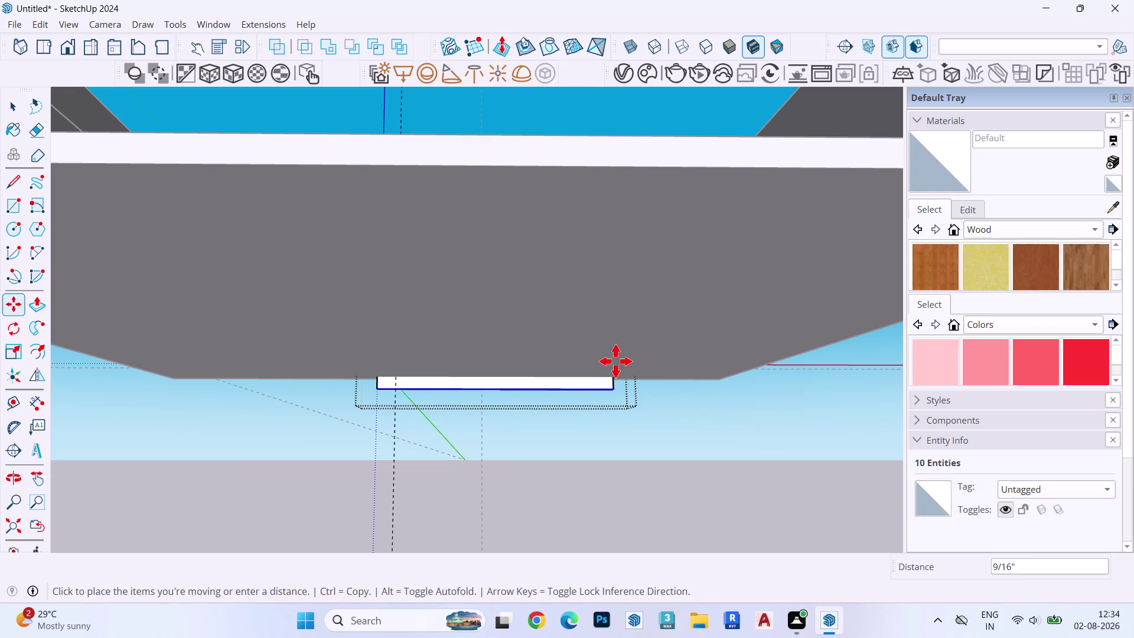
middle_drag(612, 254, 610, 369)
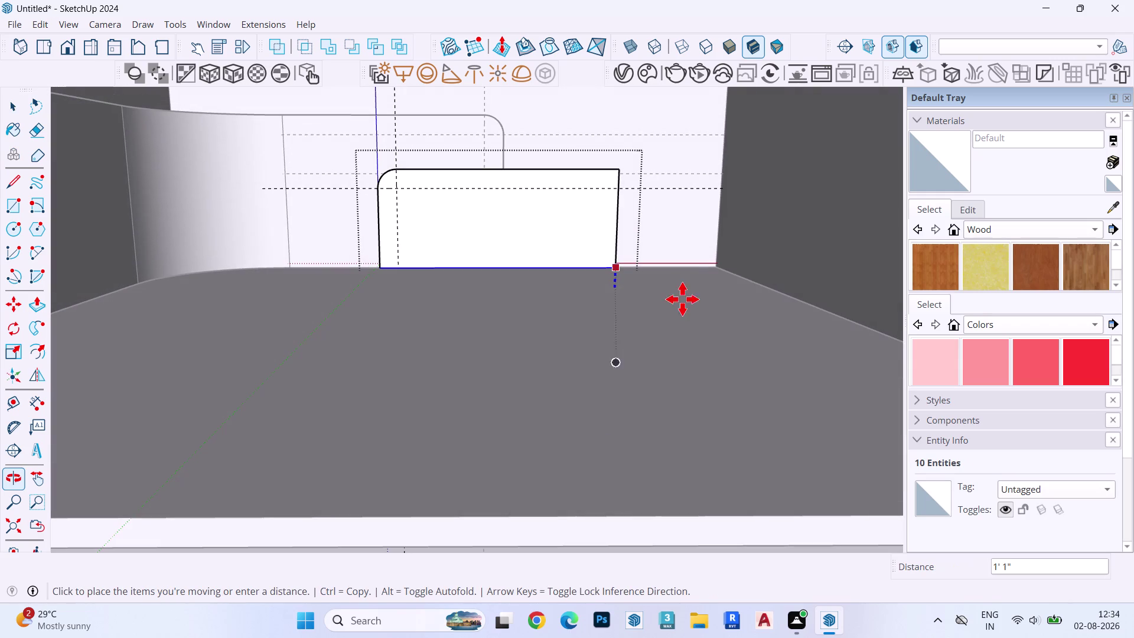
click(717, 267)
key(space)
key(Escape)
scroll(down, 3)
key(space)
key(Escape)
key(Escape)
key(Escape)
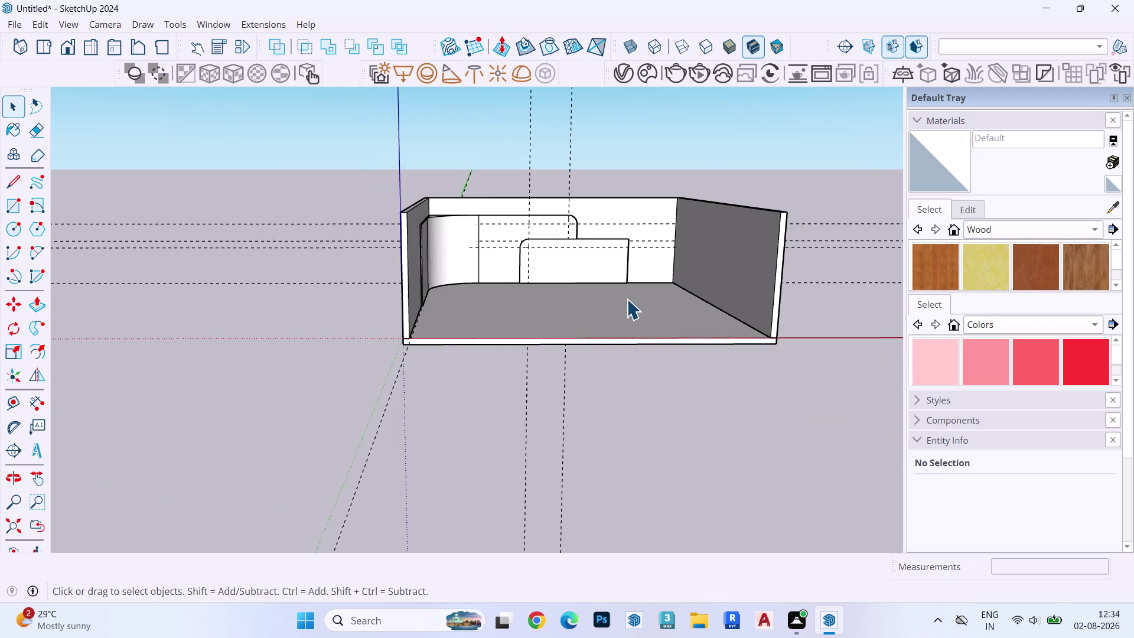
Delete all construction guides via Edit > Delete Guides and orbit around the room.
middle_drag(627, 298, 630, 324)
click(42, 23)
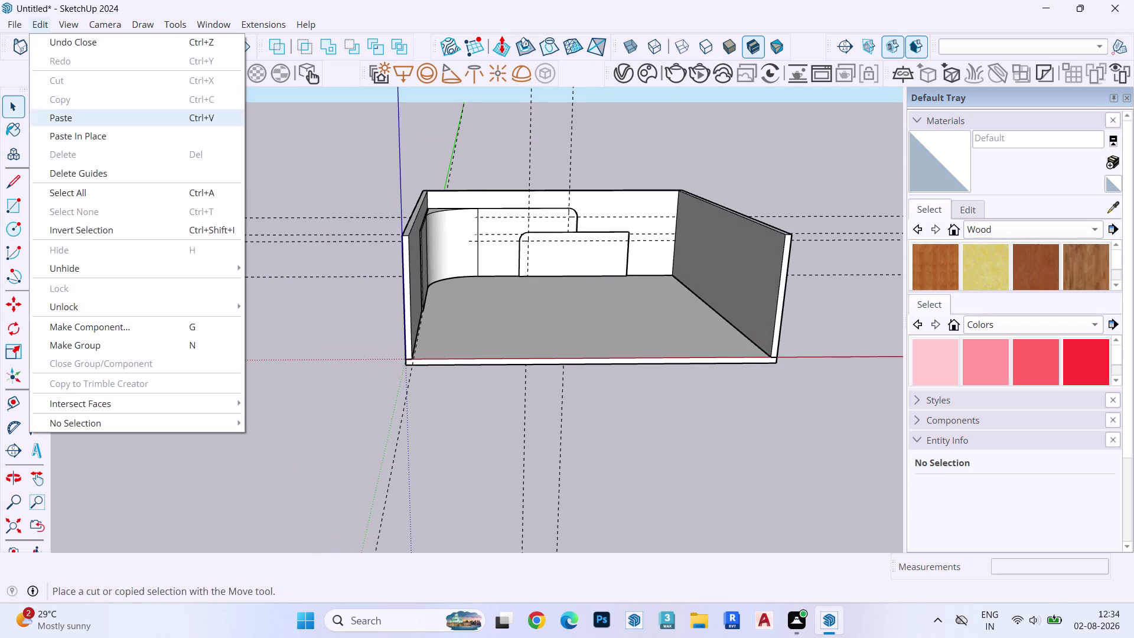
click(86, 168)
scroll(down, 3)
middle_drag(609, 272, 577, 152)
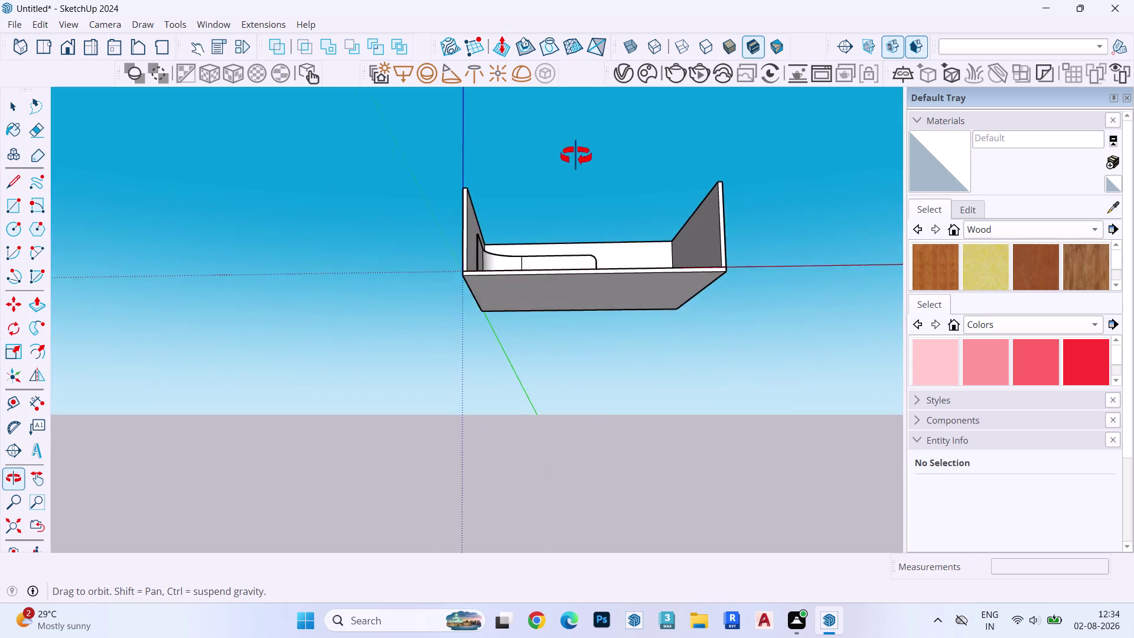
middle_drag(577, 153, 569, 224)
scroll(up, 3)
scroll(down, 3)
scroll(up, 3)
middle_drag(605, 272, 481, 272)
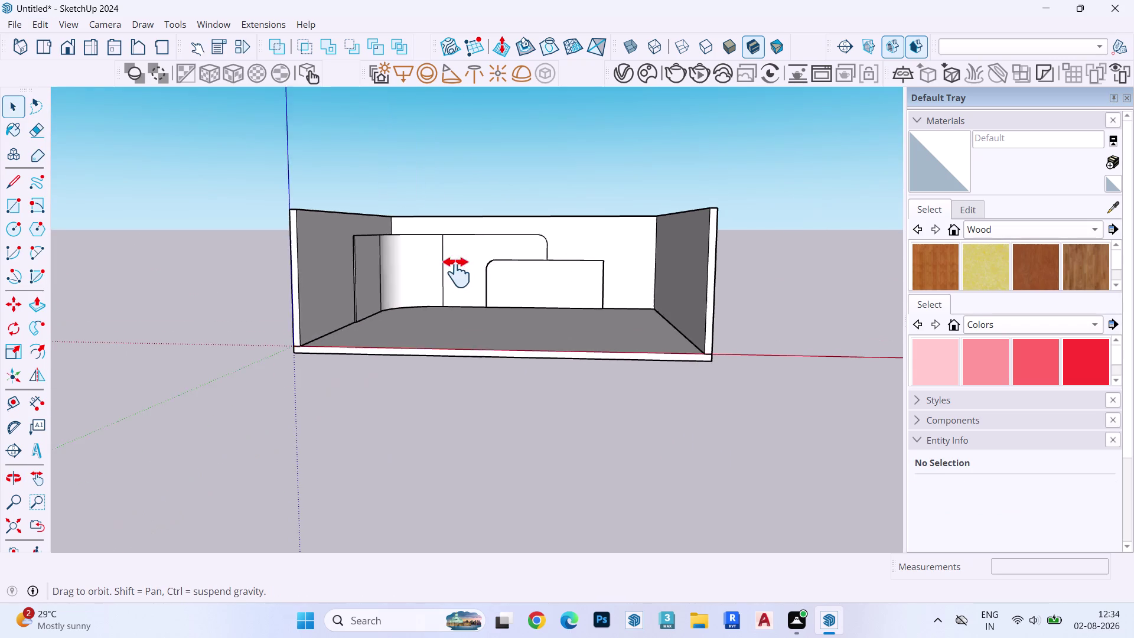
middle_drag(481, 272, 499, 292)
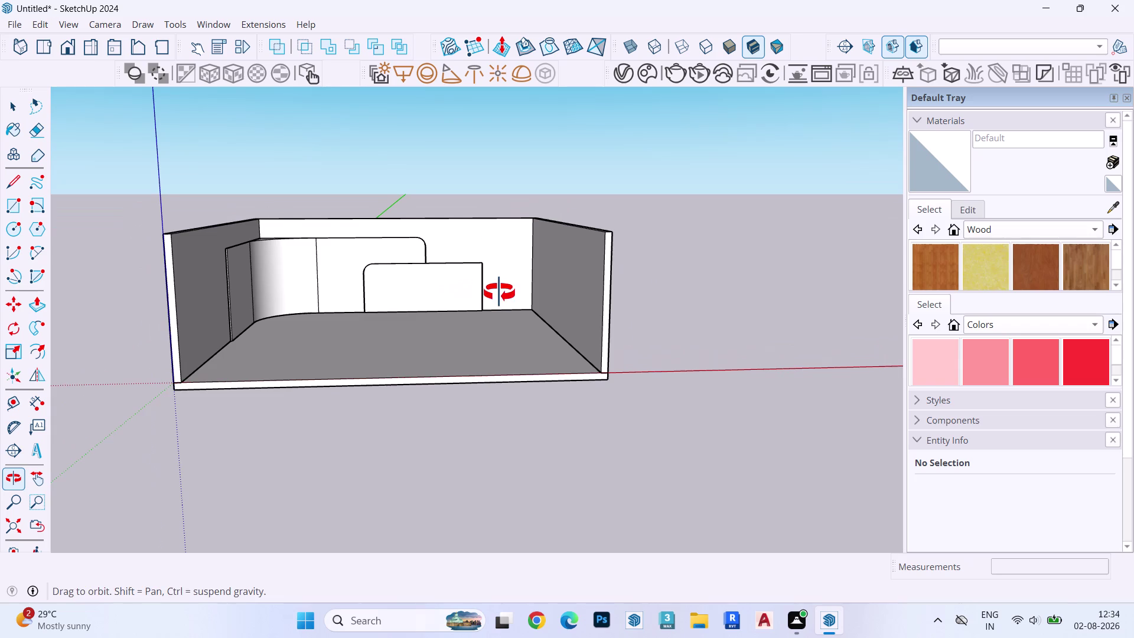
middle_drag(499, 292, 498, 292)
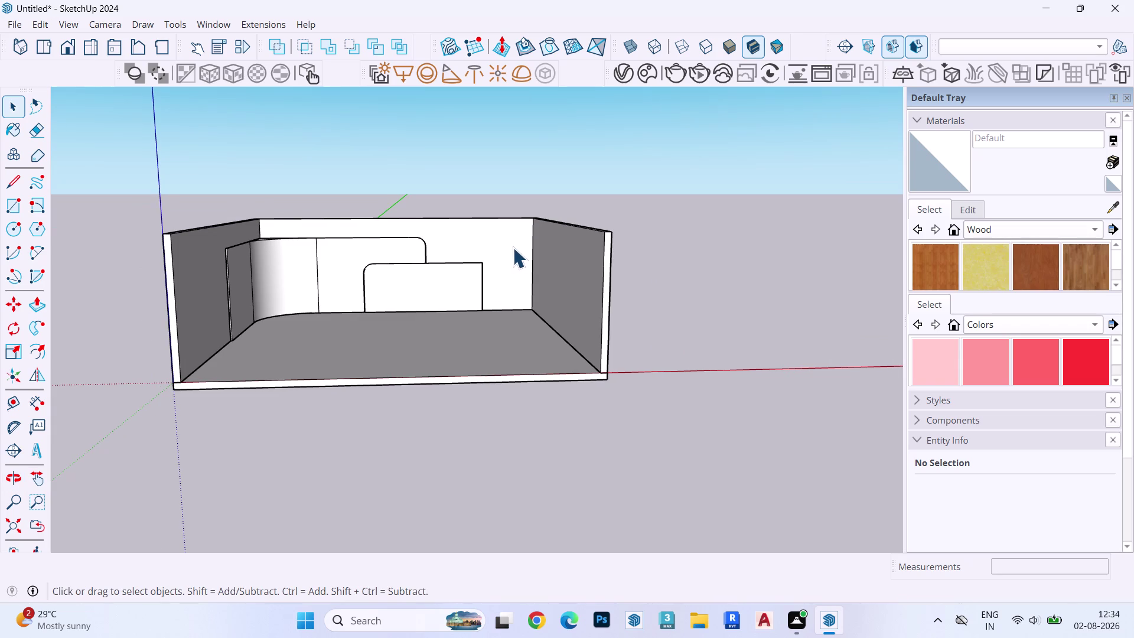
Open the room group, select the back wall face, and zoom to its top corner.
double_click(497, 238)
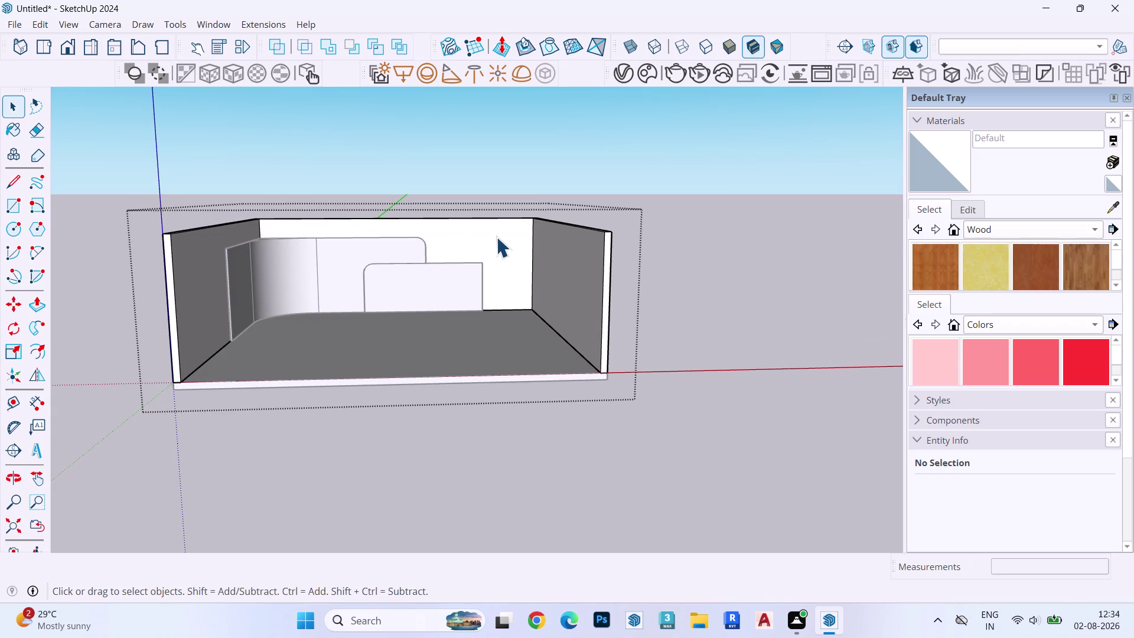
click(496, 236)
double_click(495, 235)
click(483, 236)
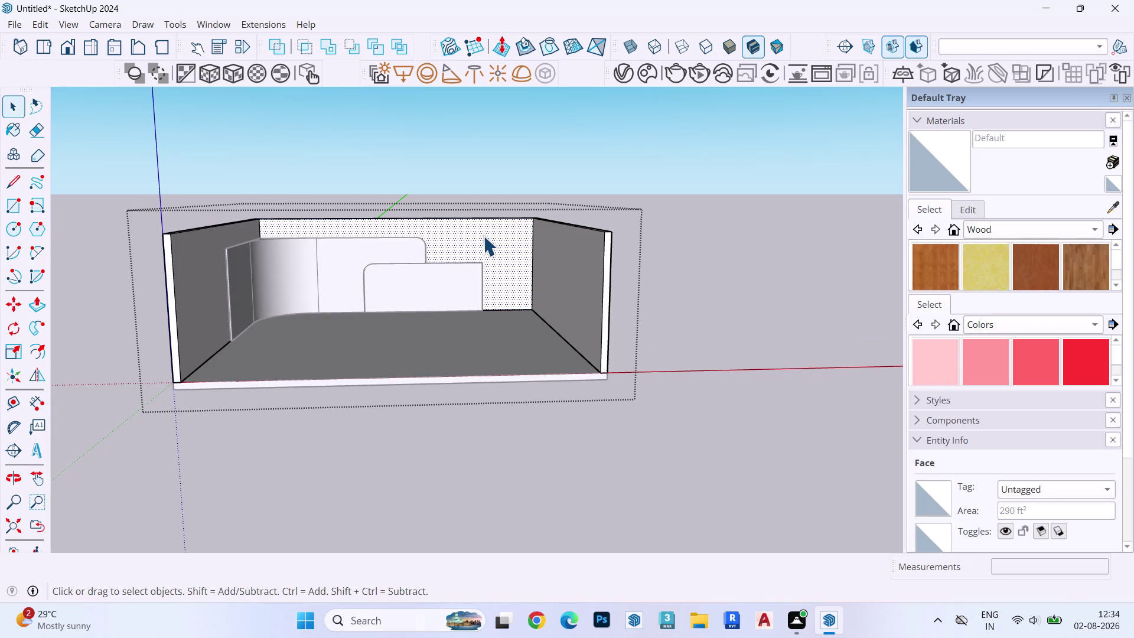
scroll(up, 3)
scroll(up, 3)
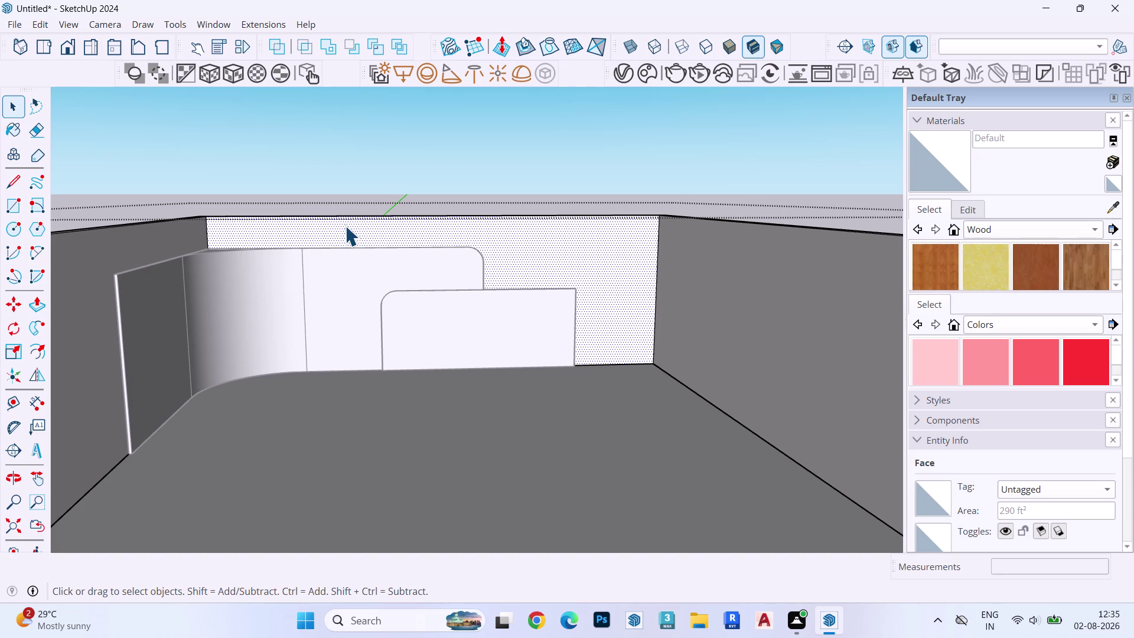
middle_drag(373, 251, 371, 288)
scroll(up, 3)
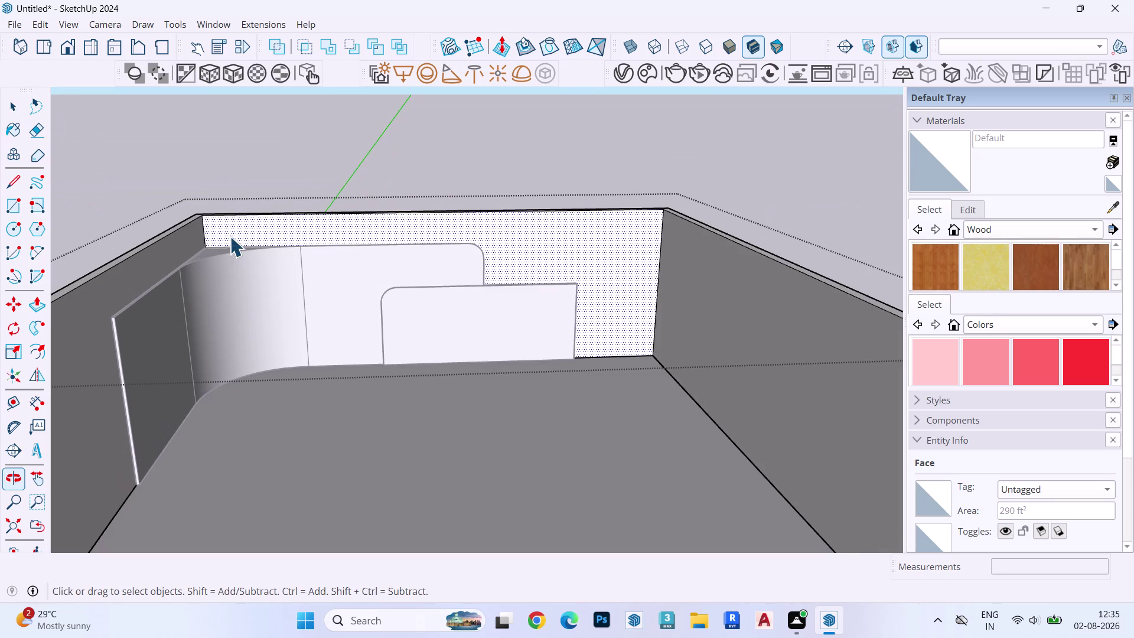
scroll(up, 3)
scroll(up, 3)
scroll(down, 3)
scroll(up, 3)
scroll(down, 3)
scroll(up, 3)
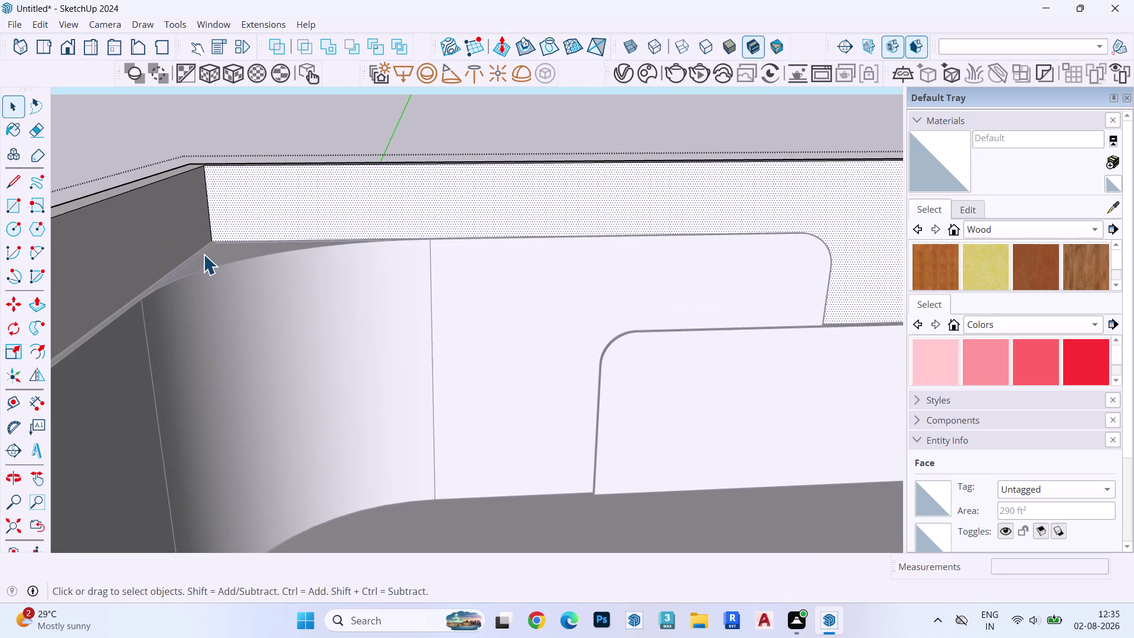
key(l)
scroll(up, 3)
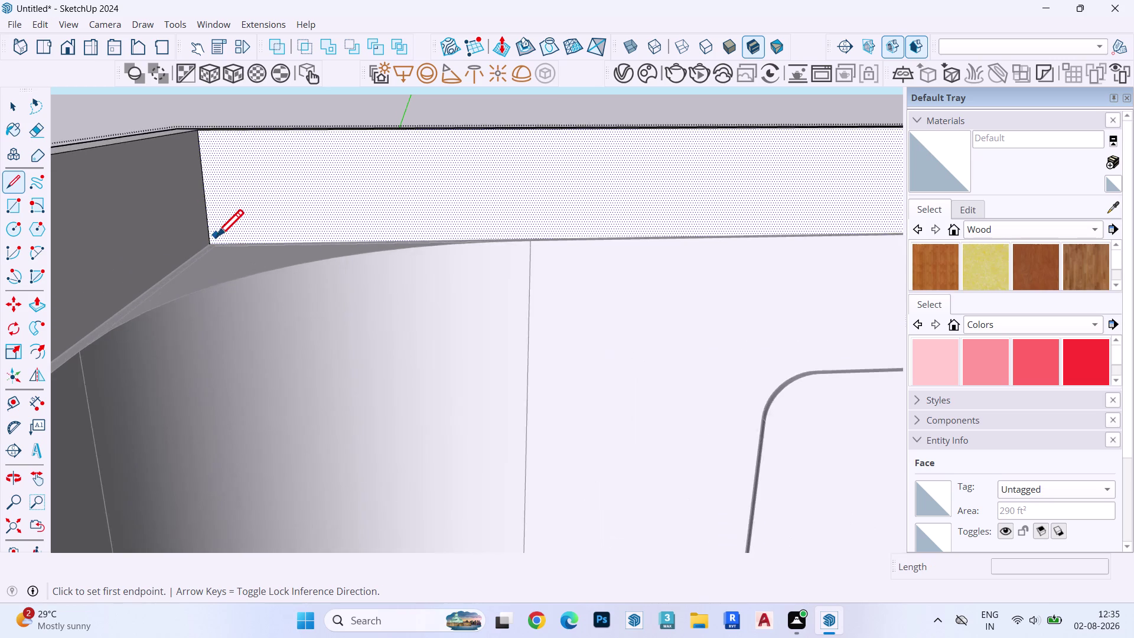
Start a line at the back wall's top corner and trace along the panel's top edge.
middle_drag(228, 266, 248, 371)
scroll(up, 3)
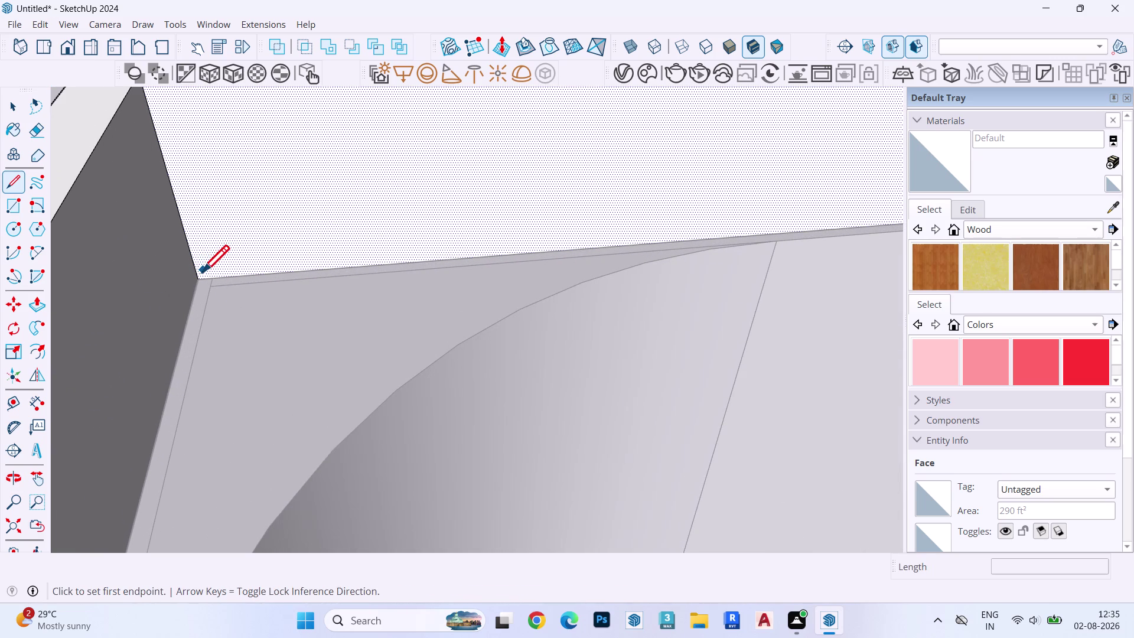
click(200, 277)
scroll(down, 3)
scroll(up, 3)
scroll(down, 3)
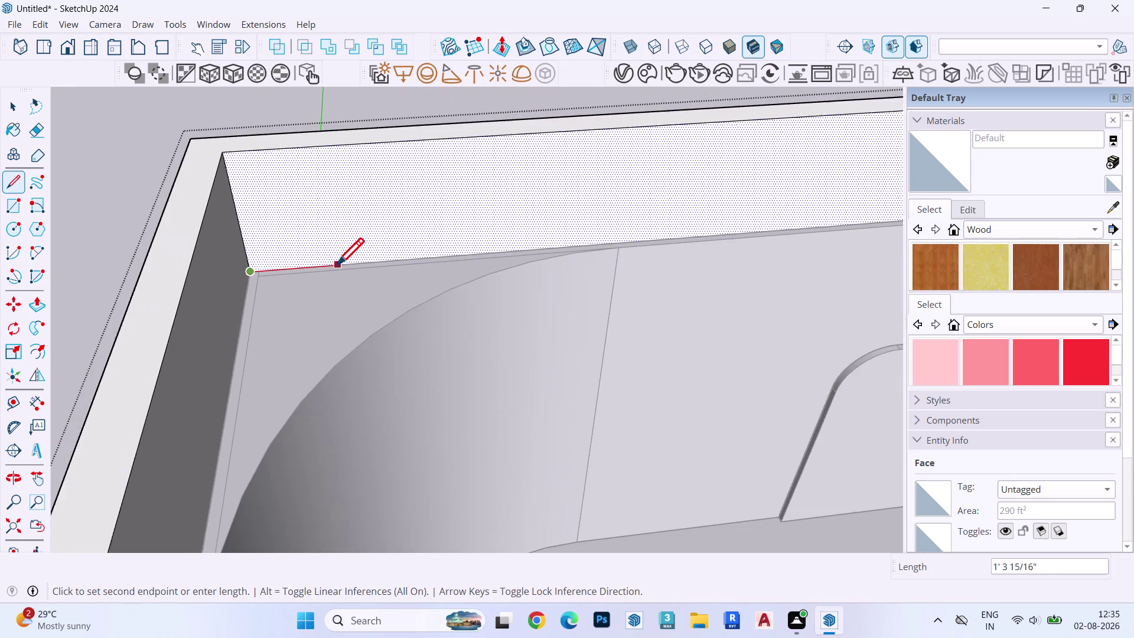
scroll(down, 3)
scroll(down, 3)
scroll(down, 3)
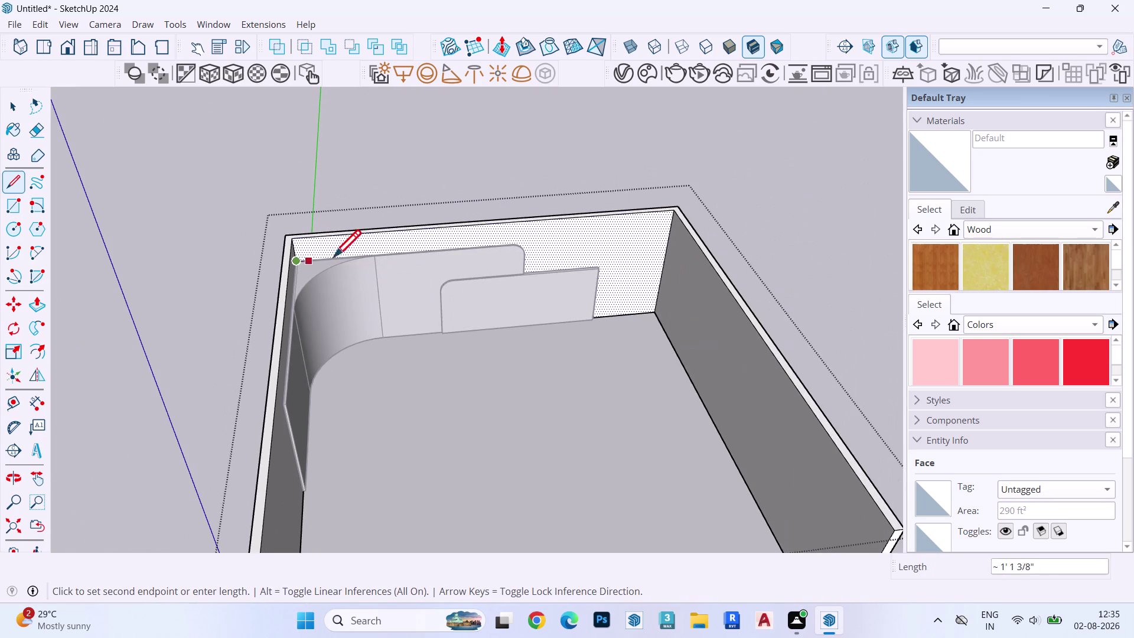
scroll(up, 3)
scroll(up, 3)
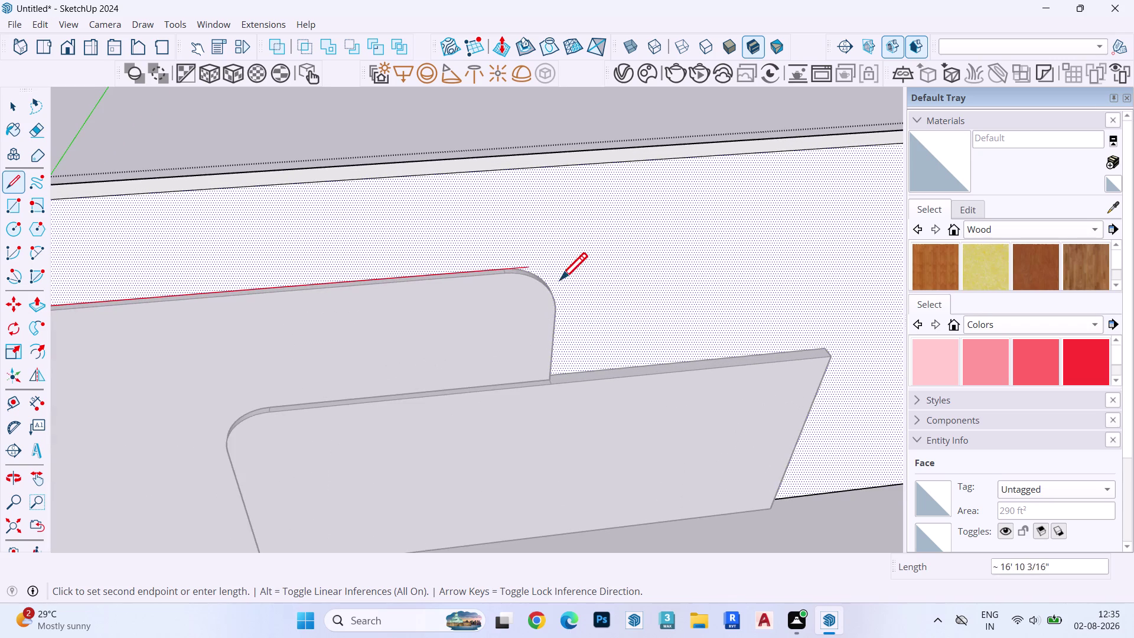
key(Right)
scroll(up, 3)
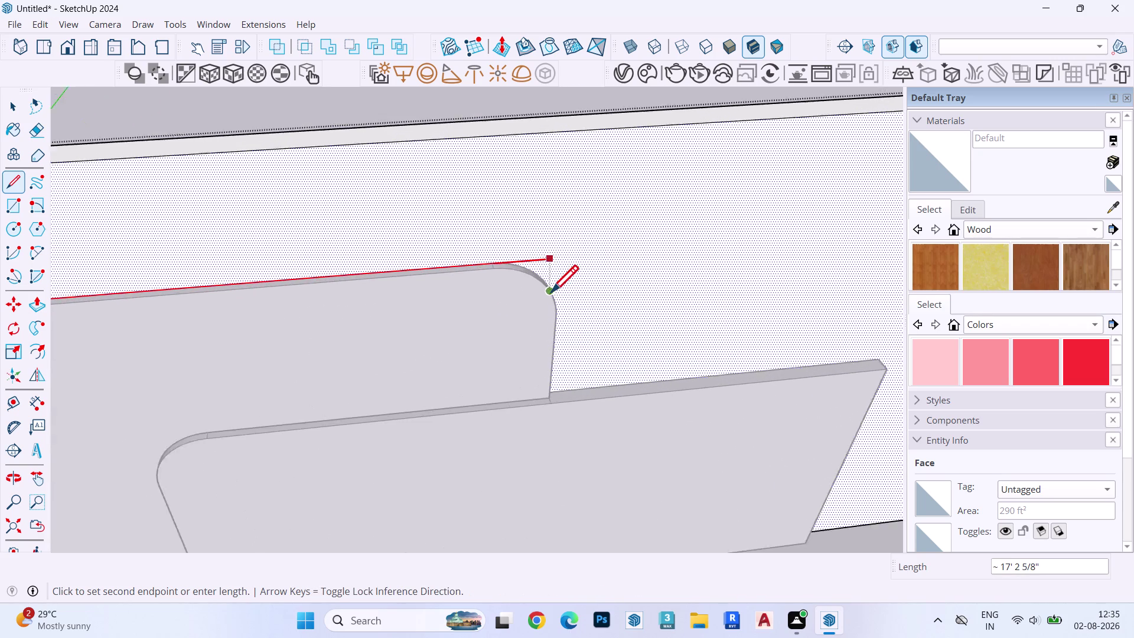
scroll(up, 3)
middle_drag(581, 344, 405, 282)
key(slash)
key(Right)
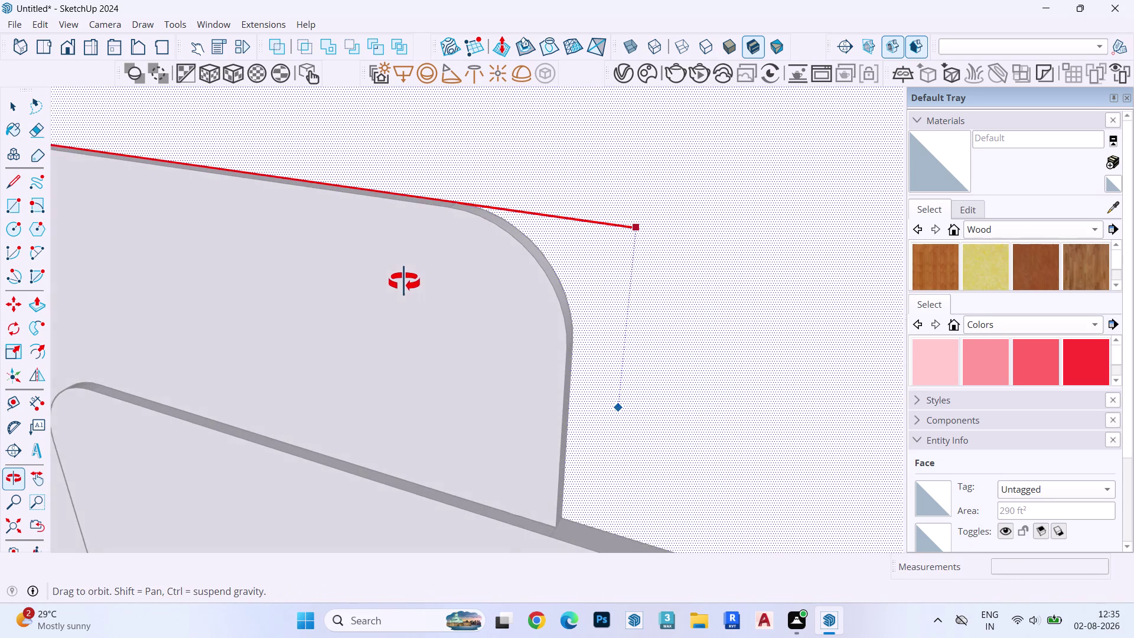
middle_drag(405, 282, 289, 222)
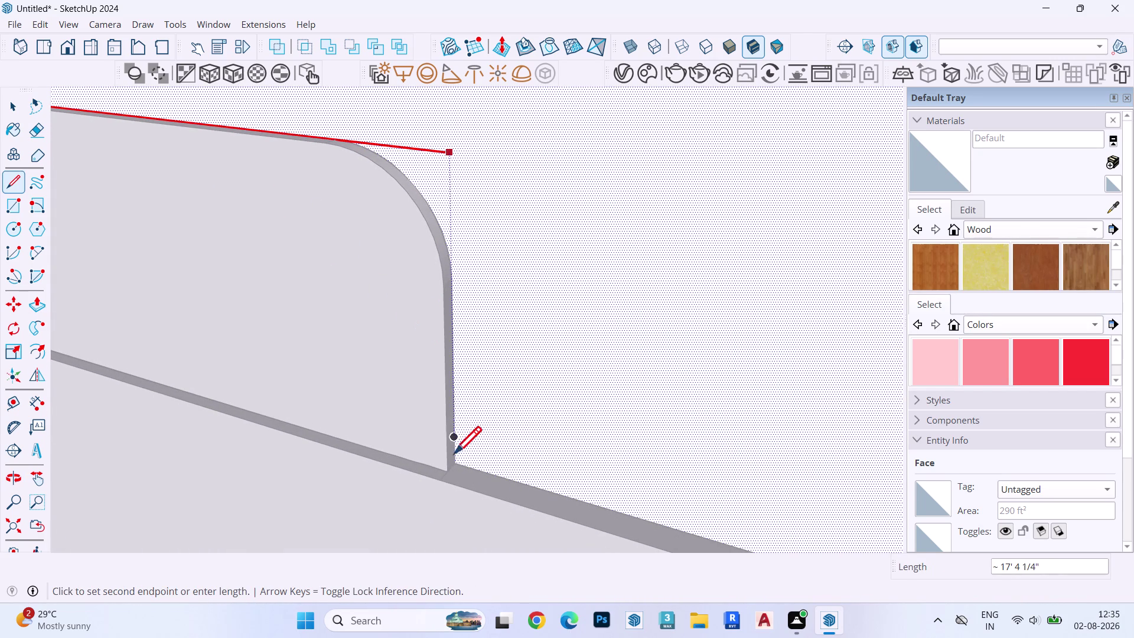
Draw a vertical edge down to the floor, then a line to the next panel's corner.
click(454, 462)
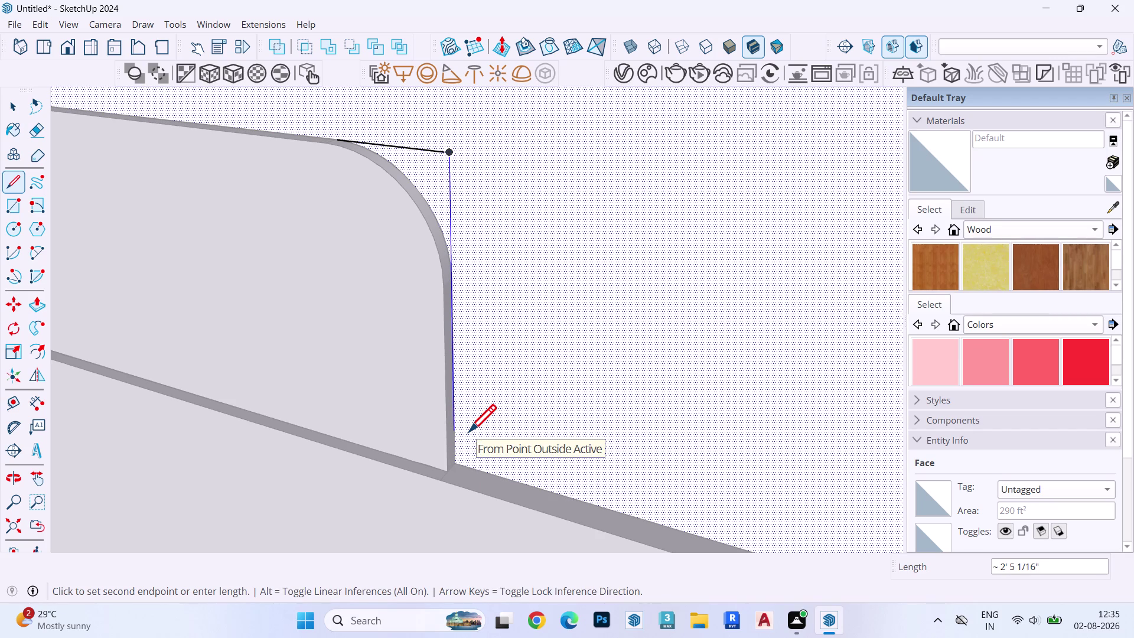
key(shift+Up)
key(Up)
click(459, 461)
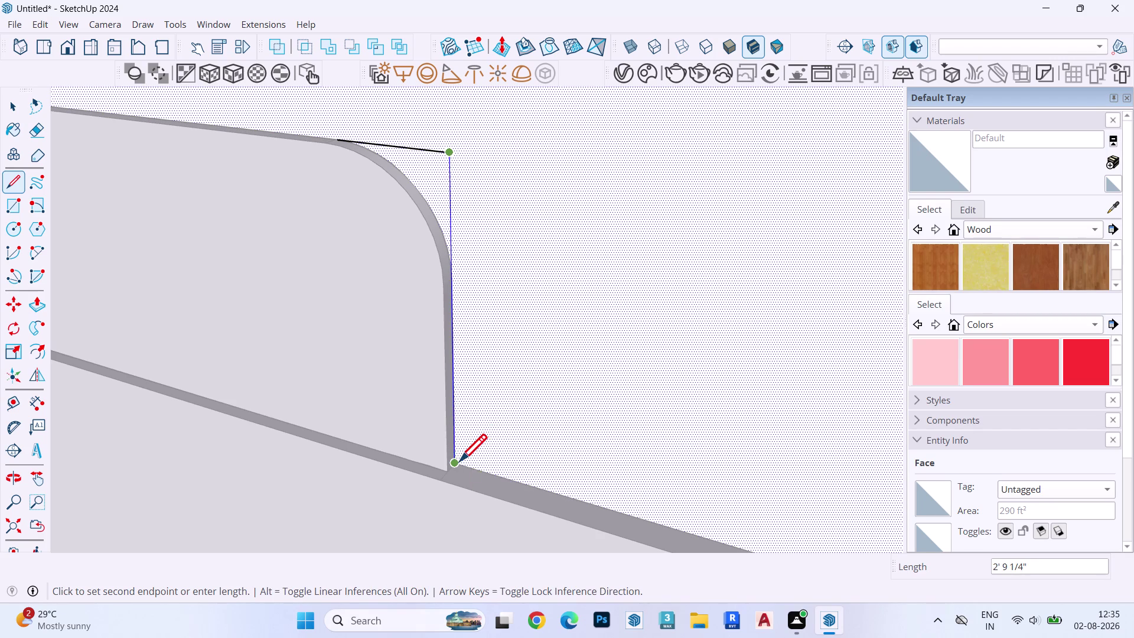
key(Right)
scroll(down, 3)
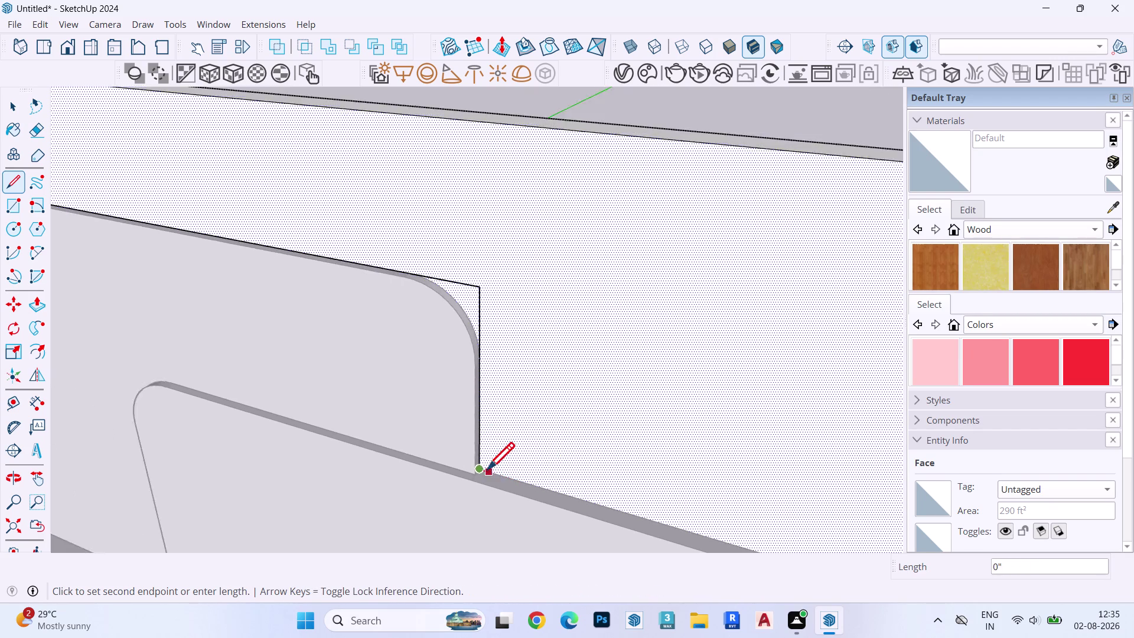
middle_drag(487, 469, 866, 438)
scroll(down, 3)
scroll(up, 3)
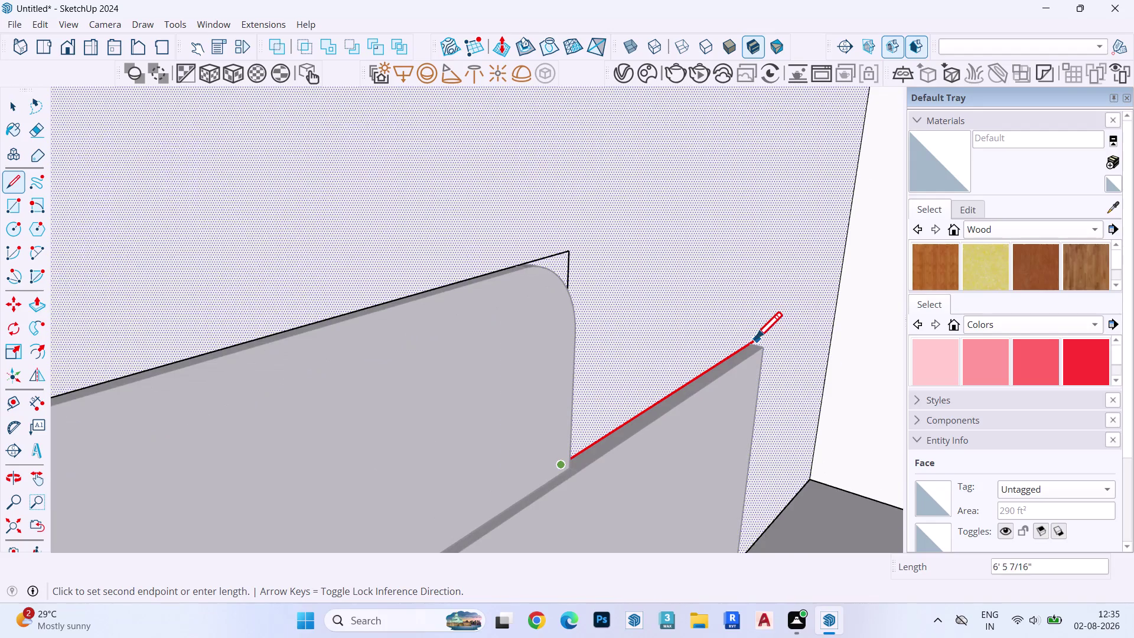
scroll(up, 3)
click(745, 349)
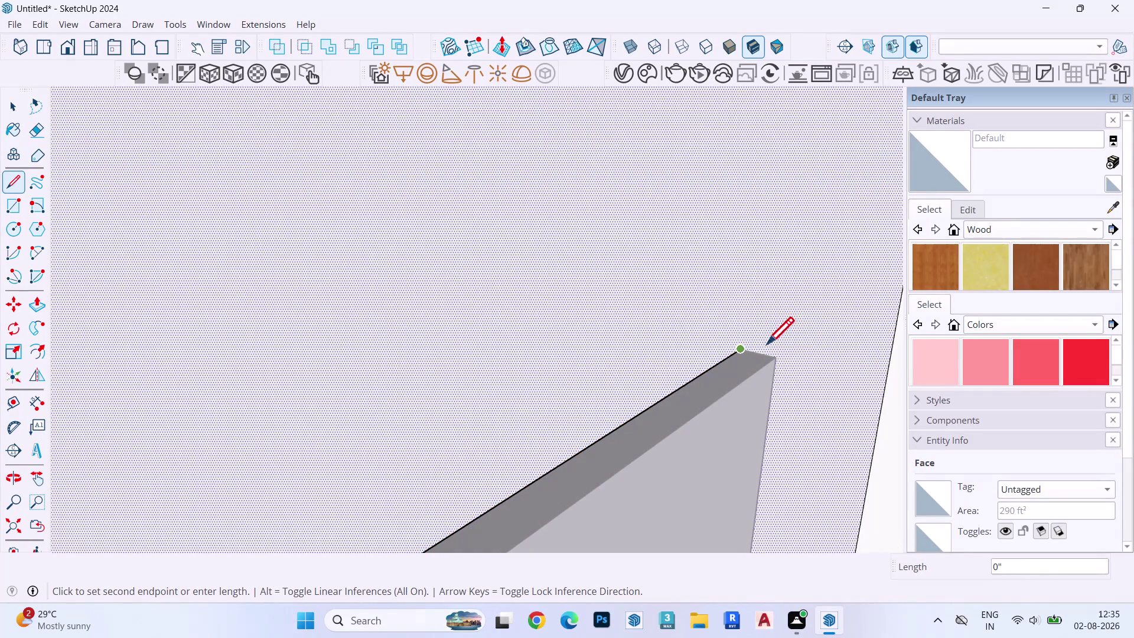
Trace an edge down the shorter panel's end to the floor and select the new face.
middle_drag(767, 342, 466, 330)
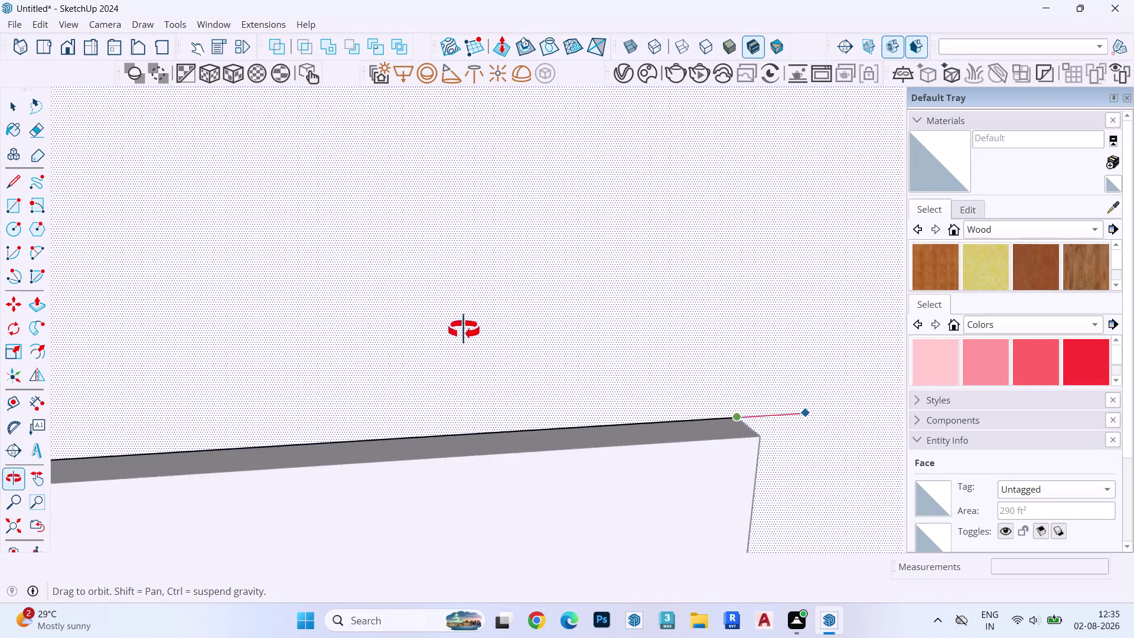
middle_drag(466, 330, 391, 316)
key(Up)
middle_drag(695, 524, 694, 522)
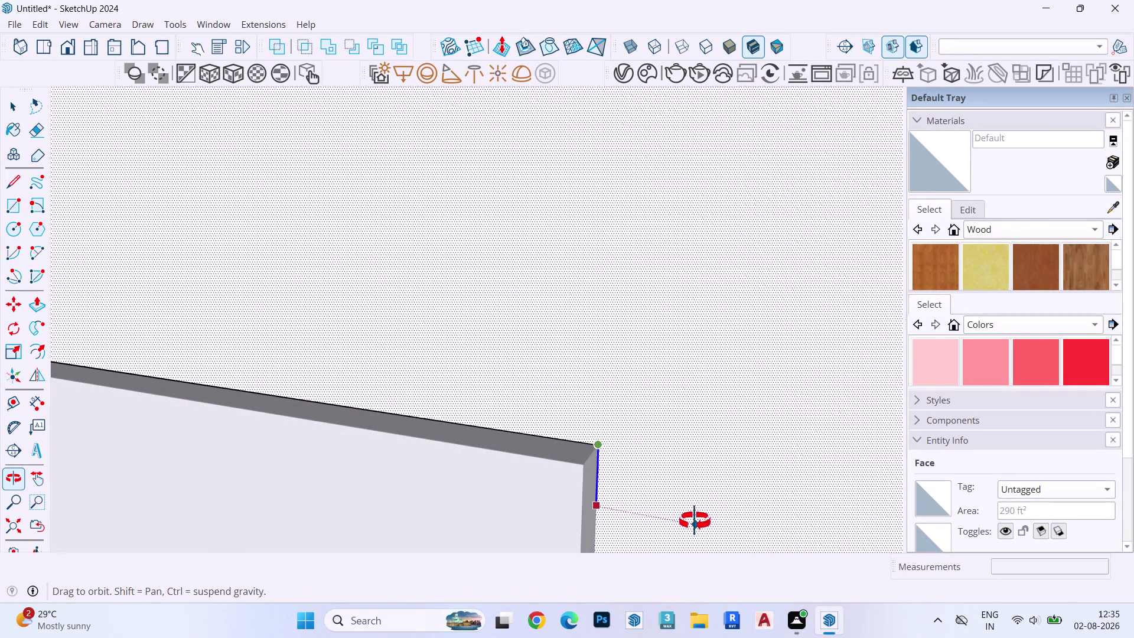
middle_drag(695, 522, 665, 135)
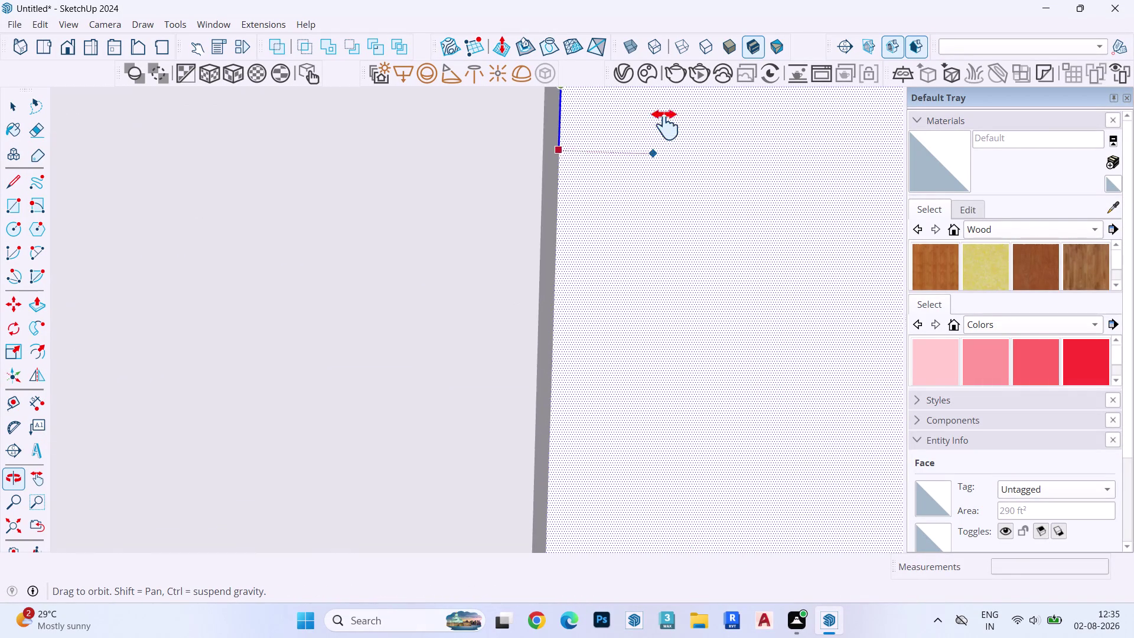
middle_drag(664, 135, 665, 125)
scroll(down, 3)
scroll(up, 3)
scroll(down, 3)
scroll(up, 3)
scroll(down, 3)
scroll(up, 3)
scroll(down, 3)
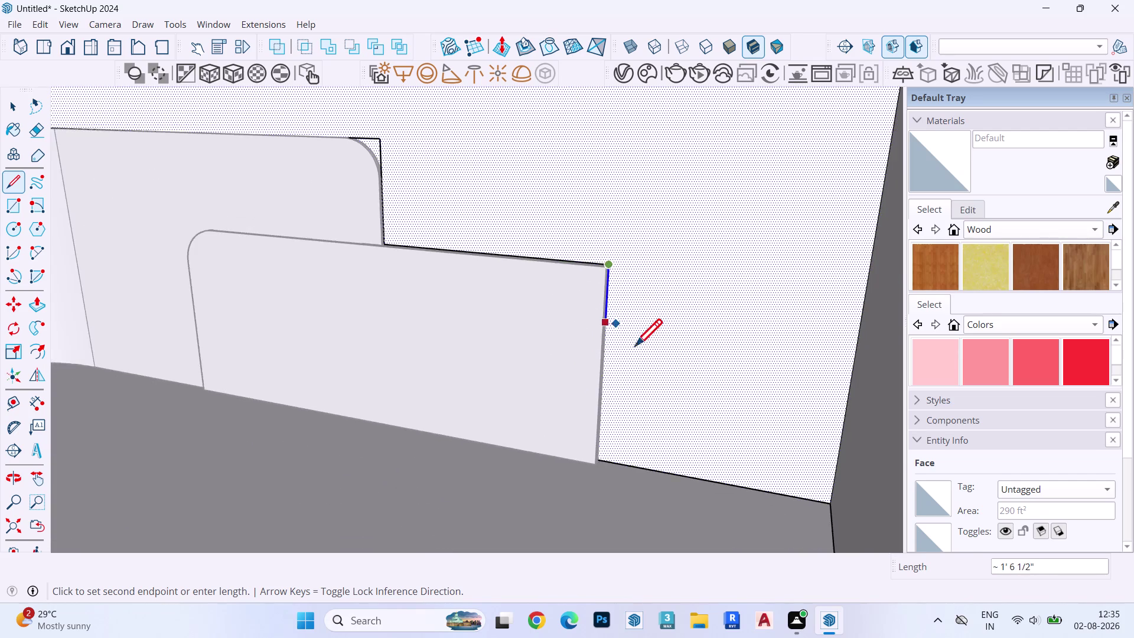
middle_drag(677, 359, 766, 372)
click(630, 445)
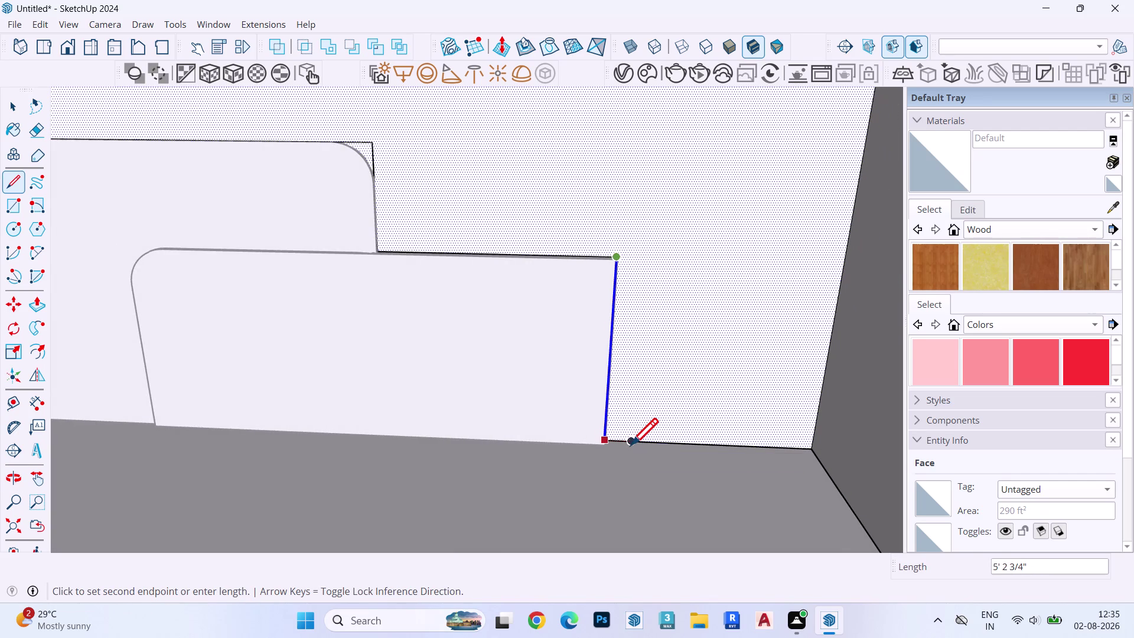
key(space)
click(663, 292)
double_click(664, 294)
scroll(down, 3)
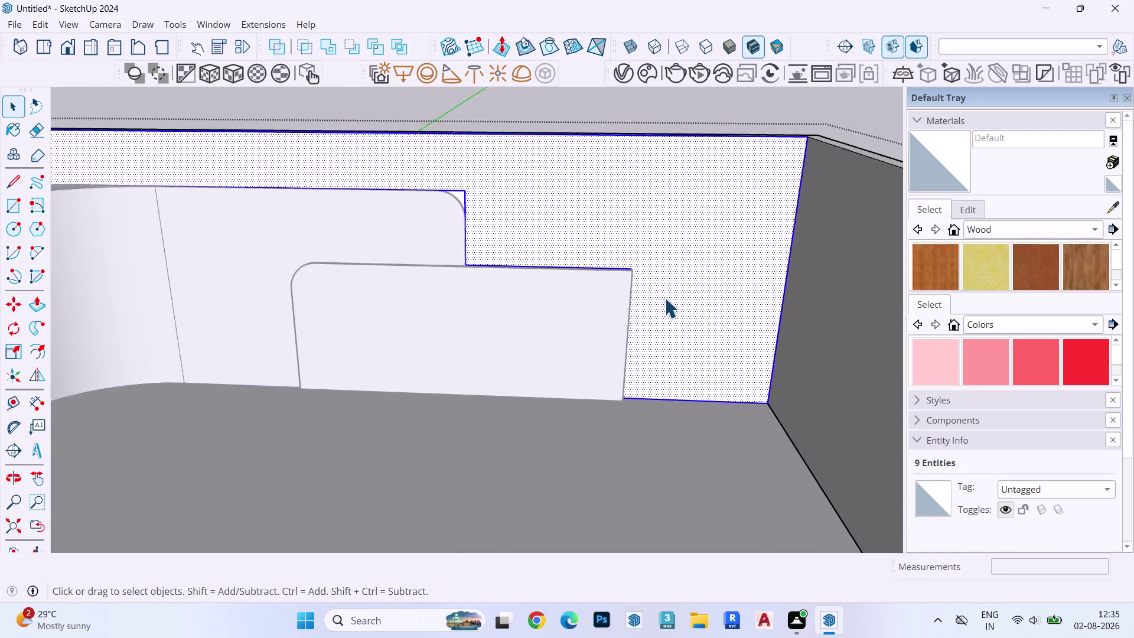
Draw a 2-point arc along the panel's rounded top corner.
scroll(down, 3)
middle_drag(664, 299, 674, 251)
scroll(up, 3)
scroll(down, 3)
scroll(up, 3)
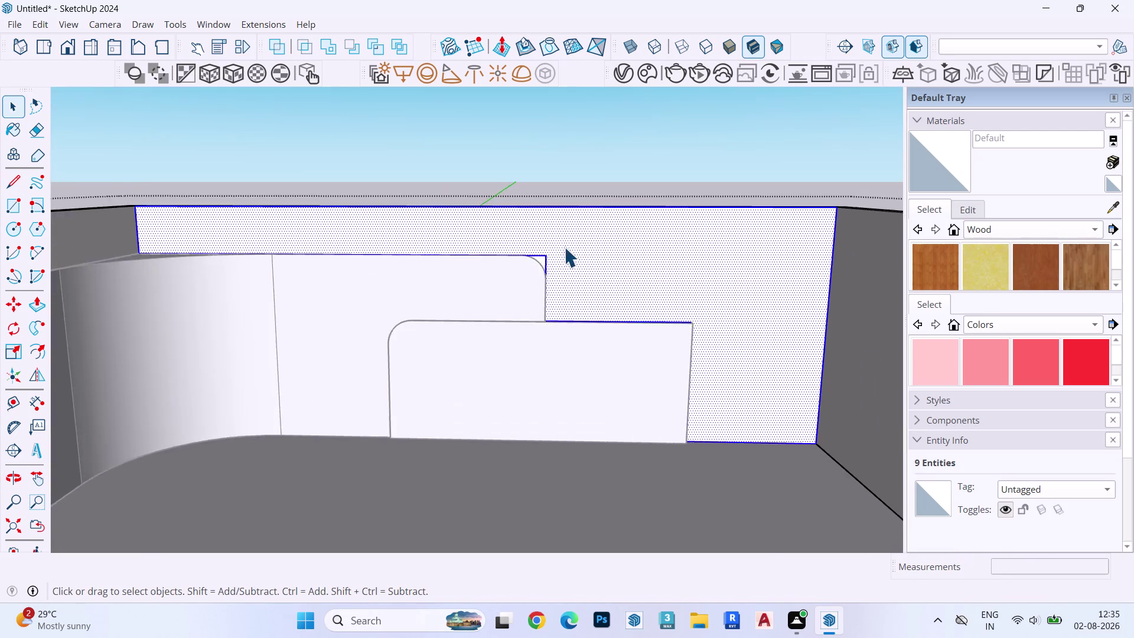
scroll(up, 3)
scroll(down, 3)
scroll(up, 3)
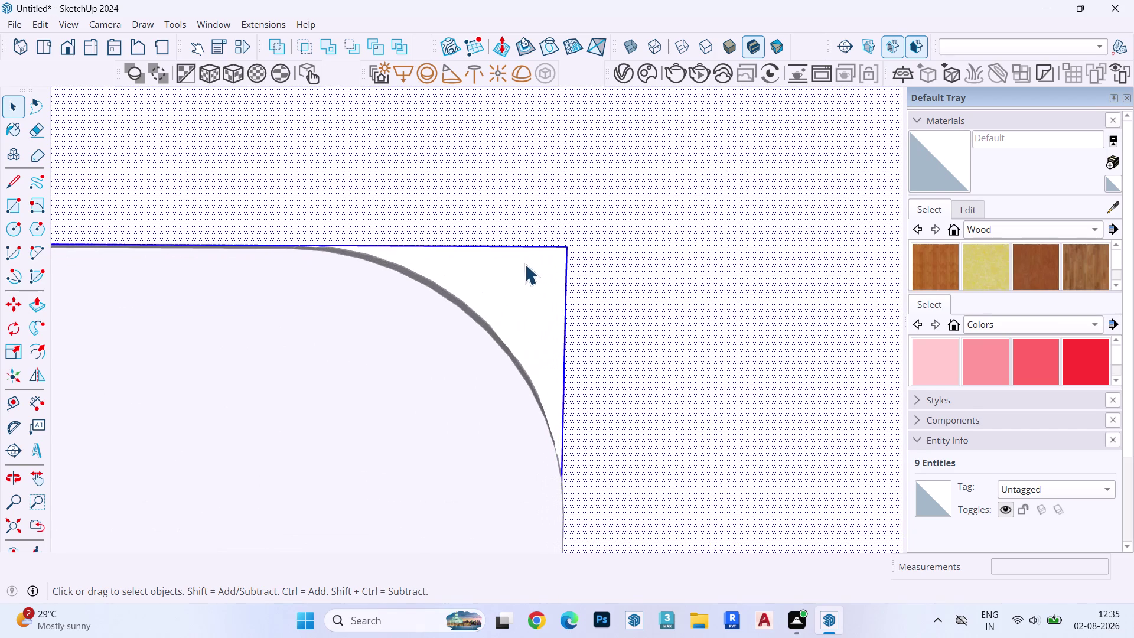
key(a)
scroll(up, 3)
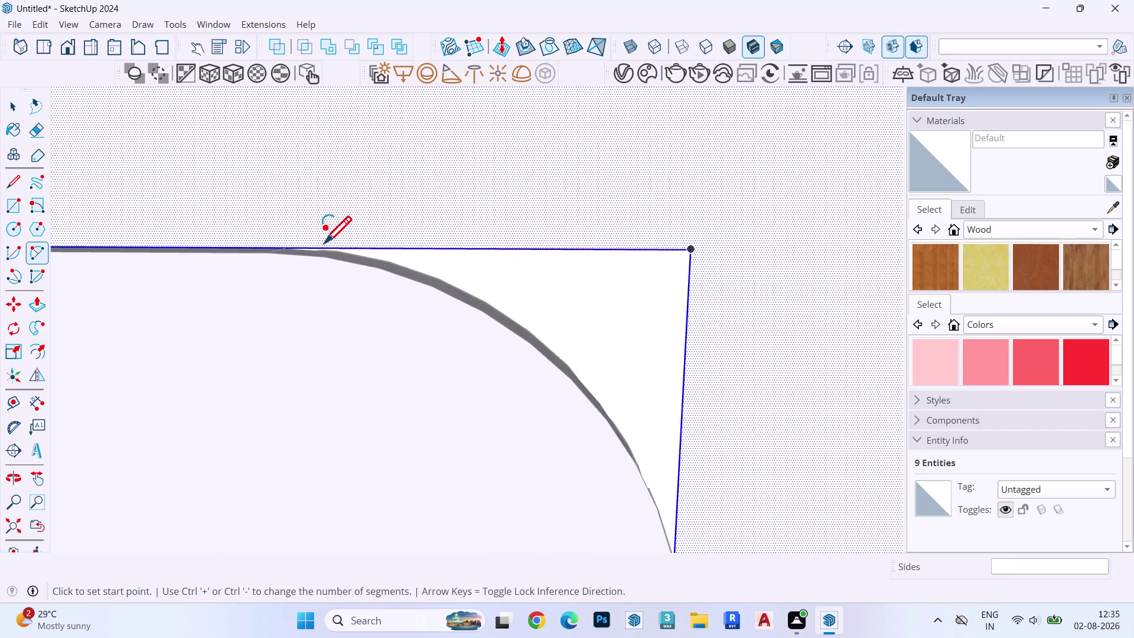
click(291, 246)
scroll(down, 3)
scroll(up, 3)
scroll(down, 3)
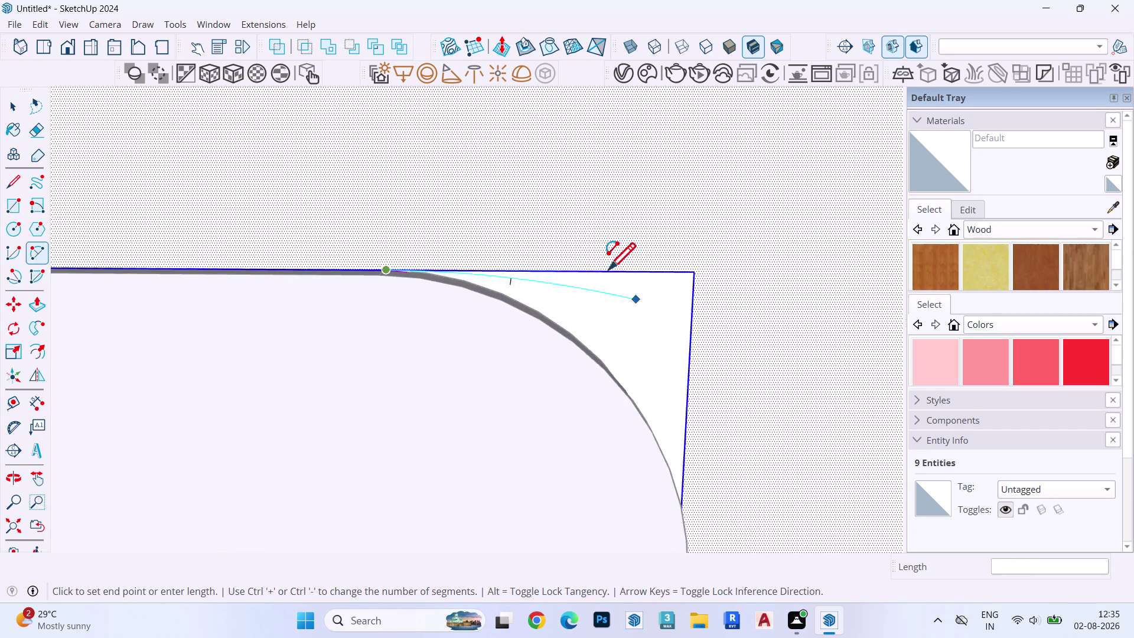
scroll(down, 3)
middle_drag(719, 441, 491, 373)
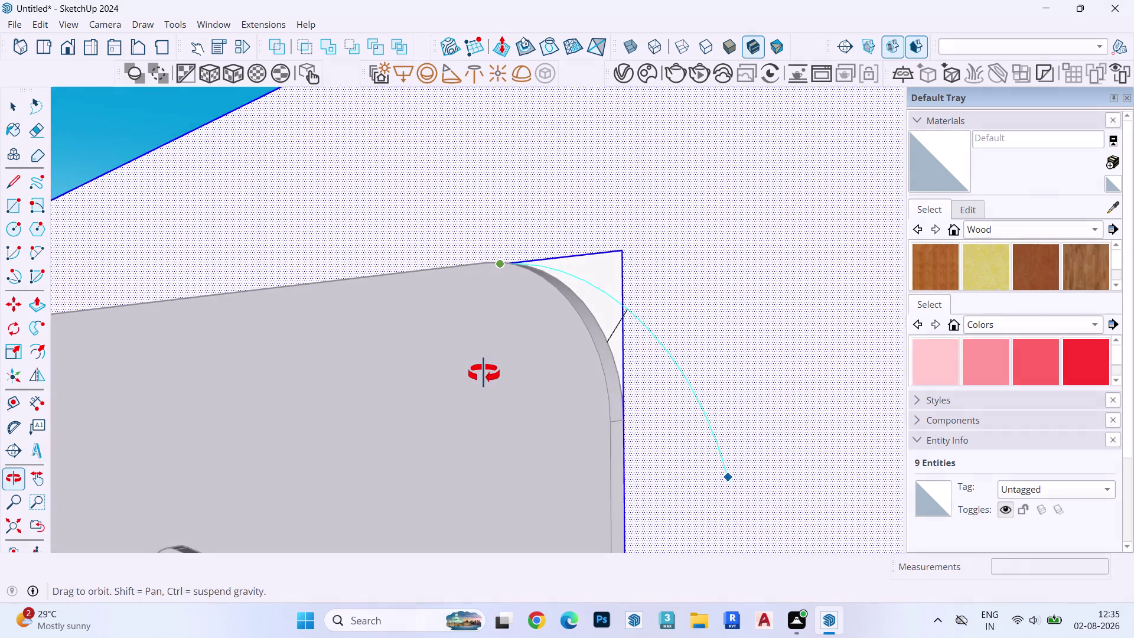
middle_drag(491, 373, 484, 373)
scroll(up, 3)
scroll(up, 3)
scroll(down, 3)
scroll(up, 3)
scroll(up, 3)
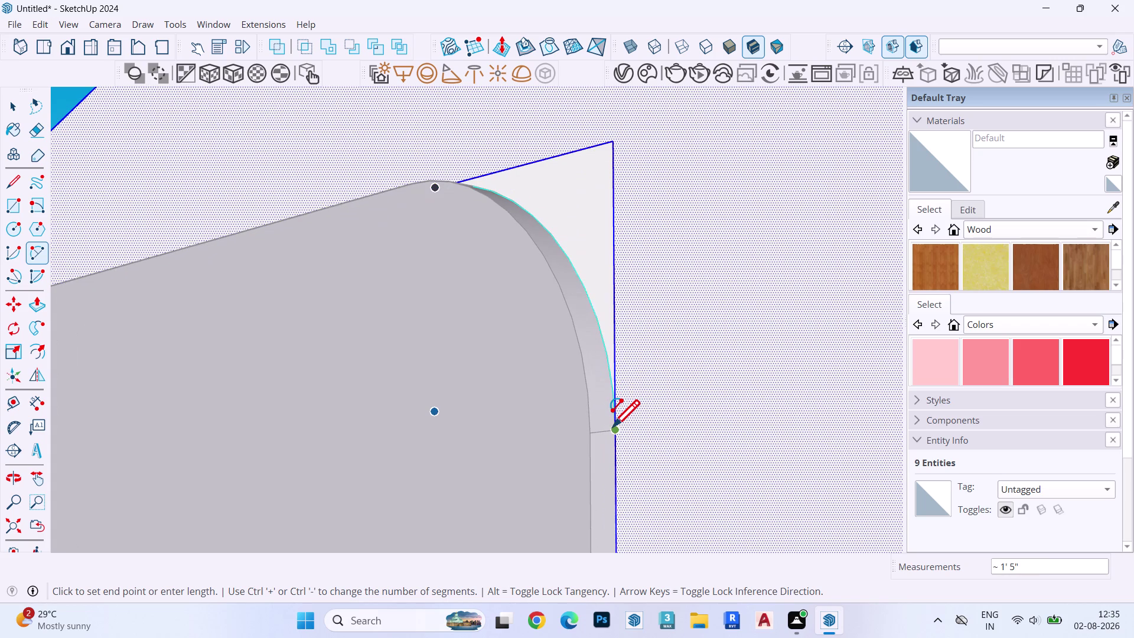
double_click(612, 426)
Delete the leftover square corner edges so the face follows the curve.
key(space)
click(593, 250)
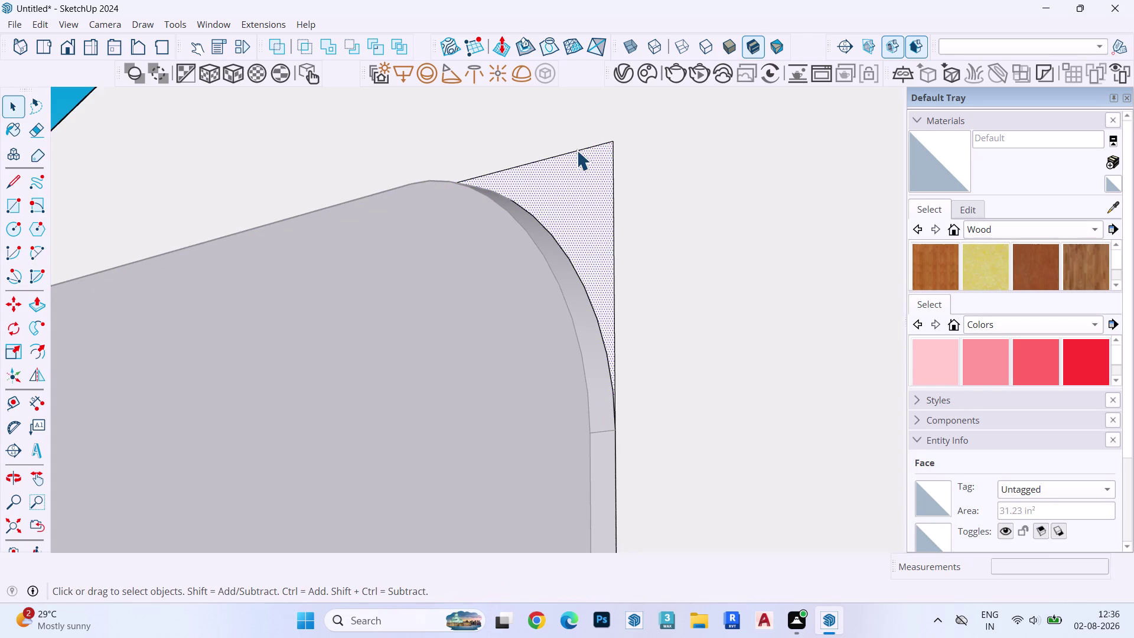
click(577, 150)
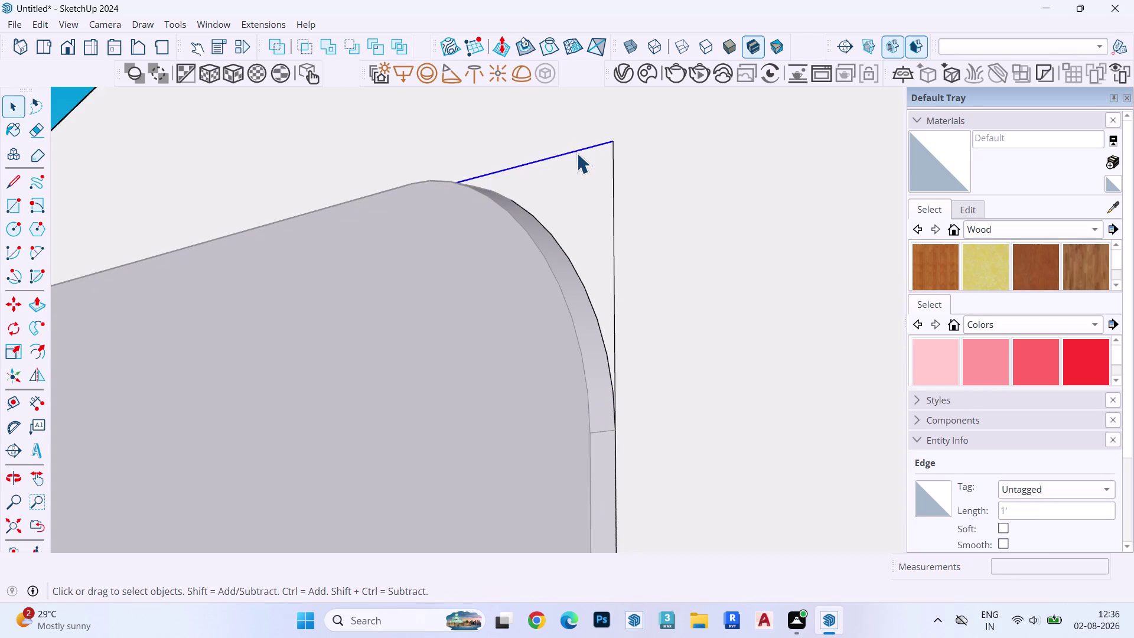
key(Delete)
click(611, 193)
key(Delete)
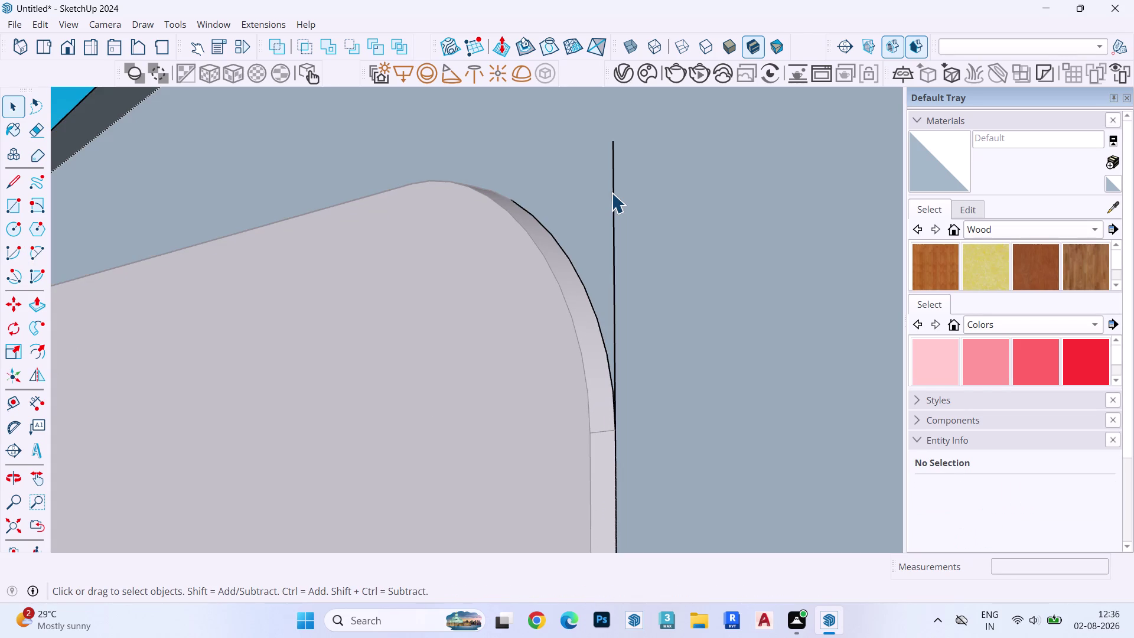
key(ctrl+z)
click(612, 192)
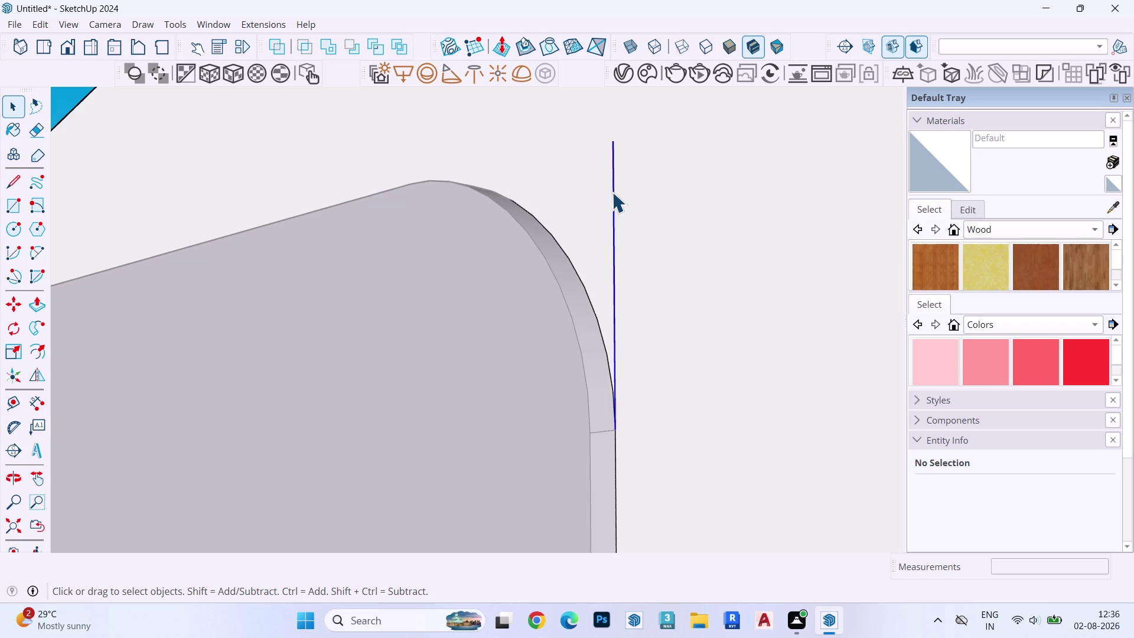
key(Delete)
click(613, 194)
Select the traced back-wall face together with its edges.
scroll(down, 3)
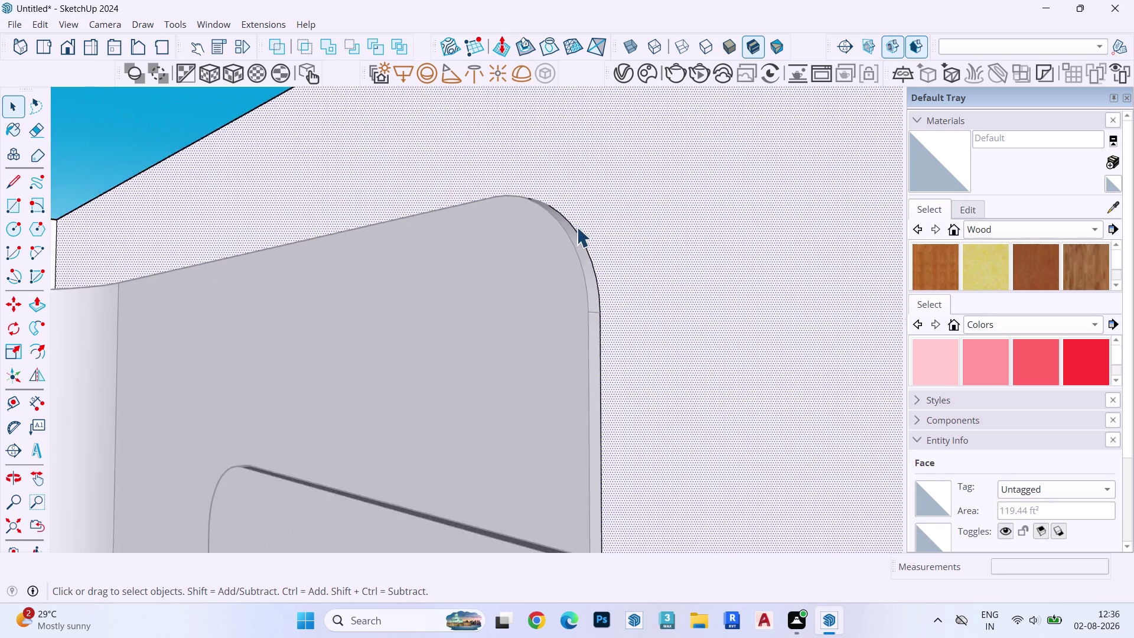
scroll(down, 3)
scroll(up, 3)
scroll(down, 3)
scroll(up, 3)
scroll(down, 3)
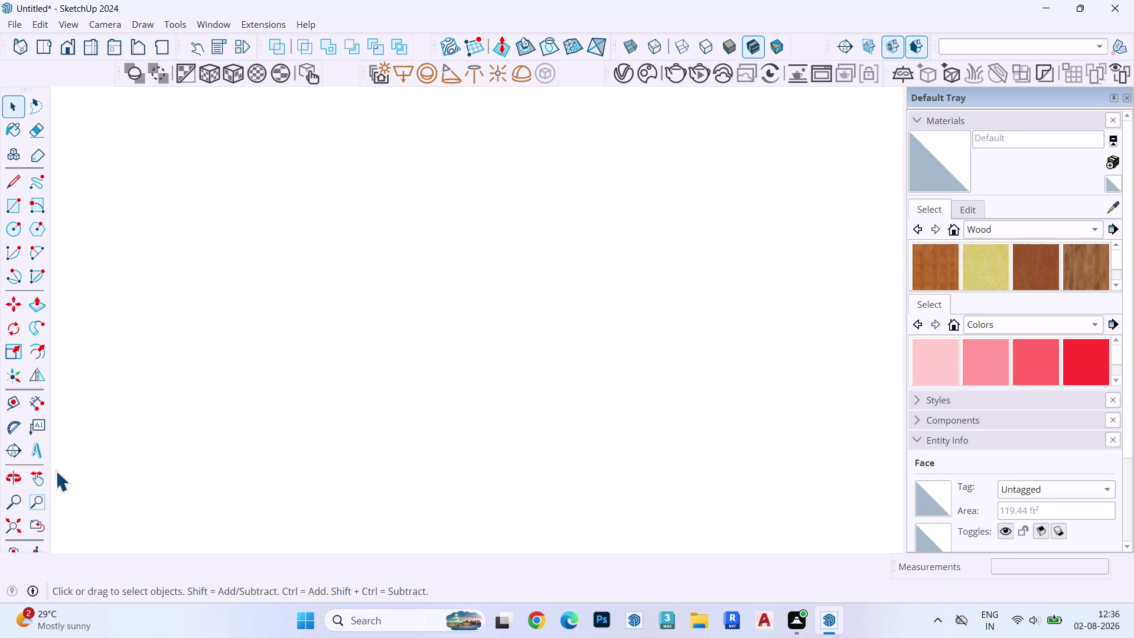
click(37, 526)
middle_drag(303, 380, 414, 404)
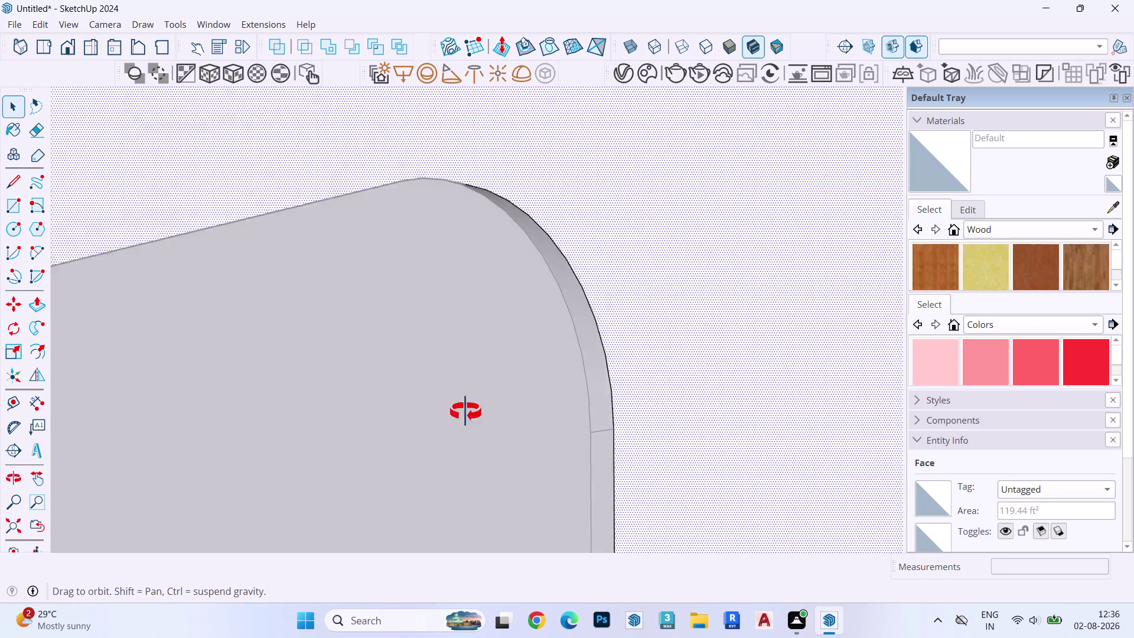
middle_drag(414, 404, 513, 422)
scroll(down, 3)
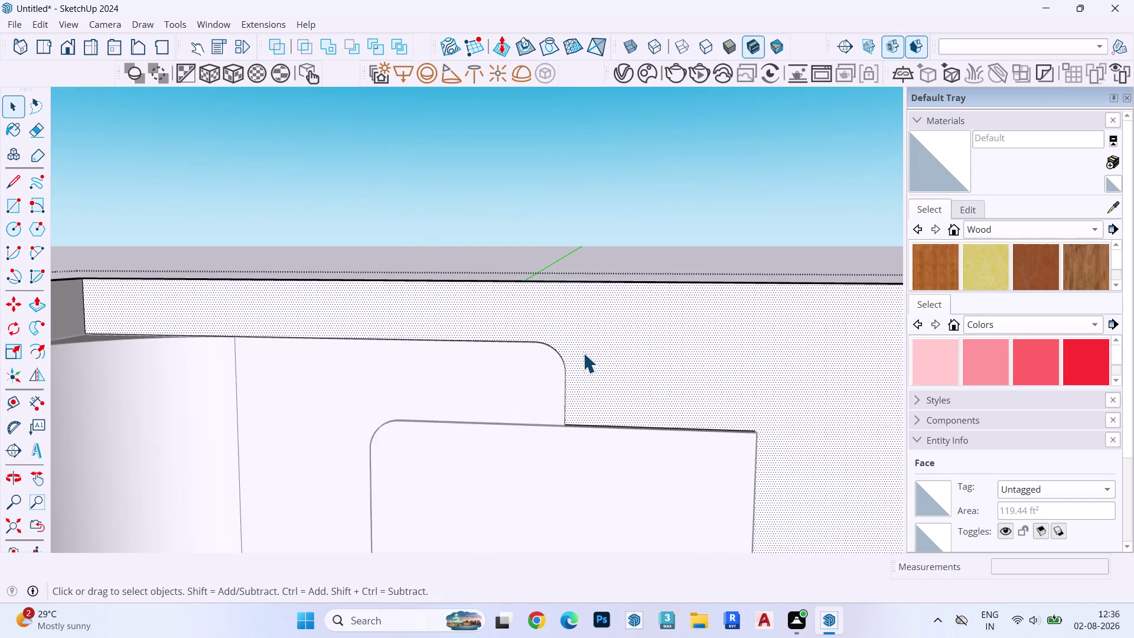
scroll(down, 3)
double_click(662, 352)
key(m)
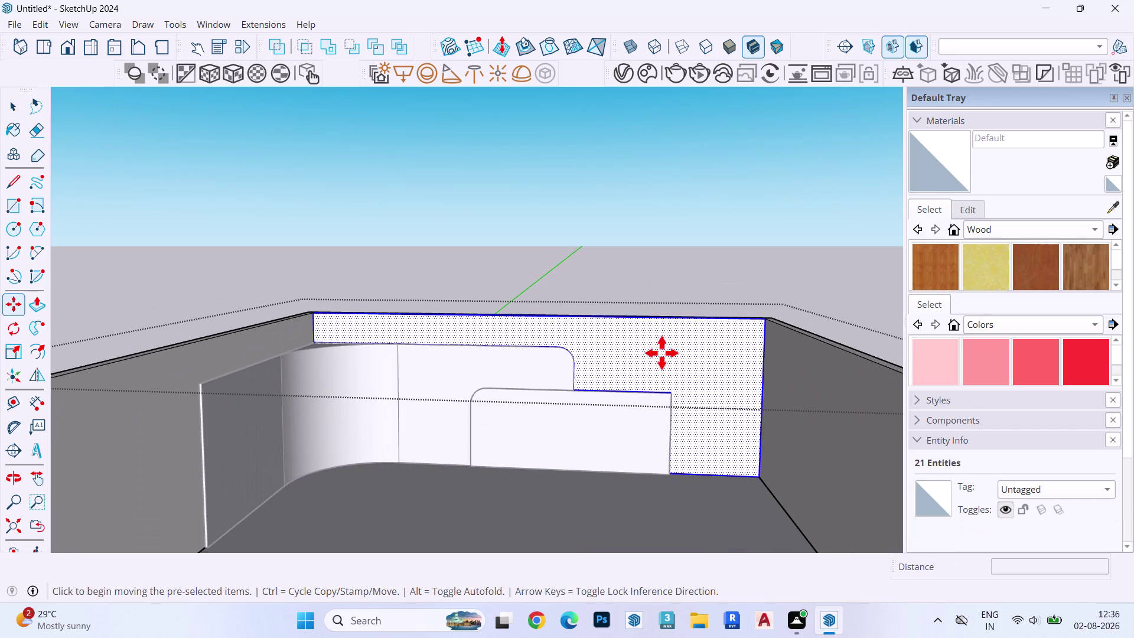
click(661, 352)
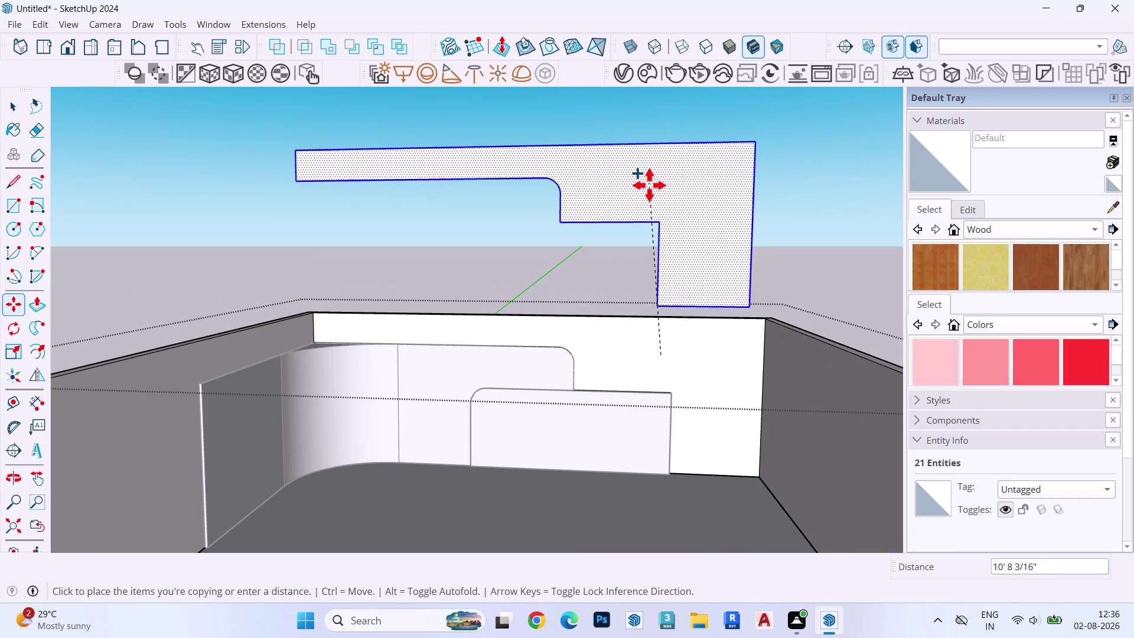
key(Up)
scroll(down, 3)
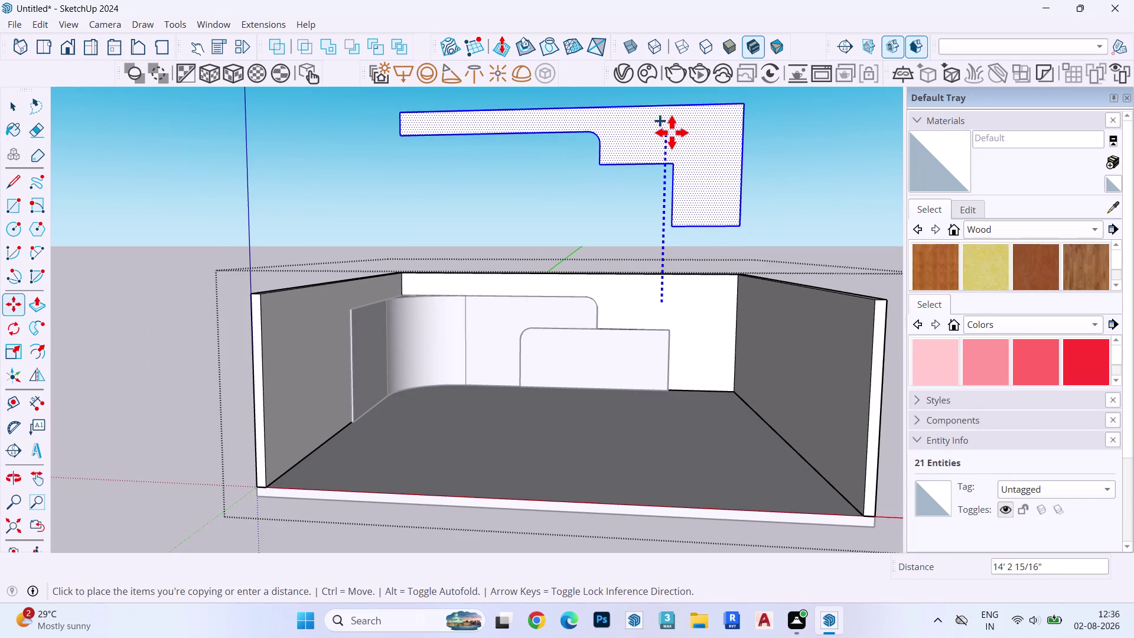
click(671, 132)
key(space)
double_click(674, 139)
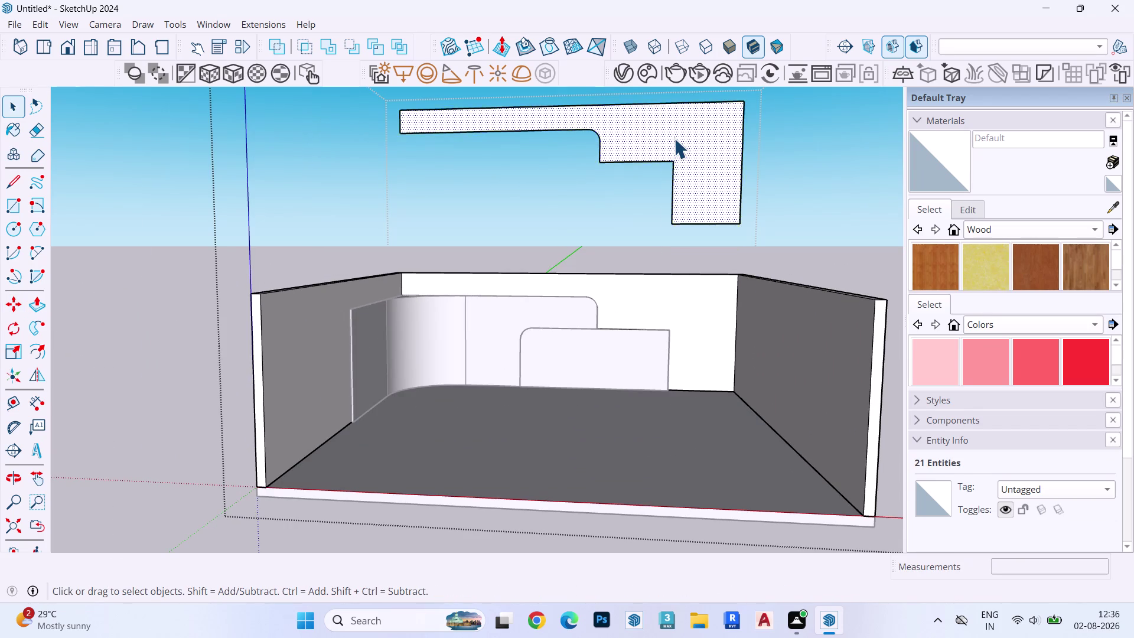
key(ctrl+x)
key(Escape)
key(Escape)
key(Escape)
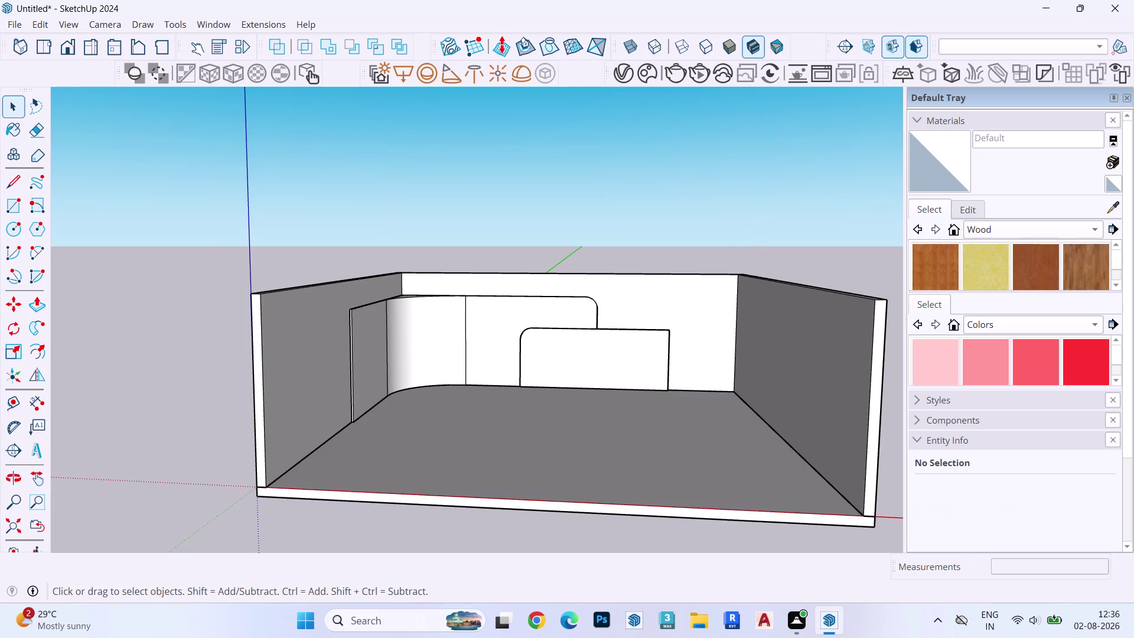
click(44, 20)
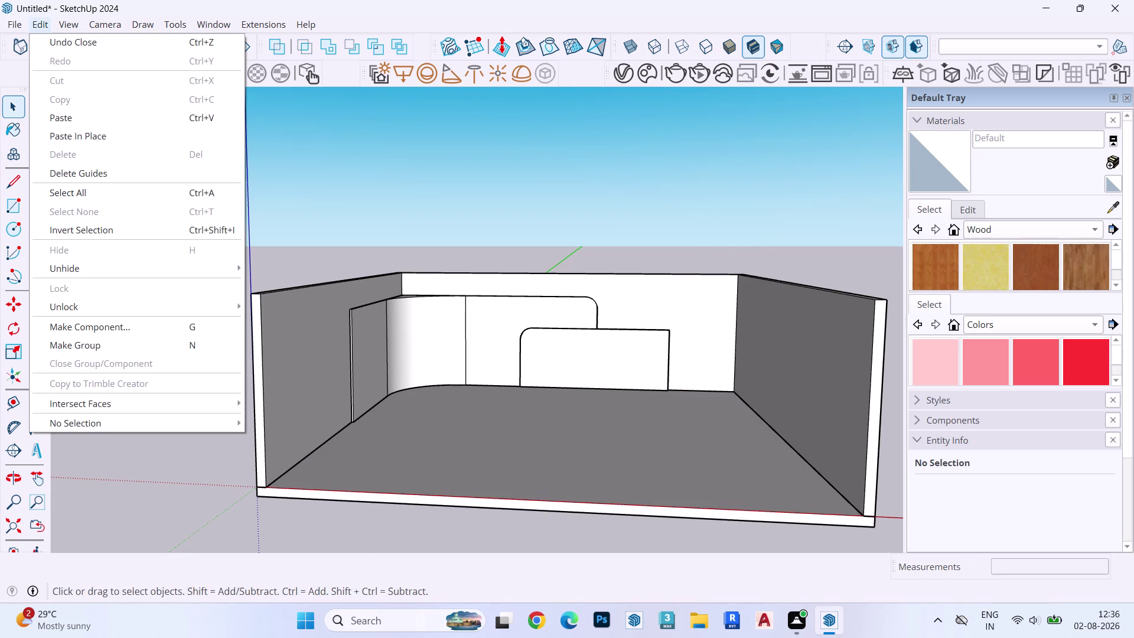
Zoom in on the top corner of the L-shaped profile face.
click(69, 140)
scroll(up, 3)
middle_drag(702, 144, 727, 167)
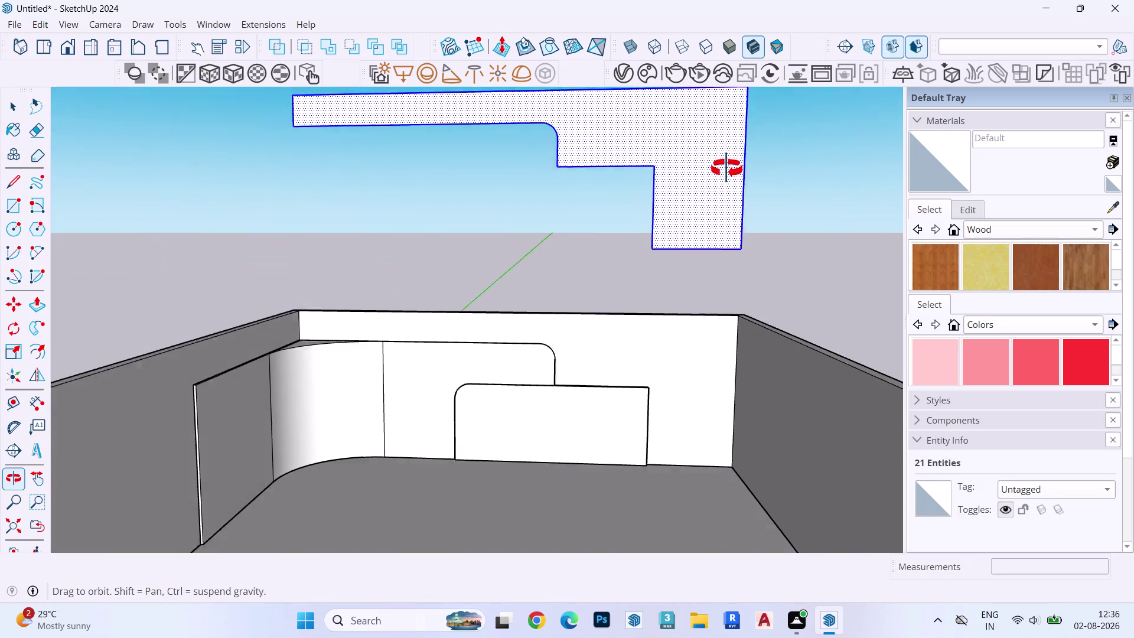
middle_drag(726, 168, 699, 336)
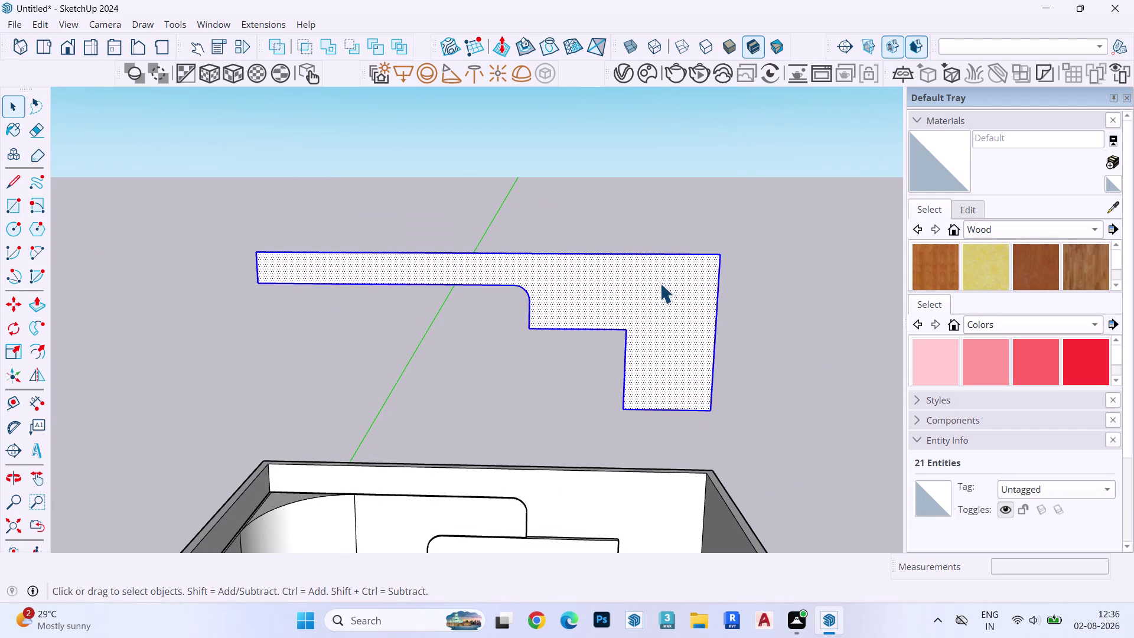
scroll(up, 3)
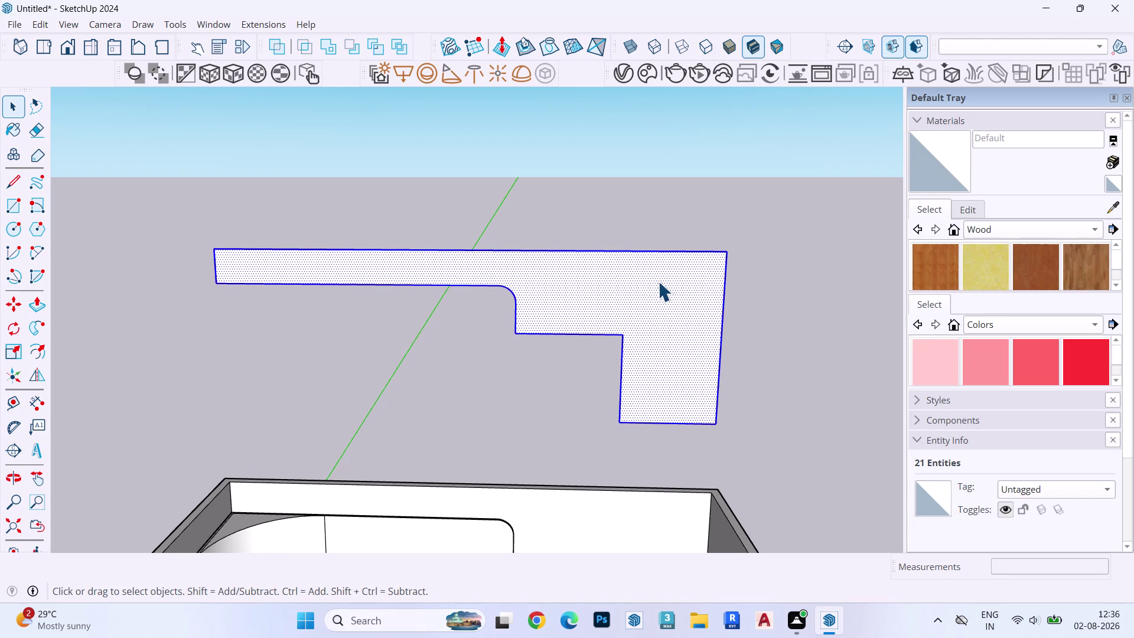
middle_drag(655, 281, 649, 337)
scroll(up, 3)
scroll(down, 3)
scroll(up, 3)
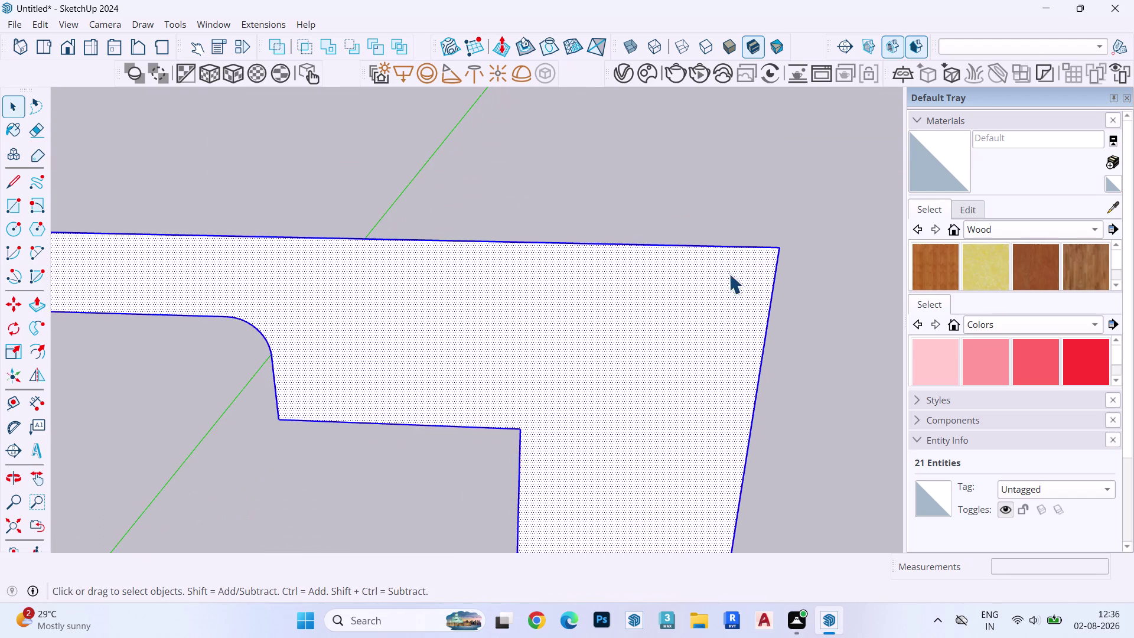
middle_drag(741, 263, 731, 327)
scroll(up, 3)
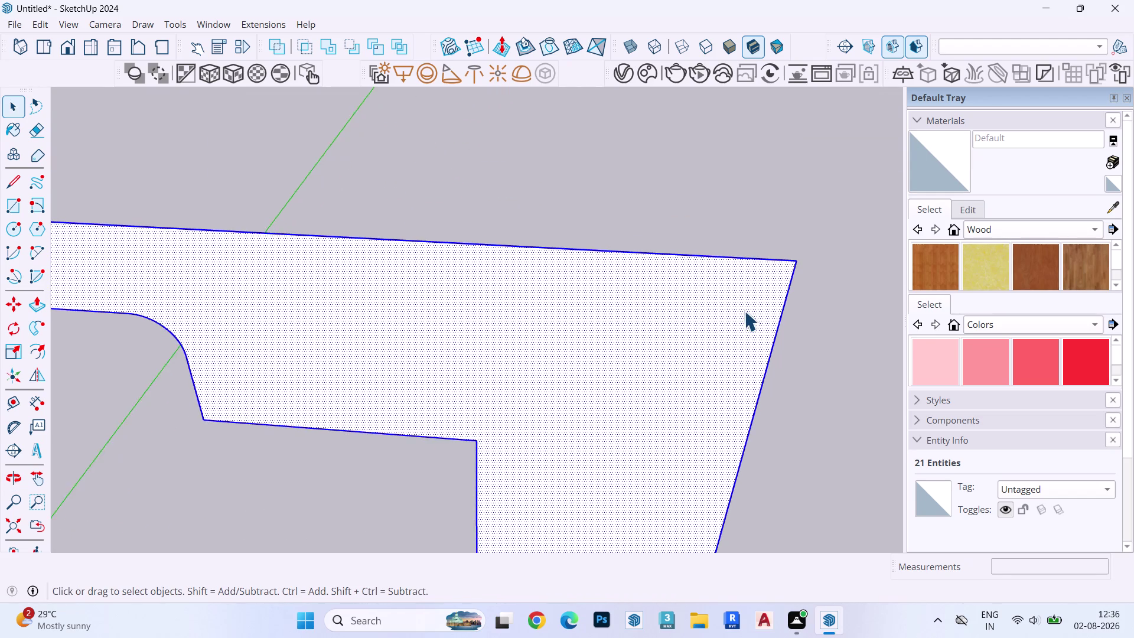
scroll(up, 3)
middle_drag(764, 281, 783, 352)
scroll(up, 3)
Draw the first notch lines as 1" segments locked to the green and red axes.
key(l)
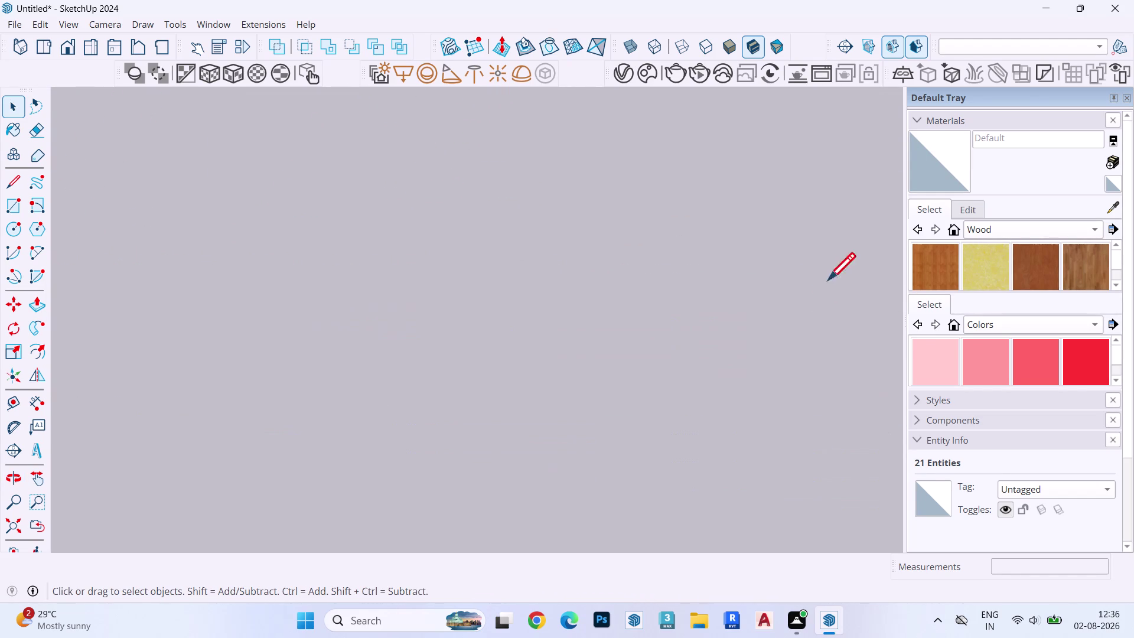
scroll(down, 3)
scroll(up, 3)
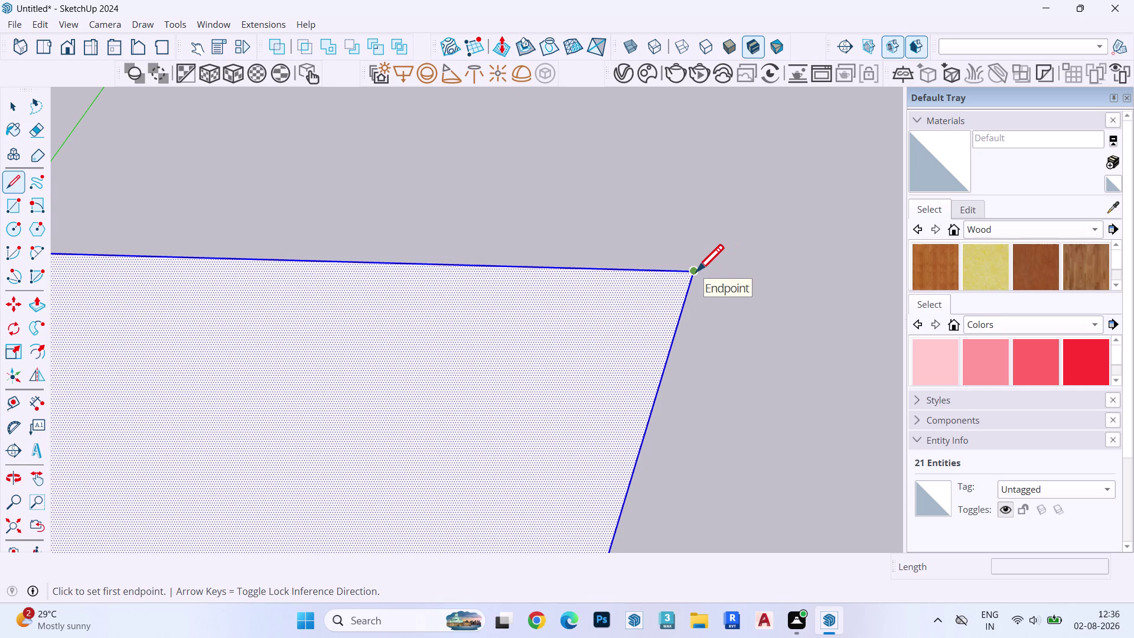
click(697, 271)
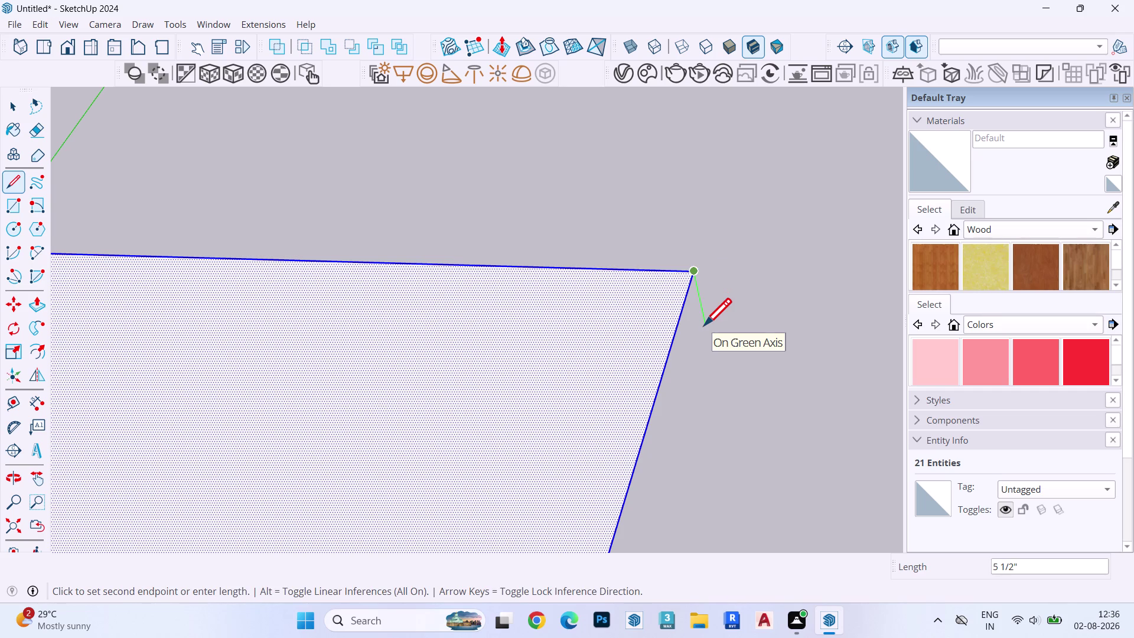
key(Left)
text(1")
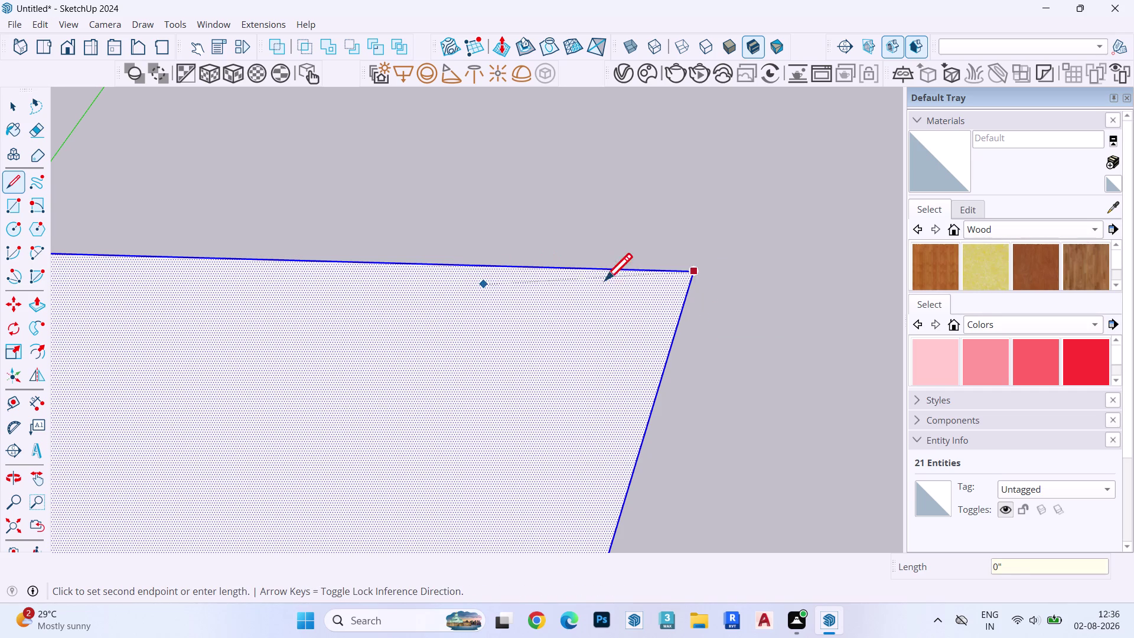
key(Left)
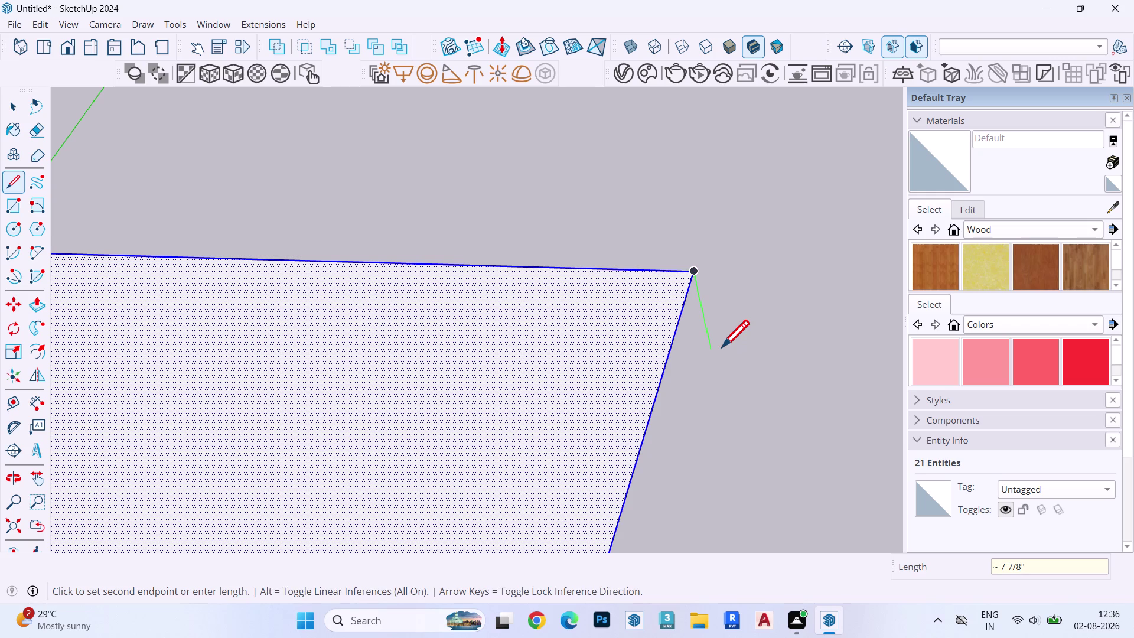
key(1)
key(shift+quotedbl)
key(Return)
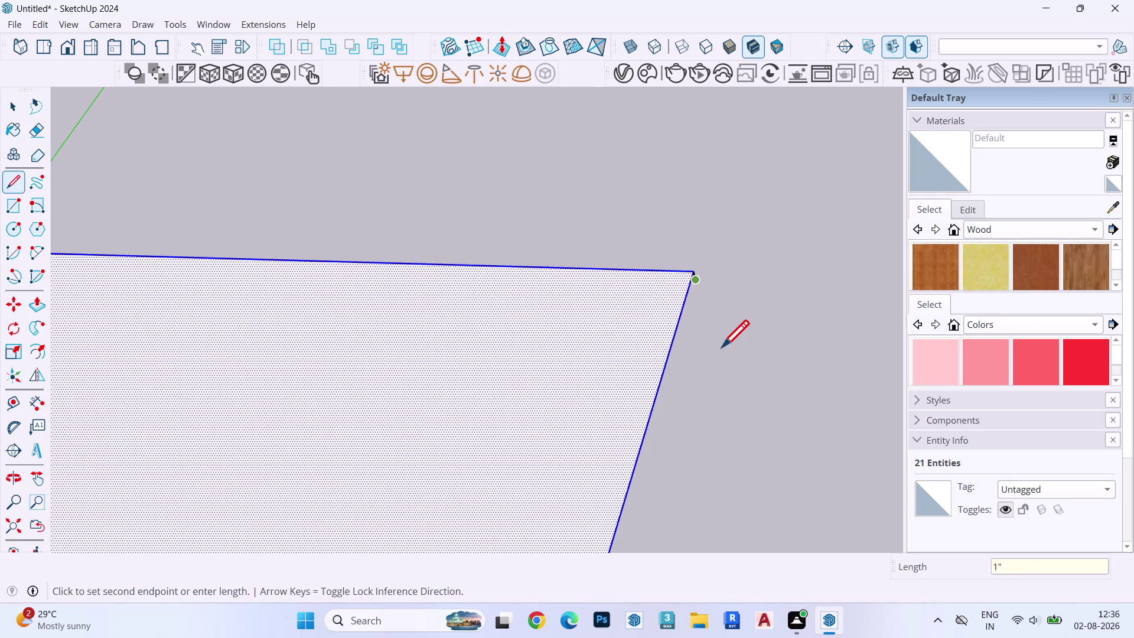
scroll(up, 3)
scroll(up, 3)
scroll(down, 3)
scroll(up, 3)
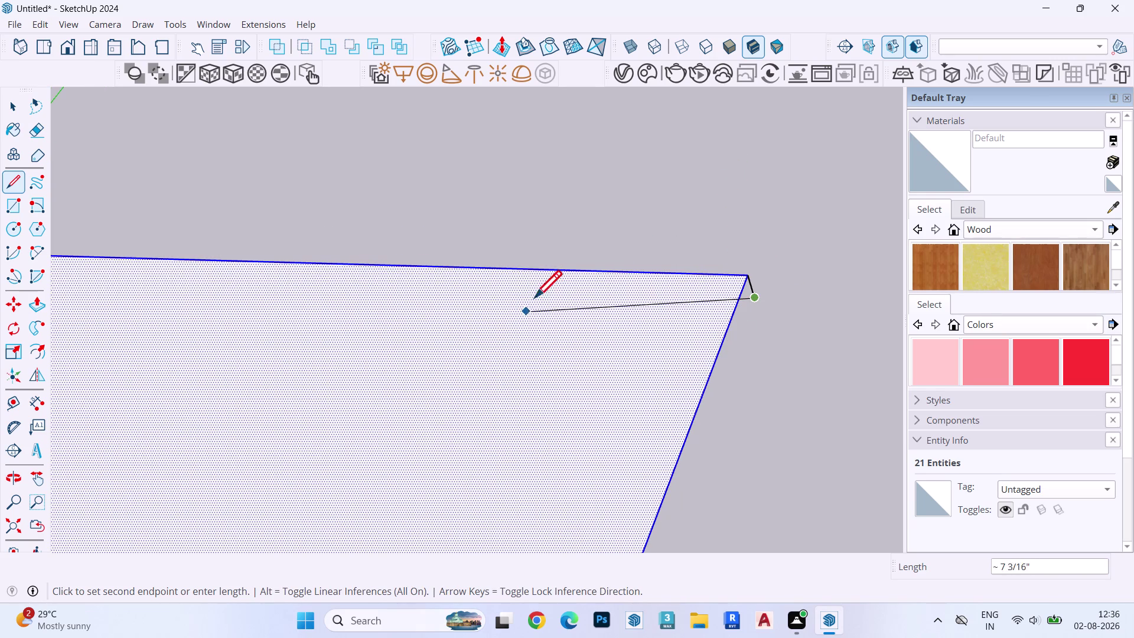
key(Right)
text(1)
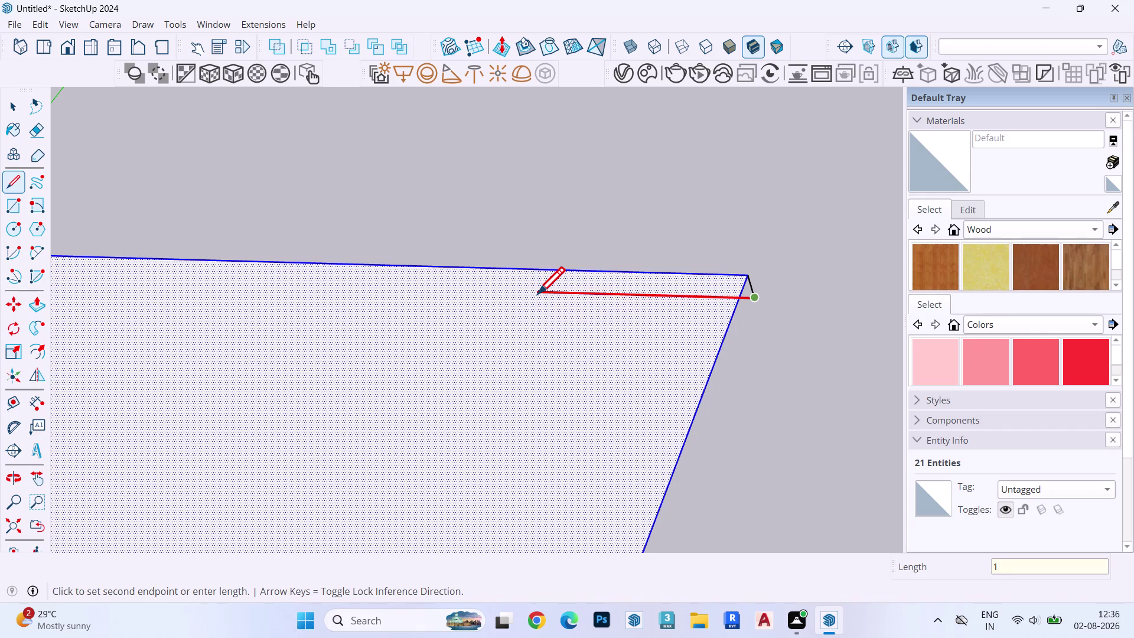
text(")
key(Return)
Add the 0.25" notch segments to finish the stepped outline.
scroll(up, 3)
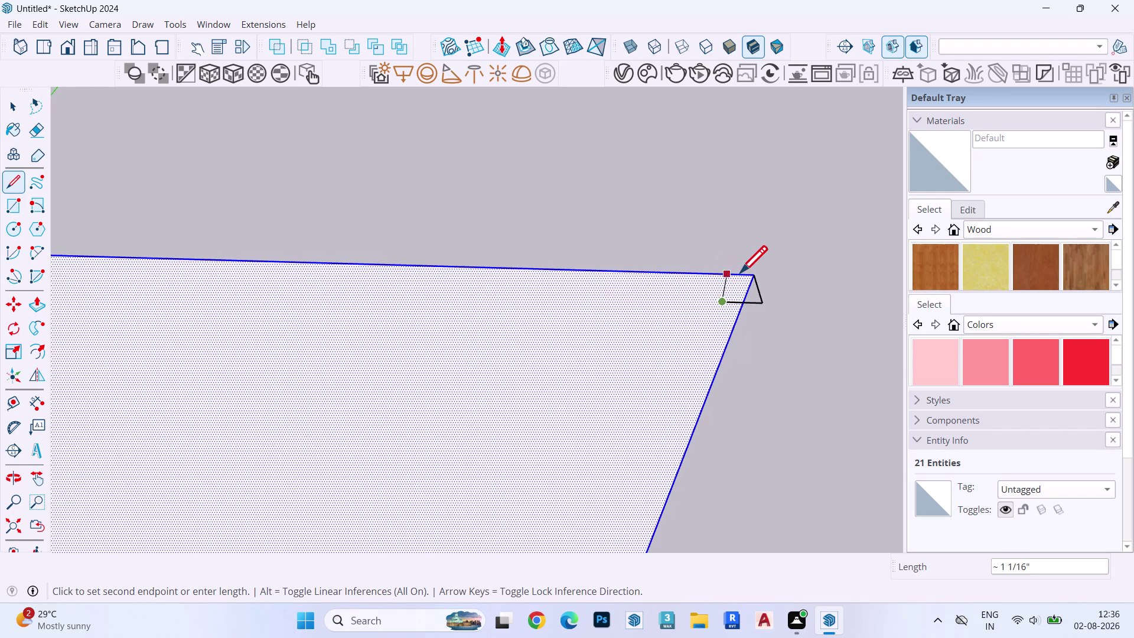
scroll(up, 3)
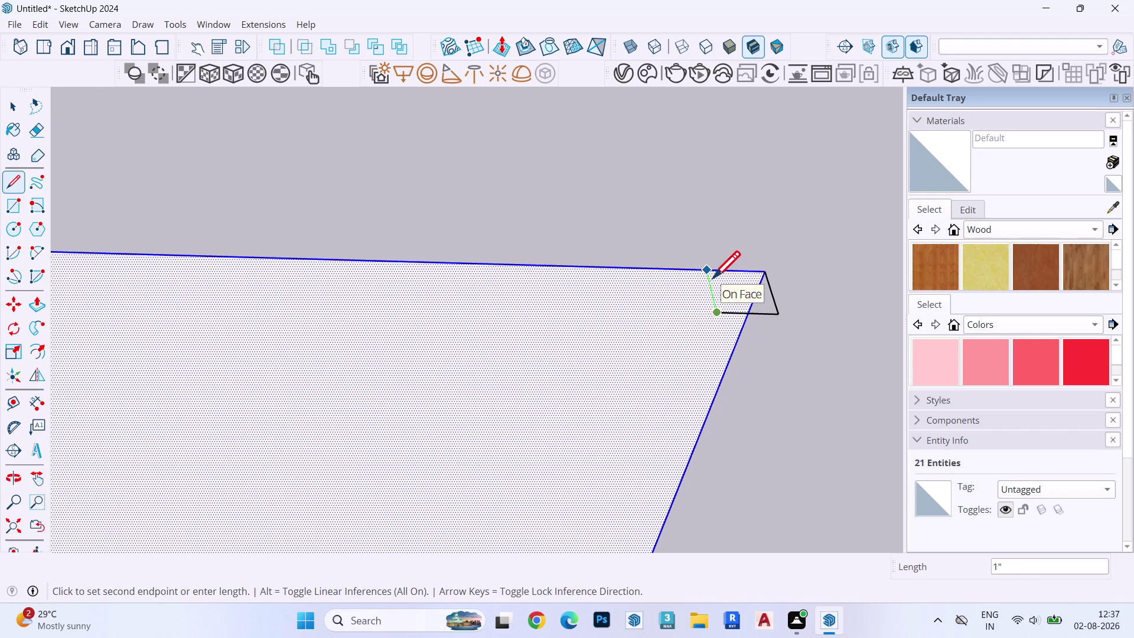
key(Left)
key(period)
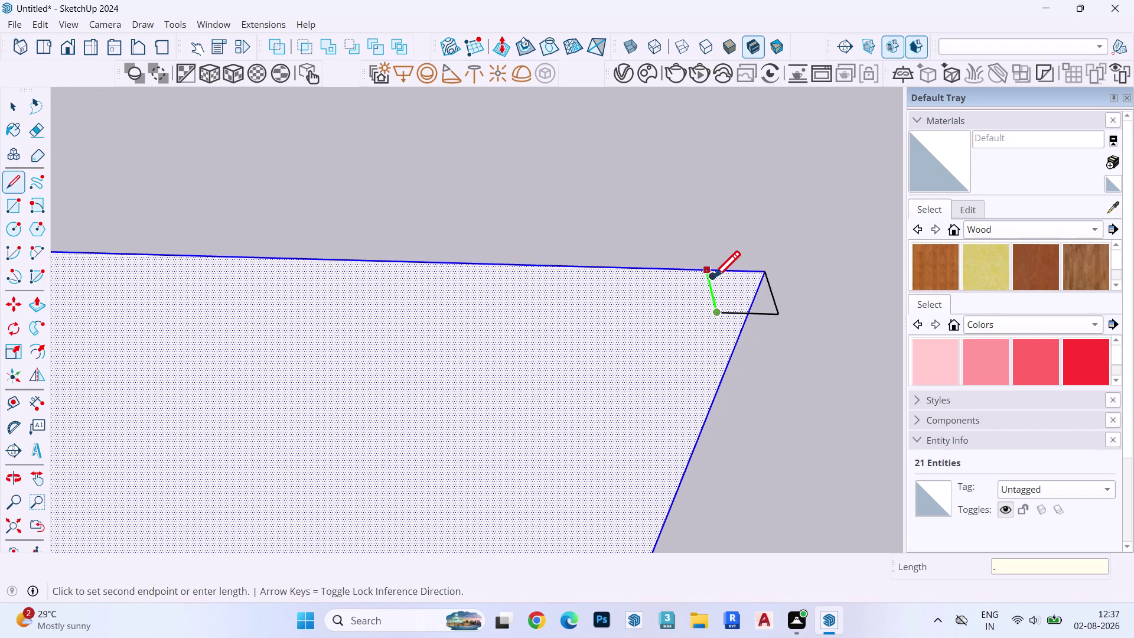
text(25)
key(Return)
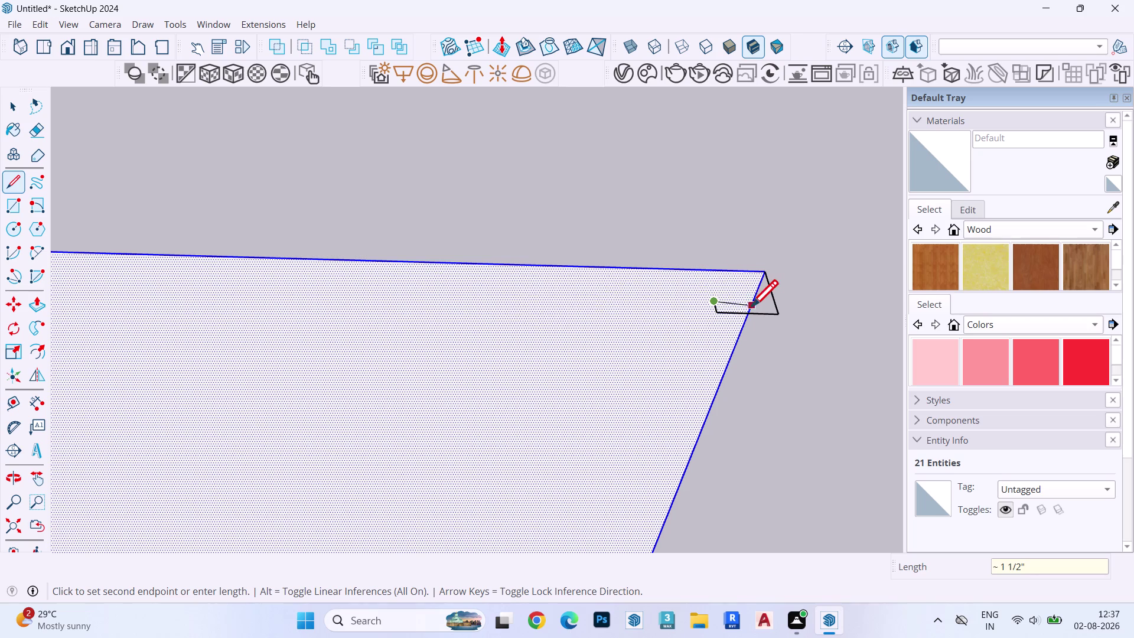
text(.)
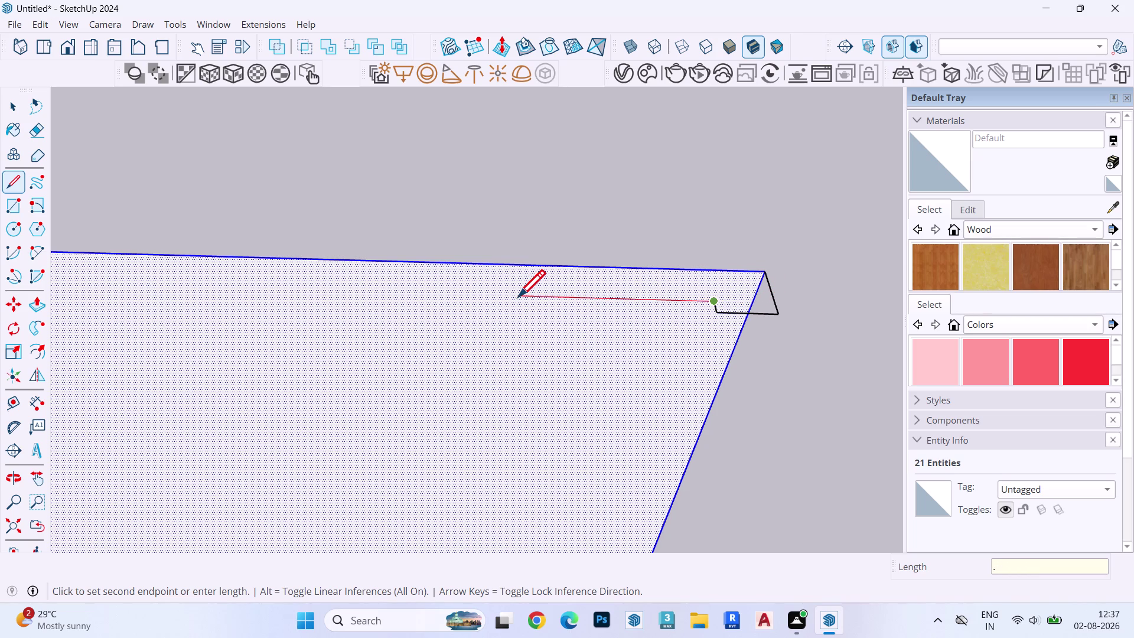
text(25)
key(Return)
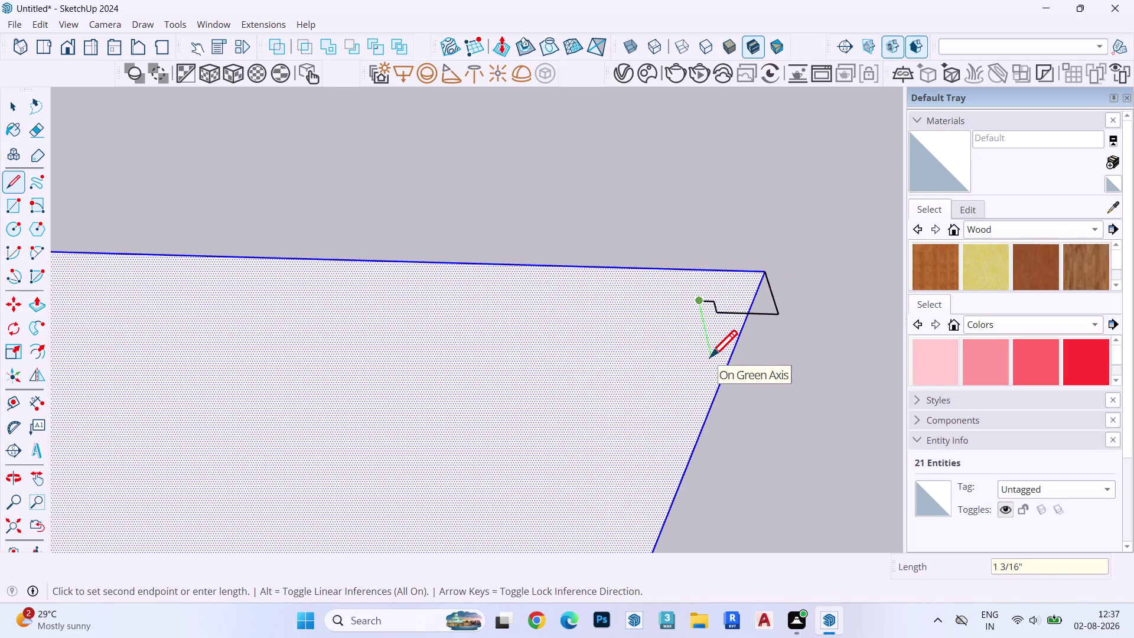
text(.25)
key(Return)
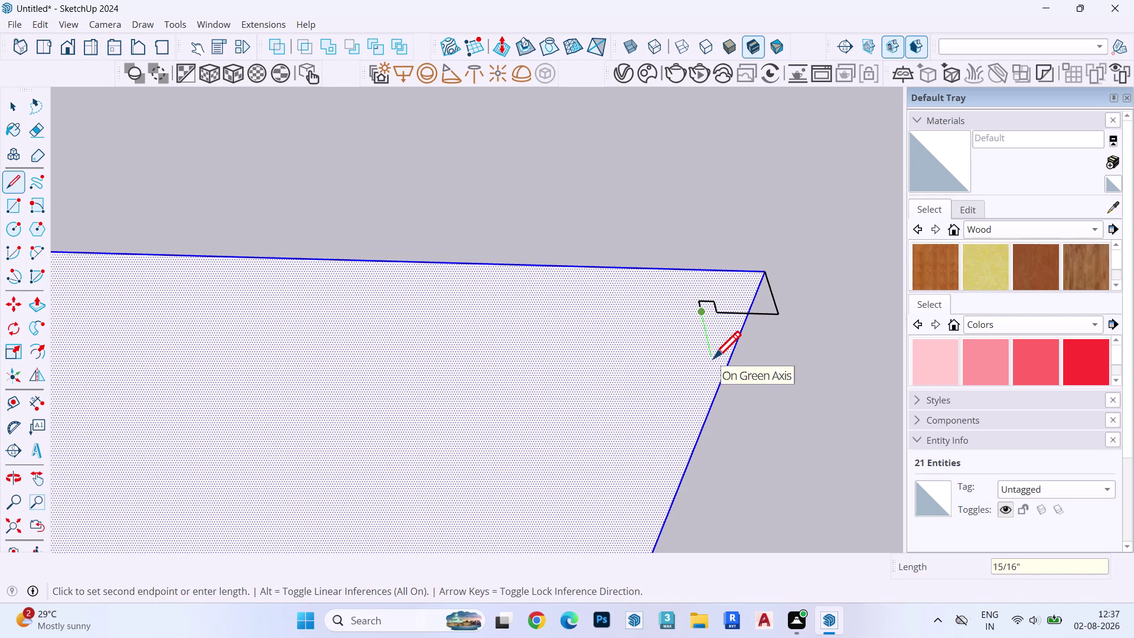
key(space)
Select the four notch edges and place a copy about 1 1/4" along the top edge.
middle_drag(718, 304, 706, 459)
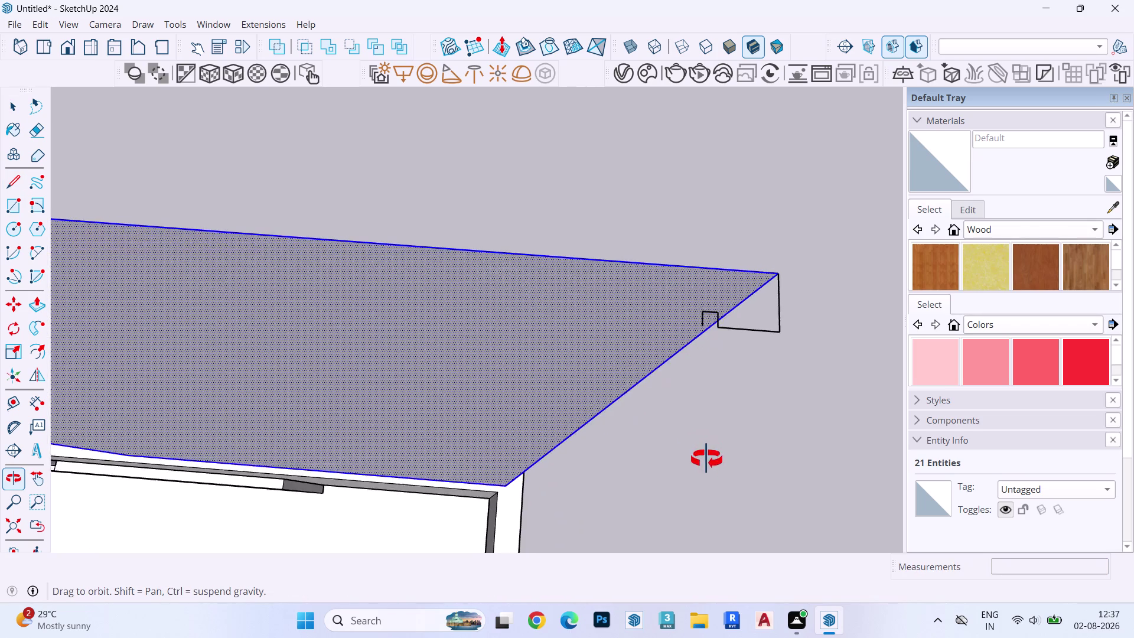
middle_drag(706, 459, 706, 490)
click(758, 332)
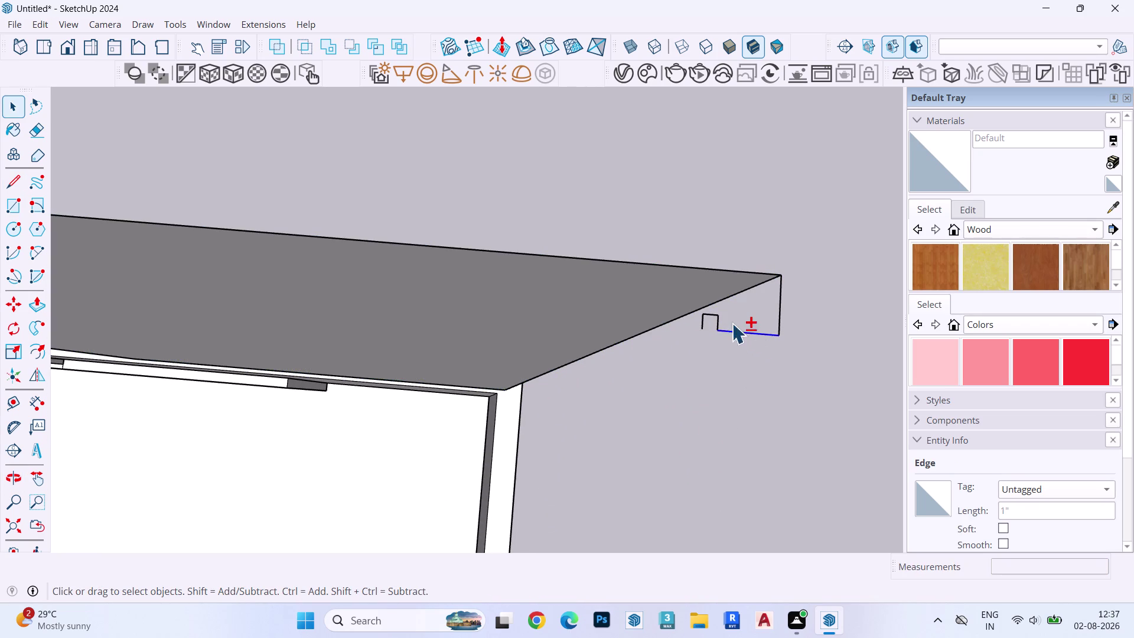
click(716, 320)
click(712, 315)
click(702, 325)
key(m)
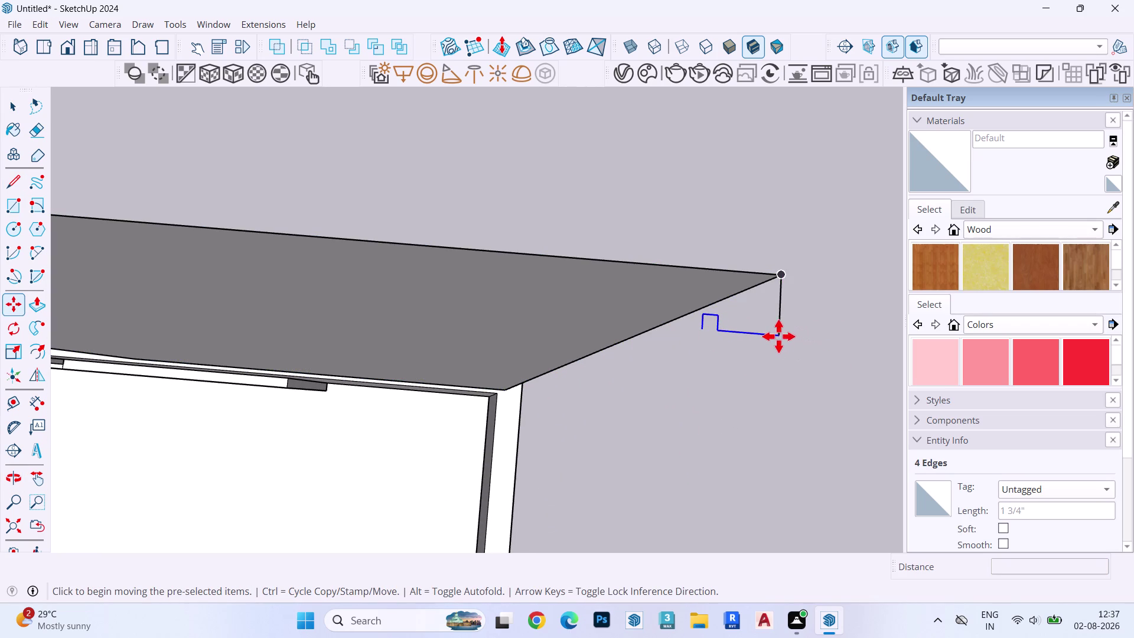
click(778, 334)
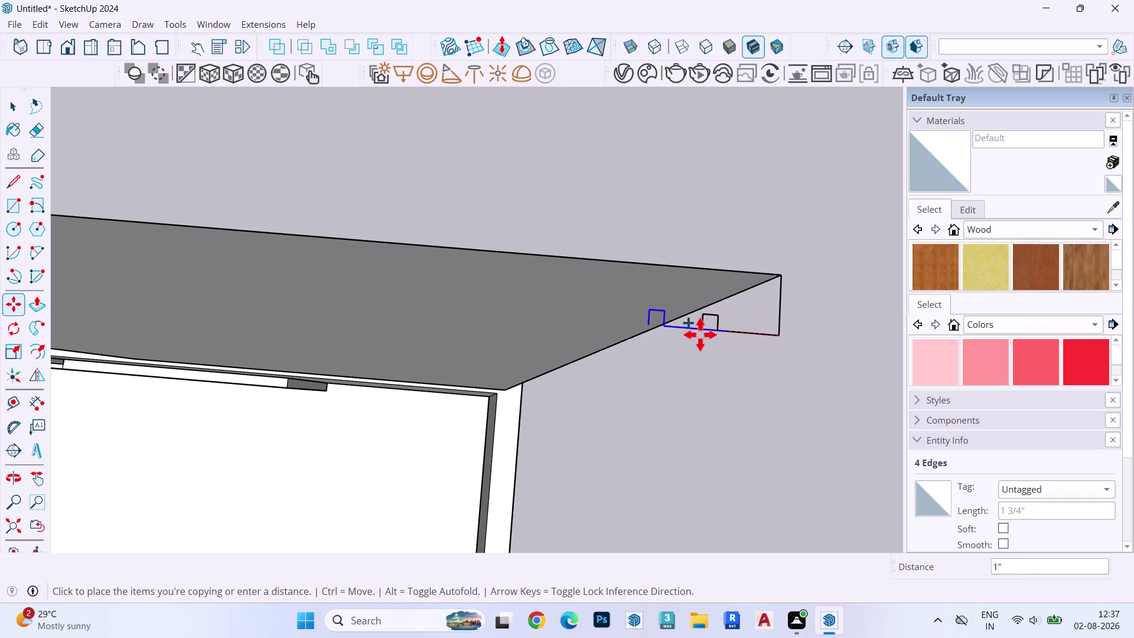
click(702, 332)
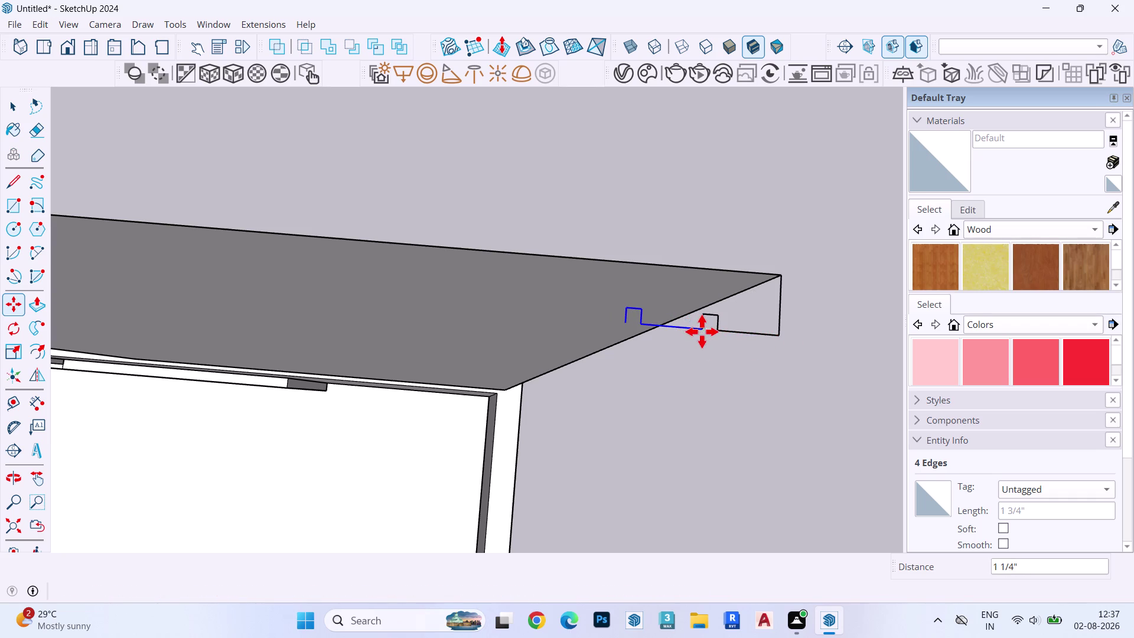
scroll(down, 3)
Try arraying the notch copies with repeat counts of 9, 99 and 500.
middle_drag(701, 372, 650, 213)
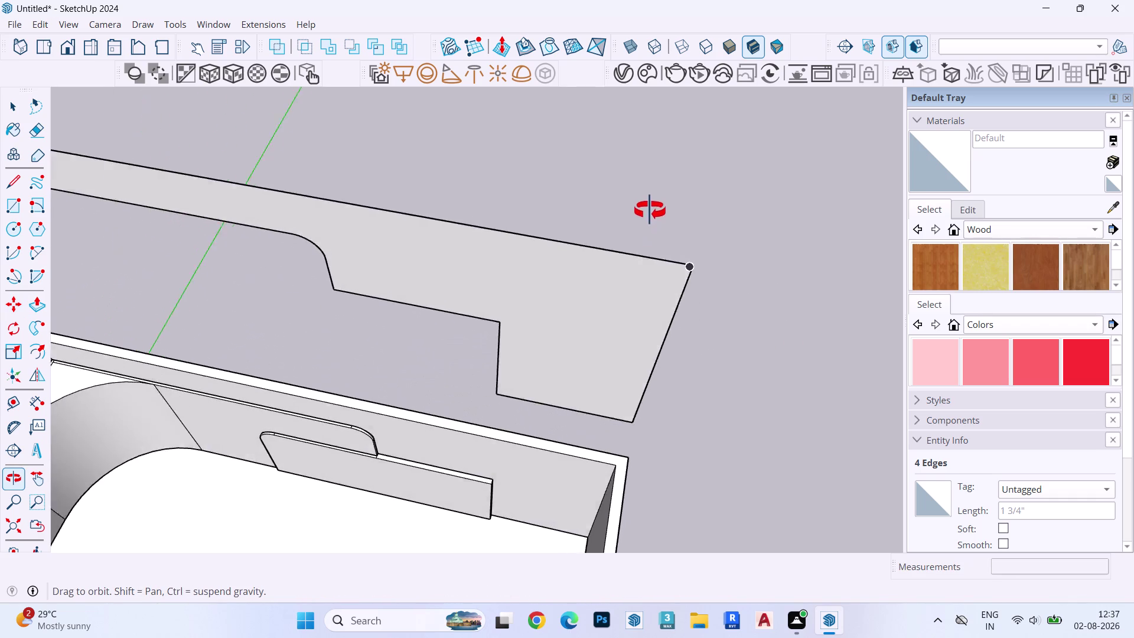
middle_drag(649, 213, 531, 236)
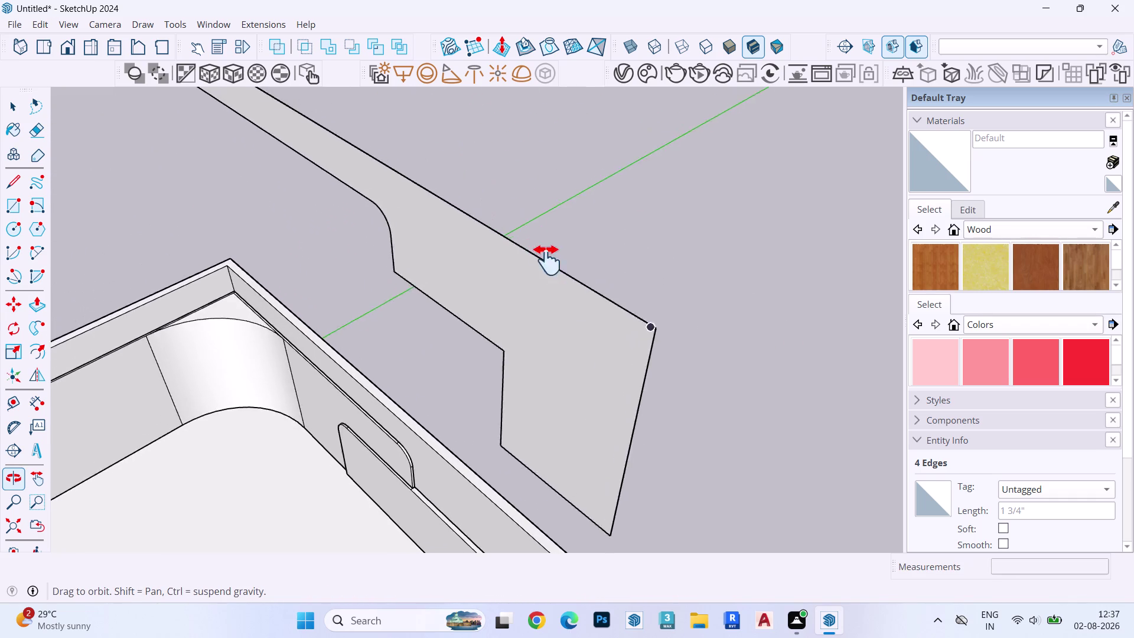
middle_drag(531, 236, 621, 340)
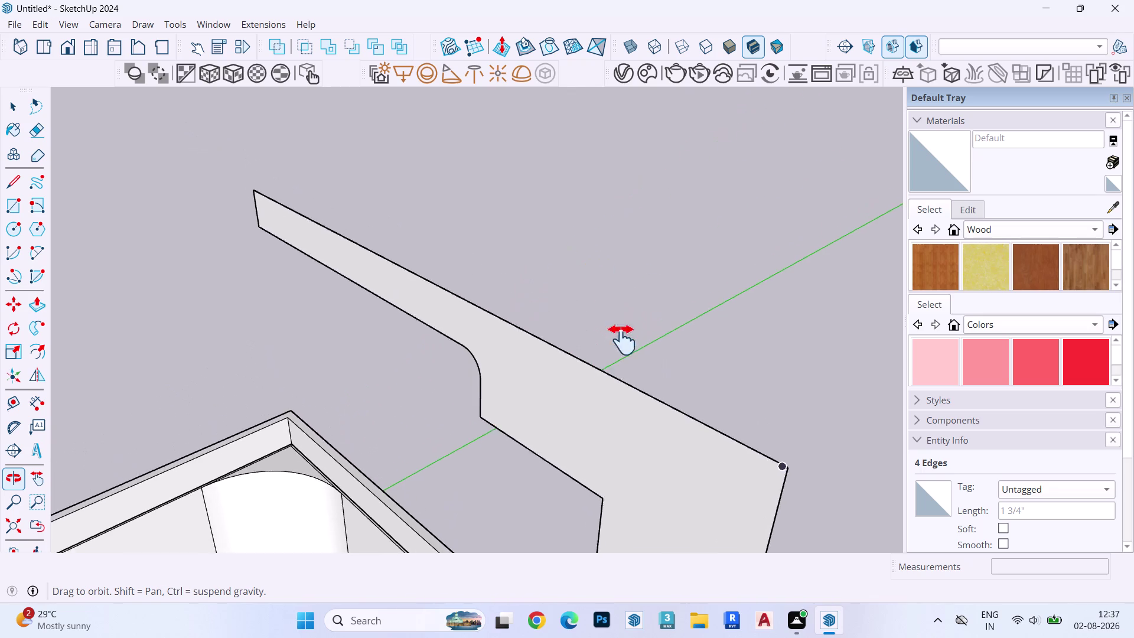
middle_drag(622, 339, 613, 324)
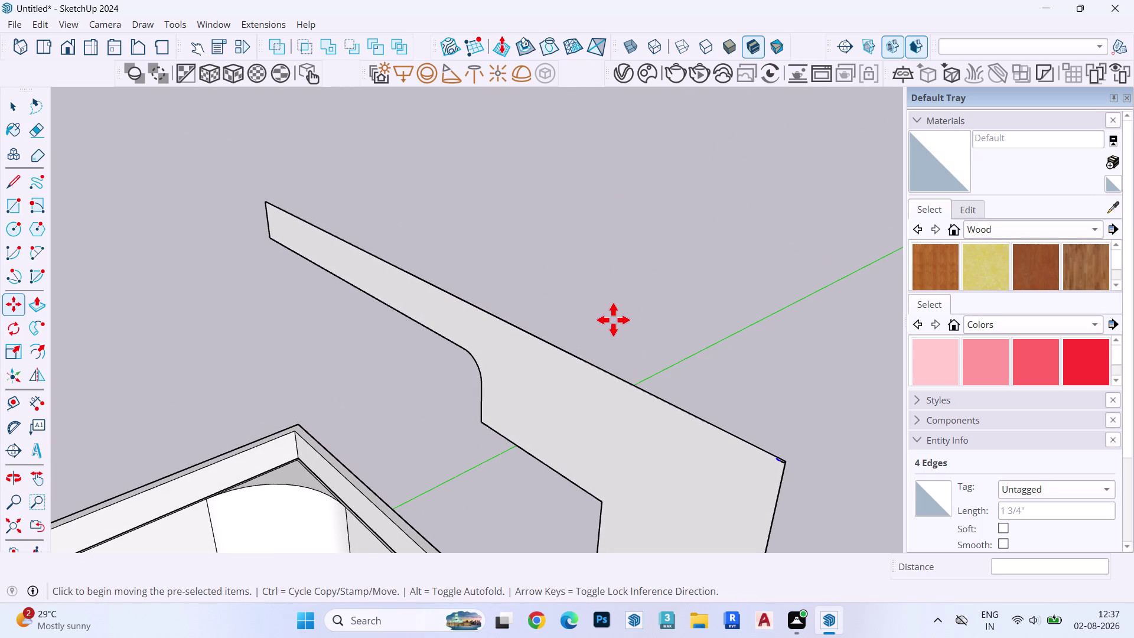
key(asterisk)
key(9)
key(Return)
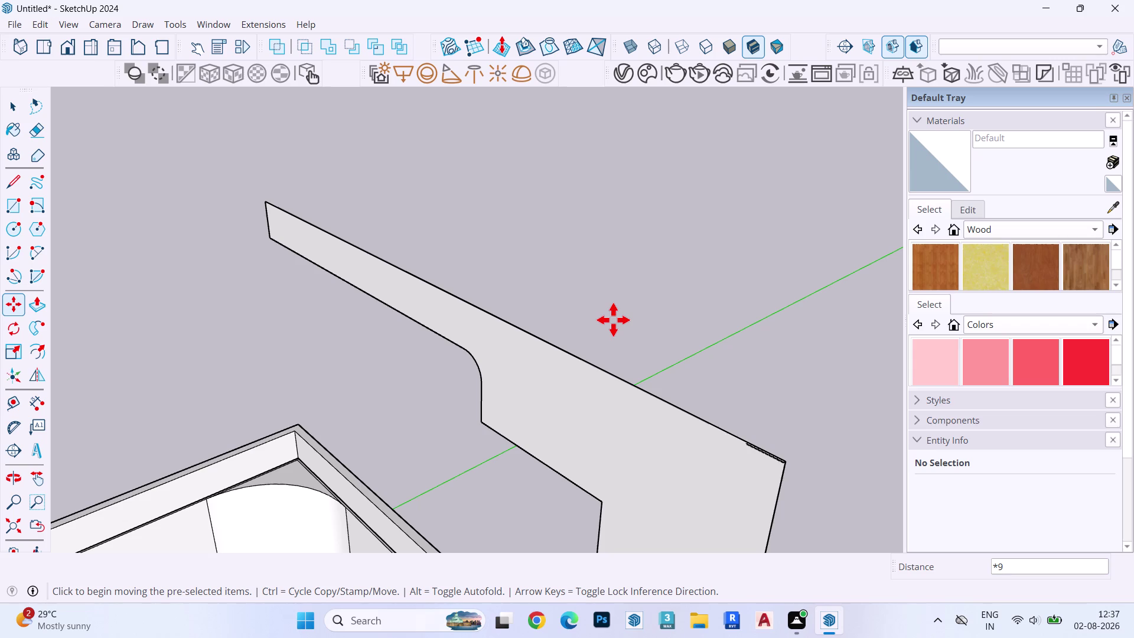
key(asterisk)
text(99)
key(Return)
text(**)
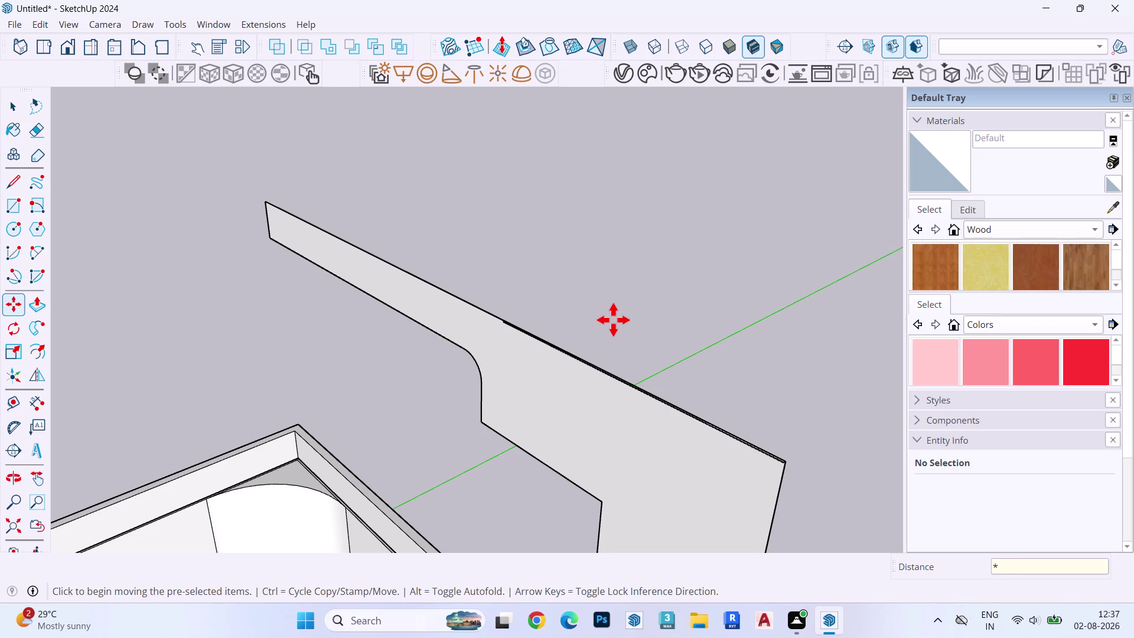
text(500)
key(Return)
key(BackSpace)
key(BackSpace)
key(asterisk)
text(500)
key(Return)
Retry the array with counts of 400, 300 and 250, settling on *290.
text(*)
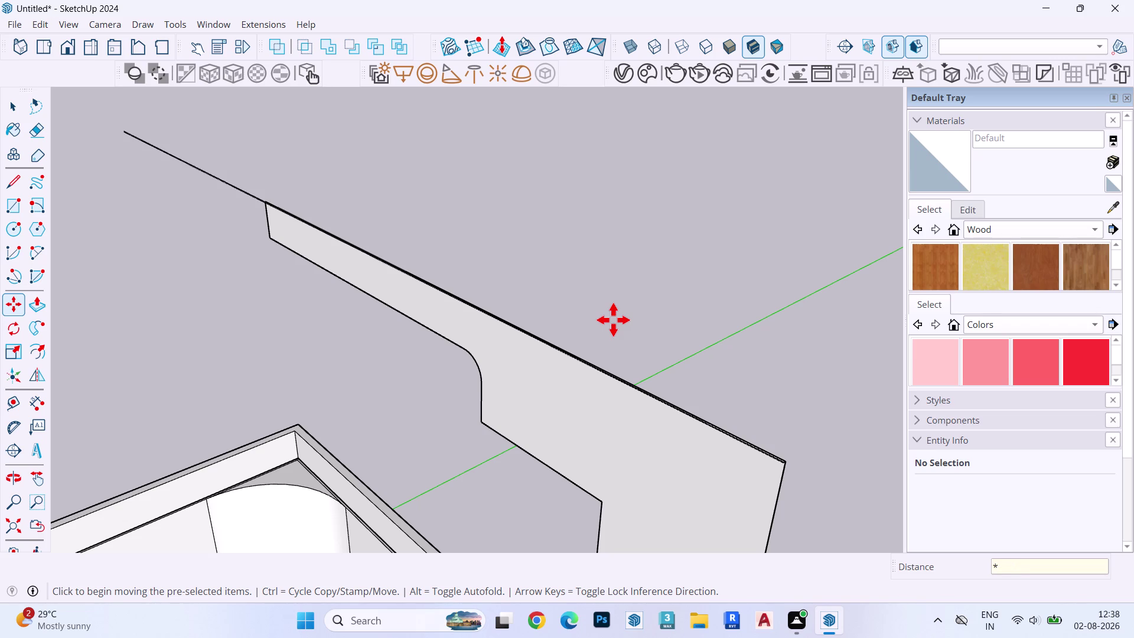
text(400)
key(Return)
text(*3)
text(00)
key(Return)
key(asterisk)
text(250)
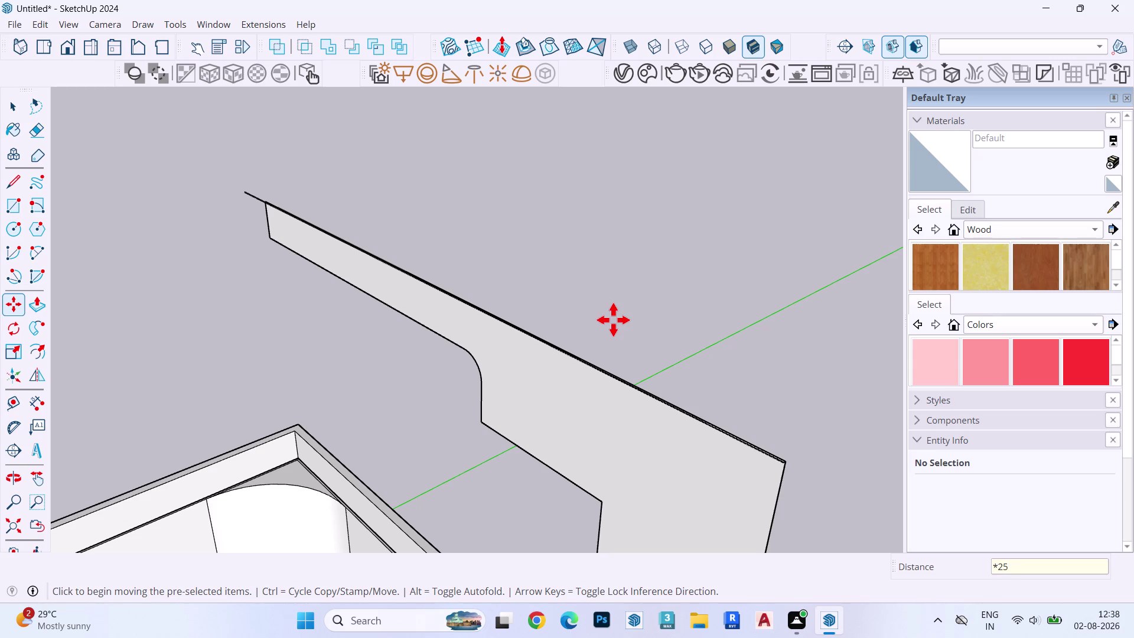
key(Return)
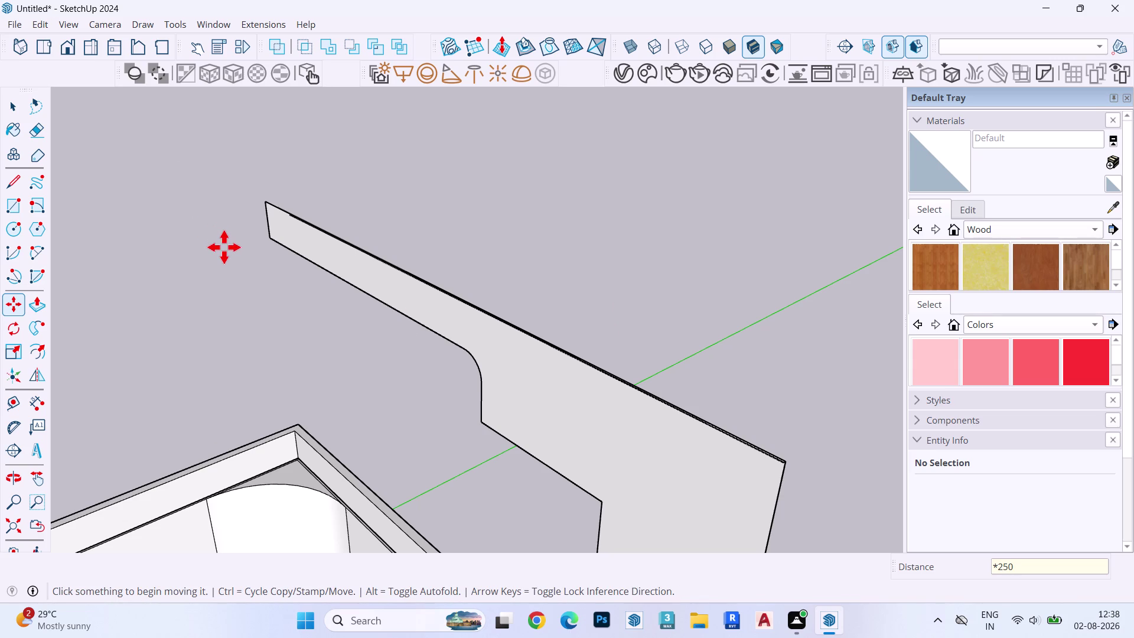
key(asterisk)
key(2)
key(9)
key(0)
key(Return)
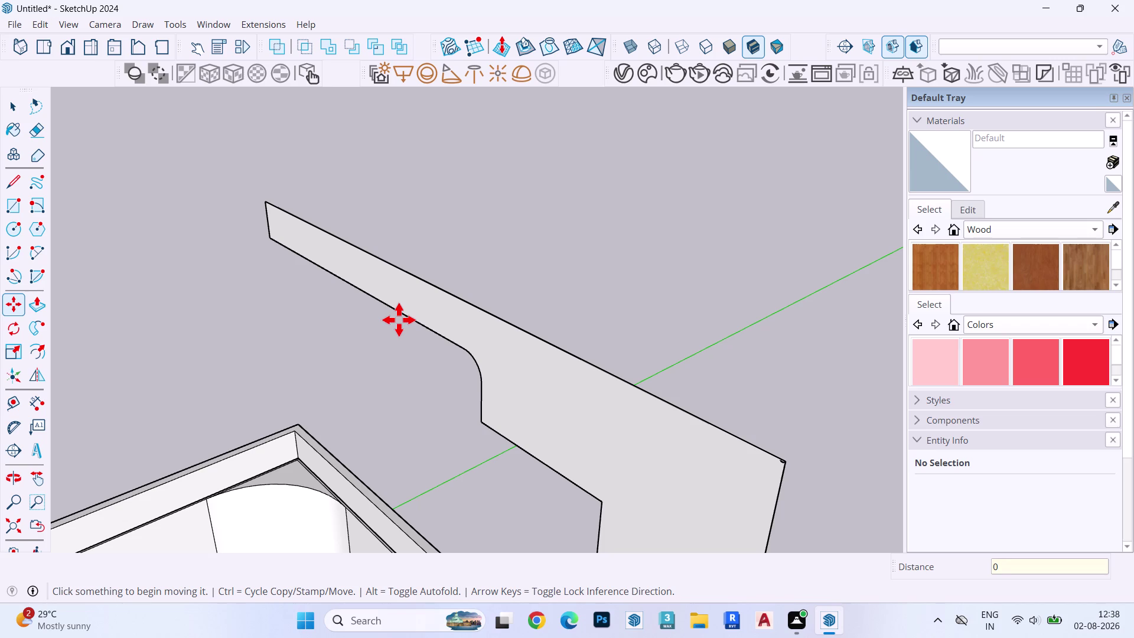
text(*290)
key(Return)
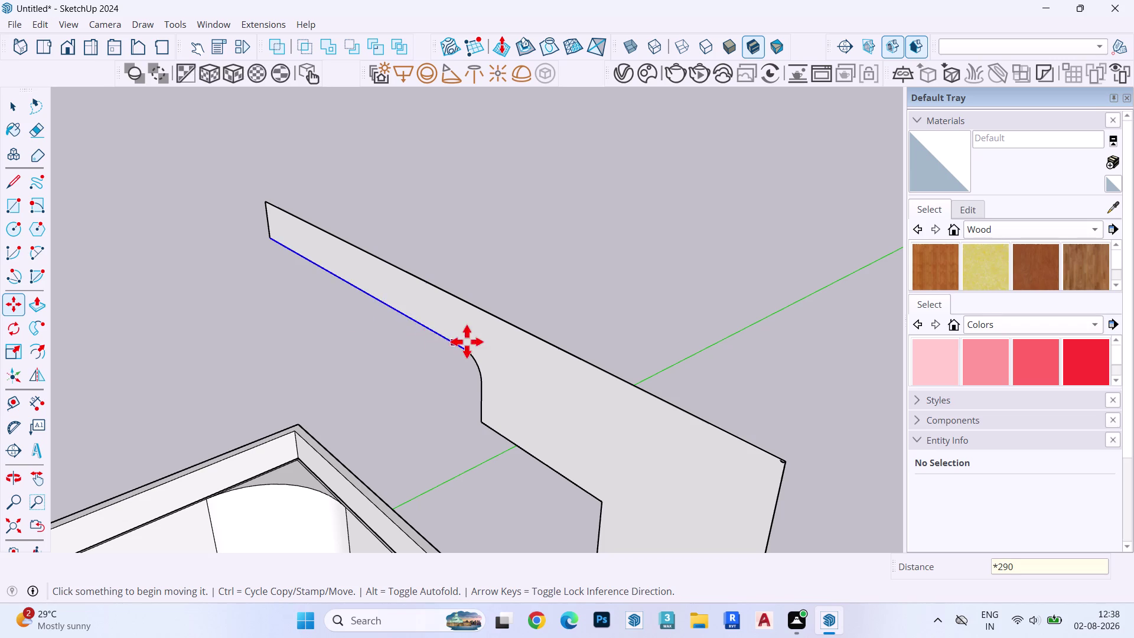
key(Return)
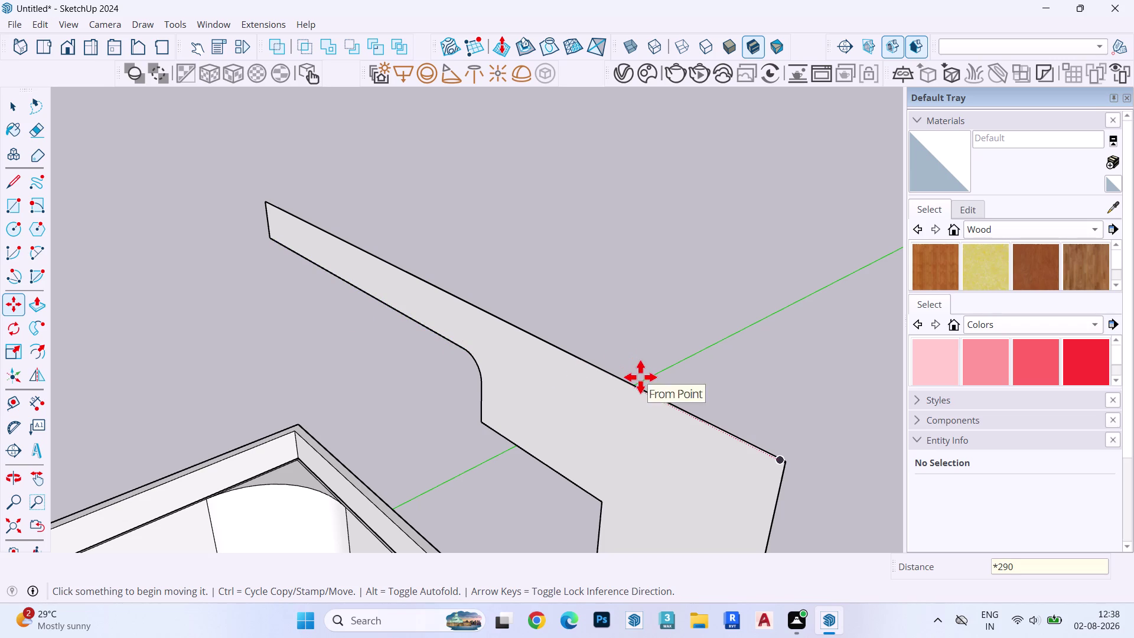
Zoom in on the notch outline at the profile's top-right corner.
scroll(up, 3)
scroll(down, 3)
scroll(up, 3)
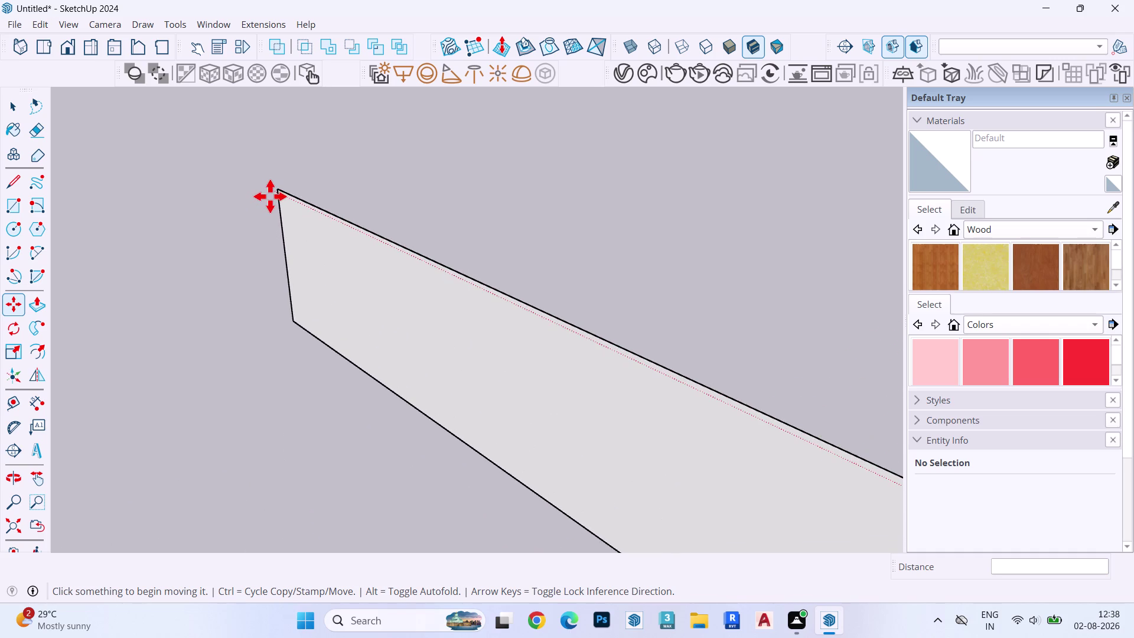
scroll(down, 3)
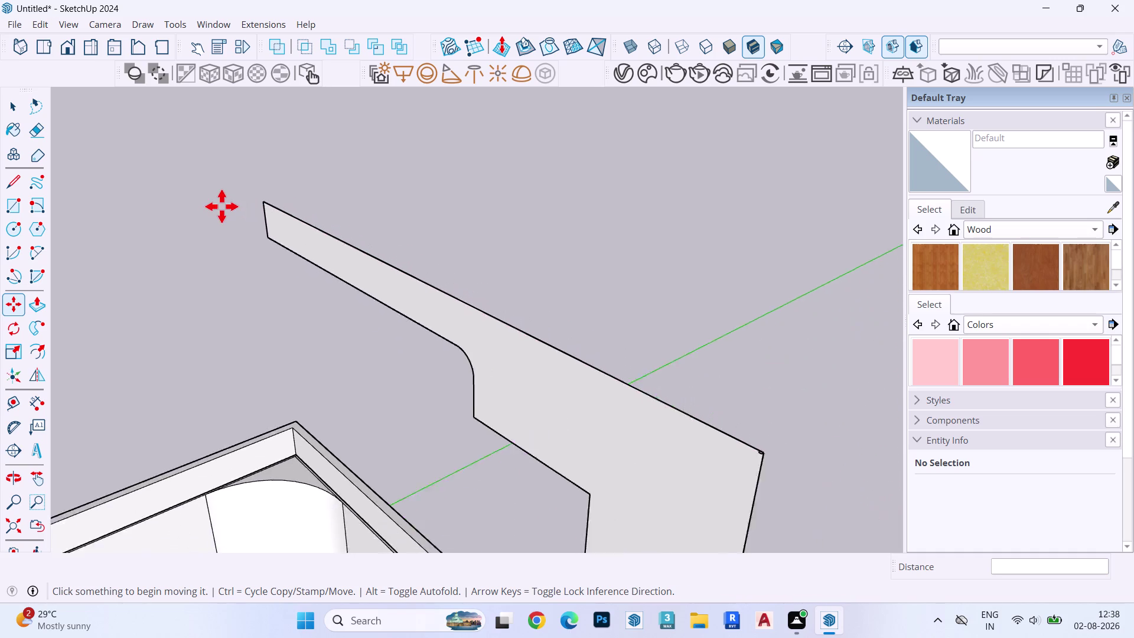
scroll(down, 3)
scroll(up, 3)
key(space)
scroll(down, 3)
scroll(up, 3)
scroll(down, 3)
scroll(up, 3)
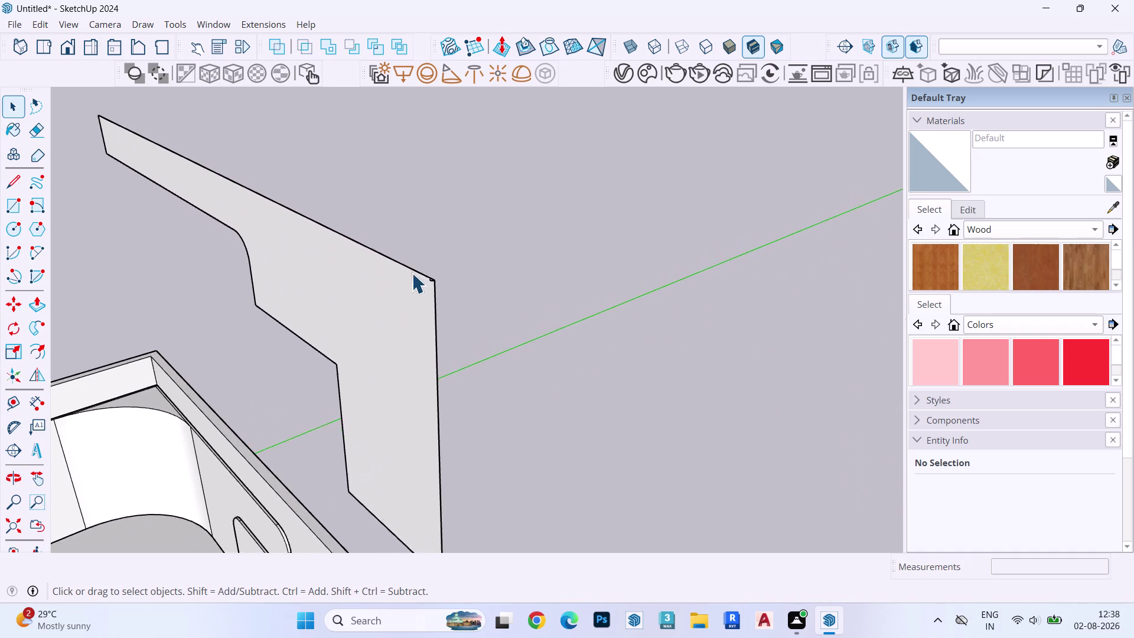
scroll(up, 3)
scroll(down, 3)
scroll(up, 3)
scroll(down, 3)
scroll(up, 3)
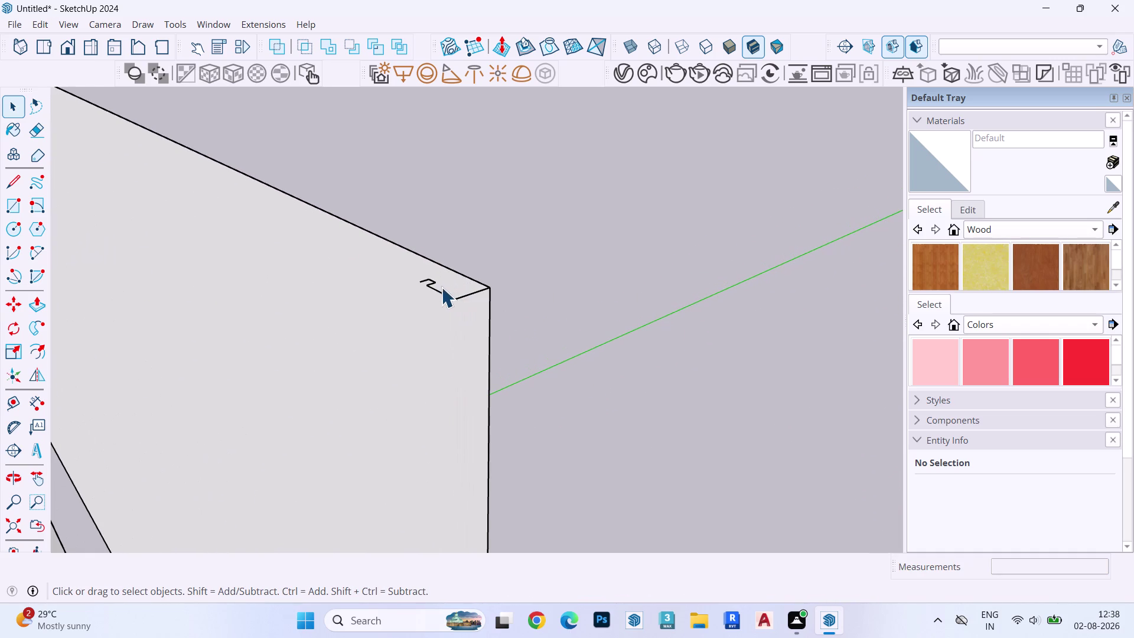
Select all the notch outline's edges together with its long leading edge.
click(438, 291)
middle_drag(436, 293, 567, 410)
scroll(up, 3)
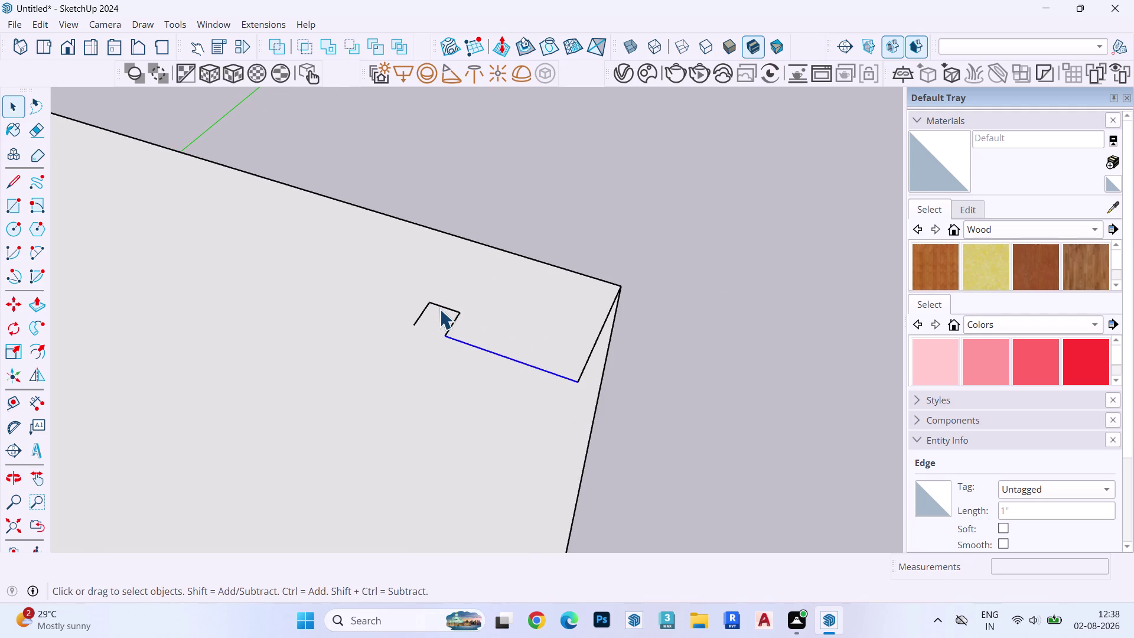
click(444, 307)
click(448, 320)
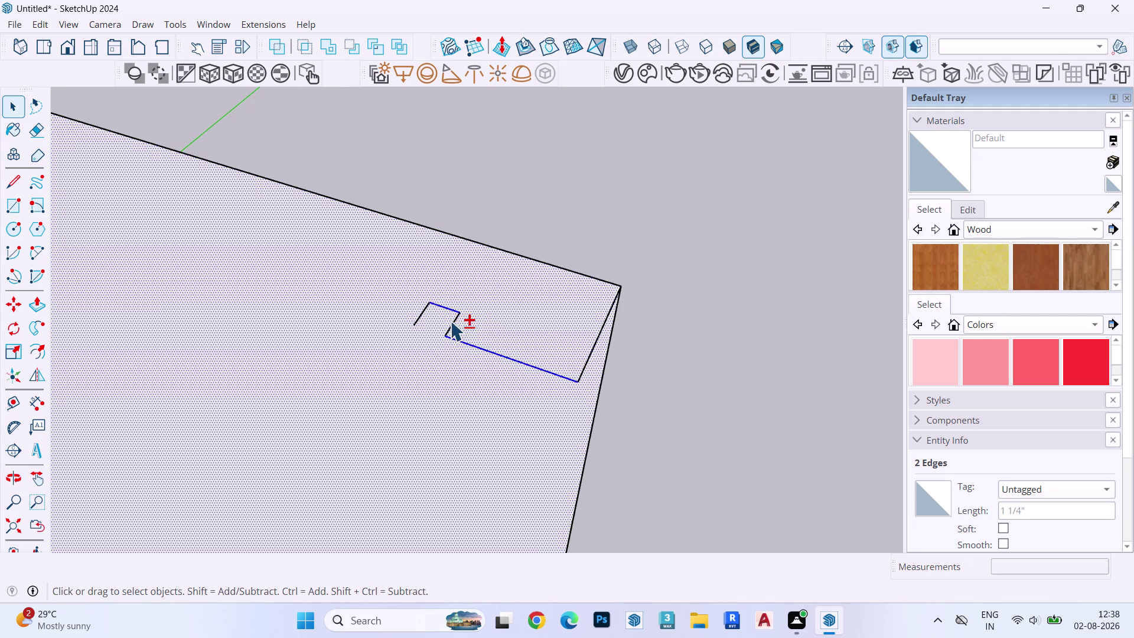
click(448, 323)
click(418, 316)
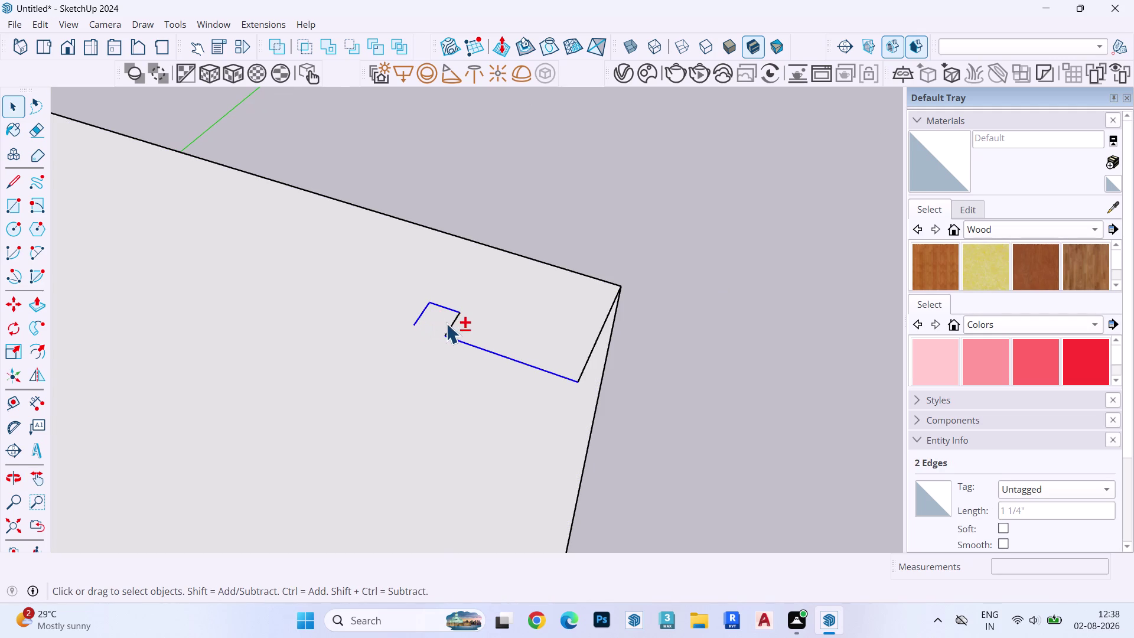
click(449, 325)
click(450, 326)
click(464, 324)
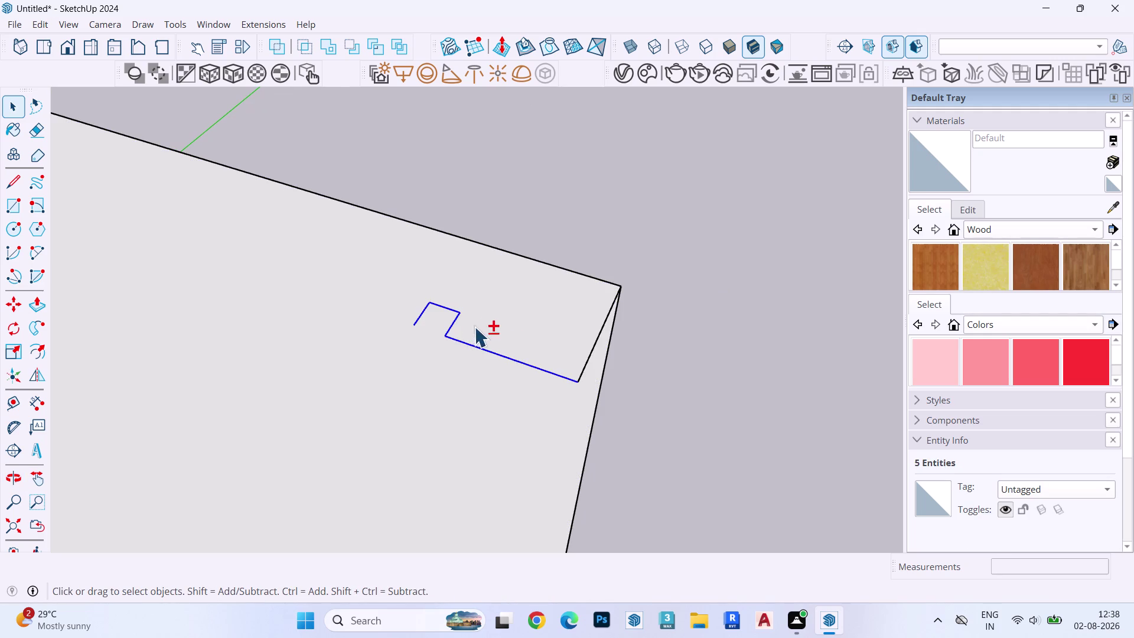
Copy the notch end-to-end and repeat it along the top edge with the typed multiplier *290.
key(m)
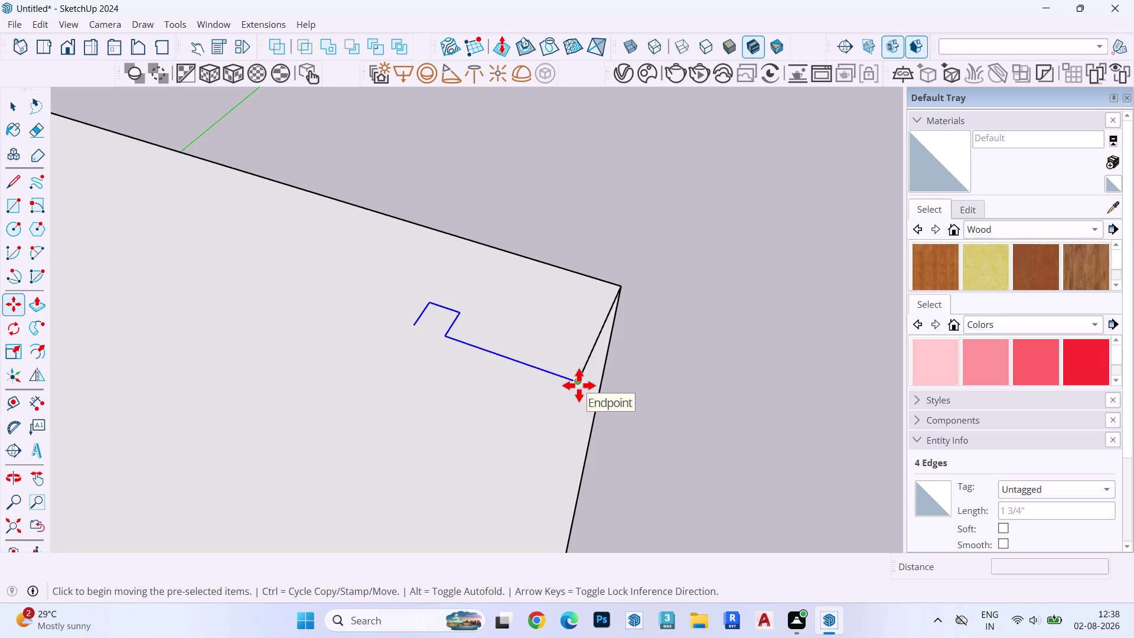
click(578, 385)
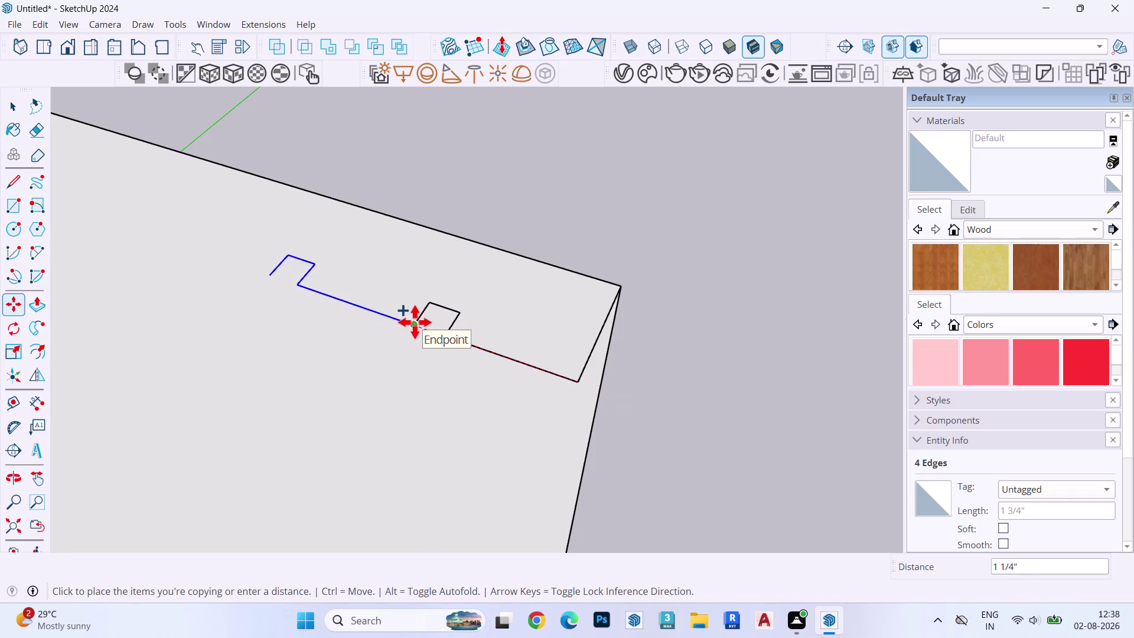
click(415, 322)
key(asterisk)
text(2)
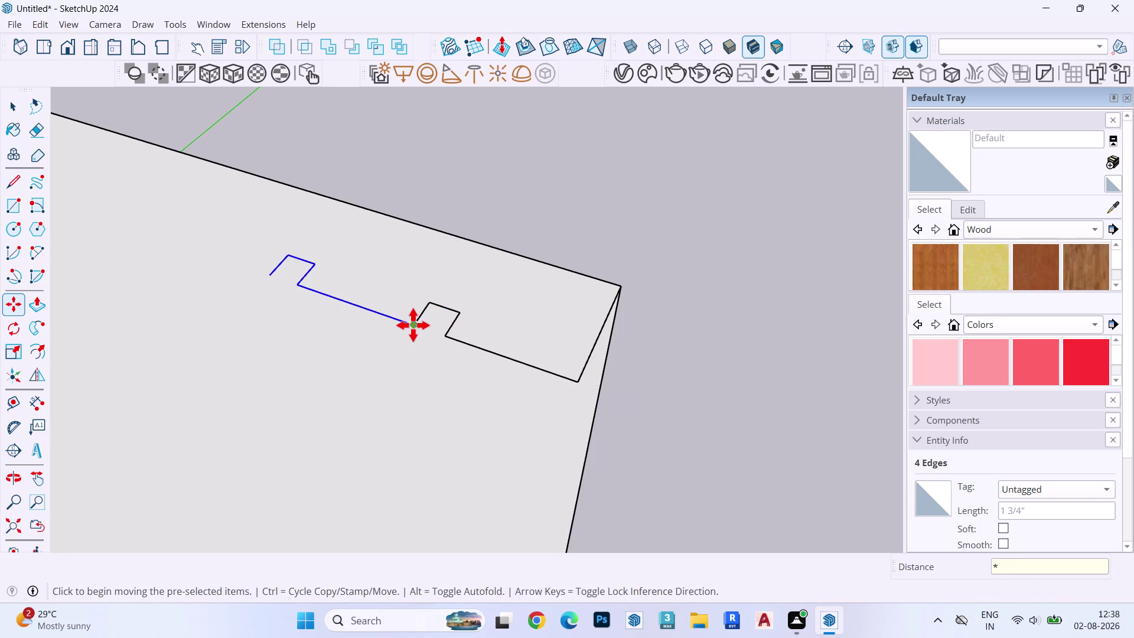
text(90)
key(Return)
Zoom and orbit along the toothed edge to check its left end.
scroll(down, 3)
scroll(up, 3)
scroll(down, 3)
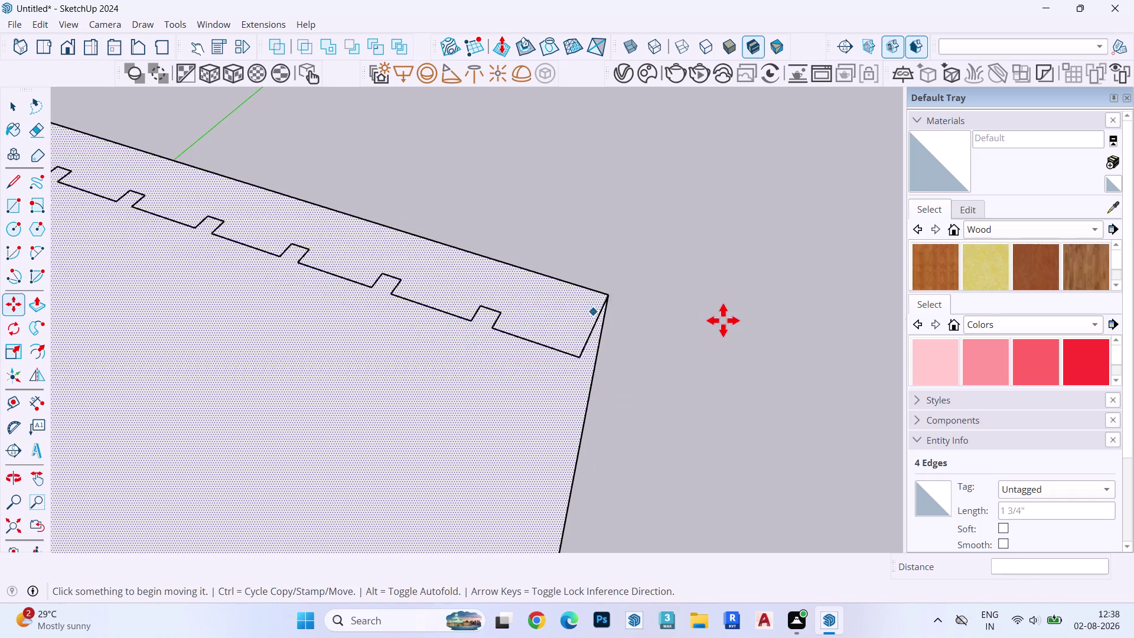
scroll(down, 3)
scroll(up, 3)
scroll(down, 3)
scroll(up, 3)
scroll(down, 3)
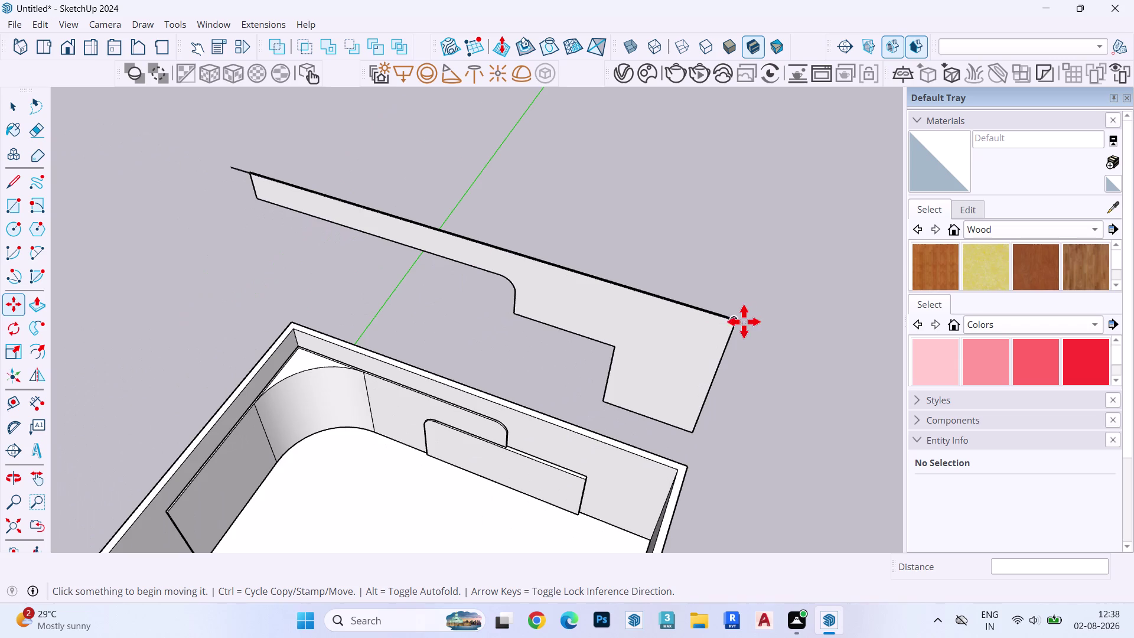
scroll(up, 3)
scroll(down, 3)
scroll(up, 3)
scroll(down, 3)
scroll(up, 3)
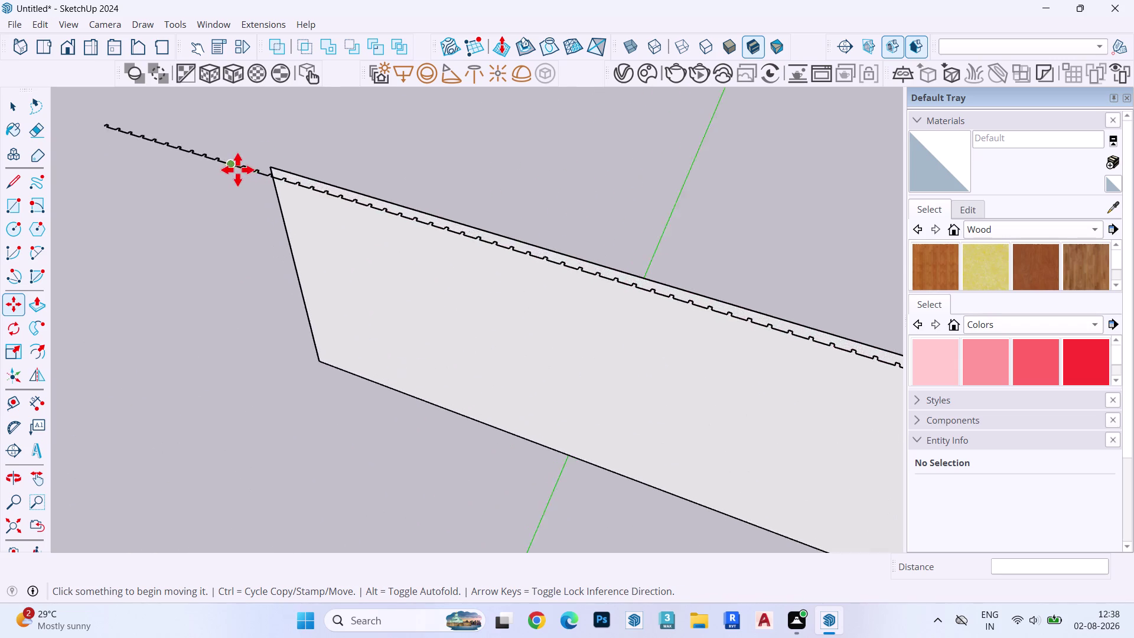
scroll(up, 3)
scroll(down, 3)
scroll(up, 3)
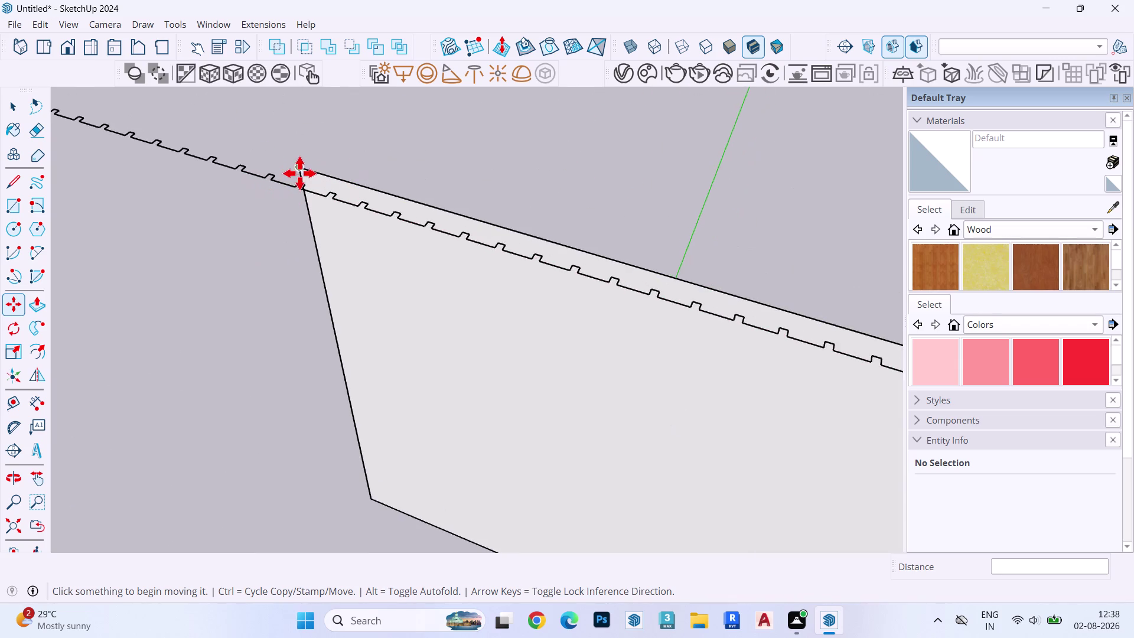
scroll(up, 3)
middle_drag(306, 178, 580, 144)
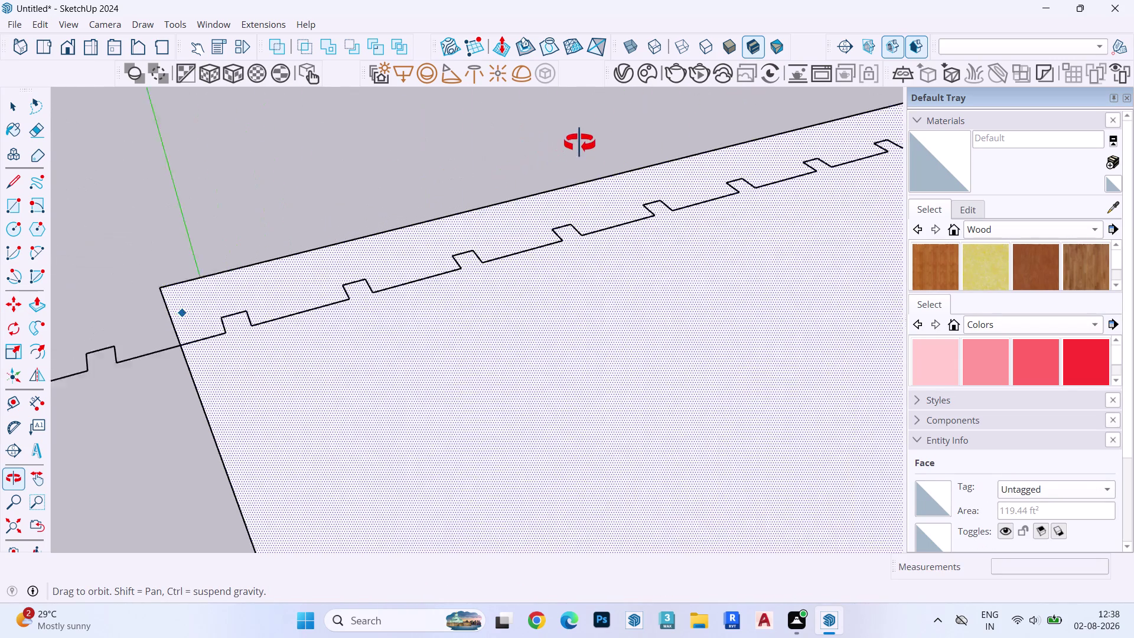
middle_drag(579, 144, 580, 143)
Draw a closing edge from the top-left corner down to the toothed line.
key(l)
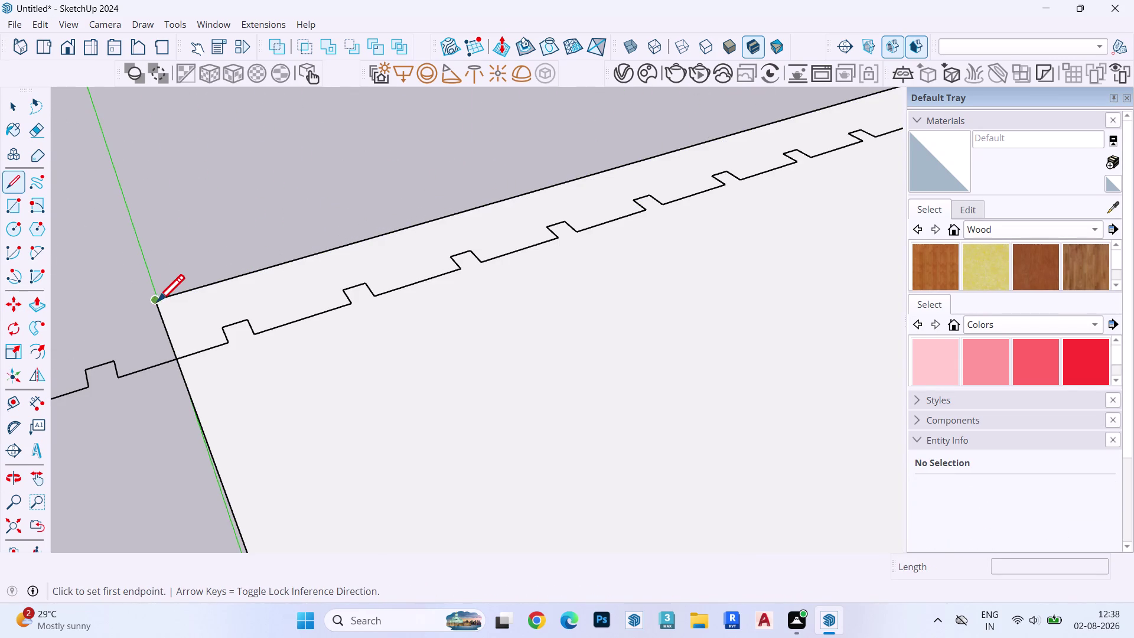
click(158, 301)
click(181, 359)
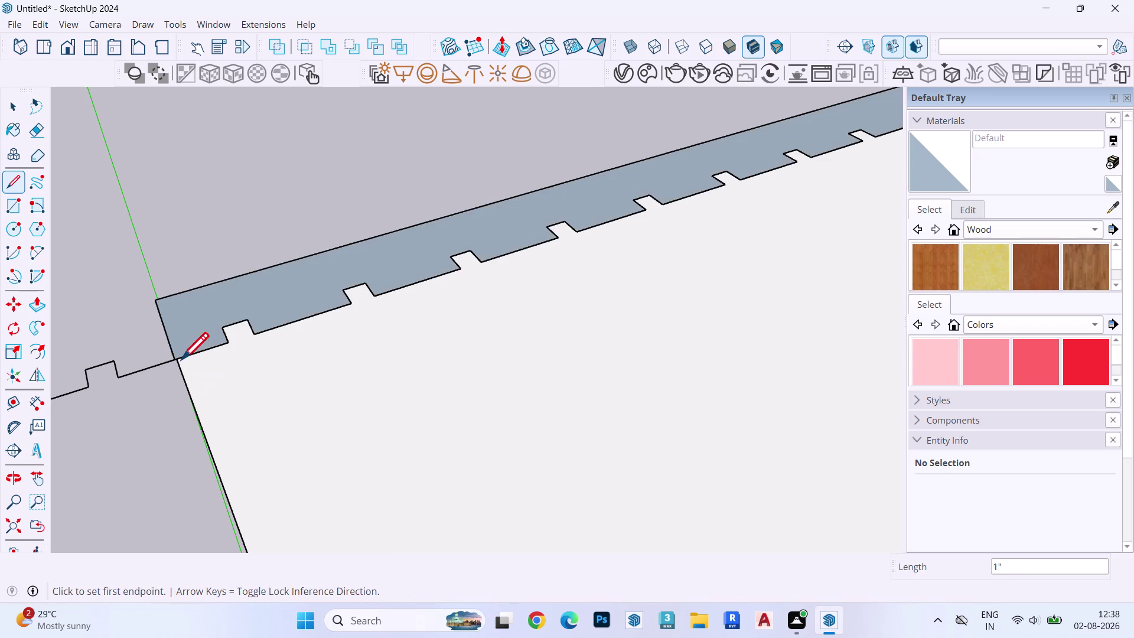
Delete the stray toothed line beyond the wall and remove a leftover edge.
key(space)
click(147, 365)
click(147, 369)
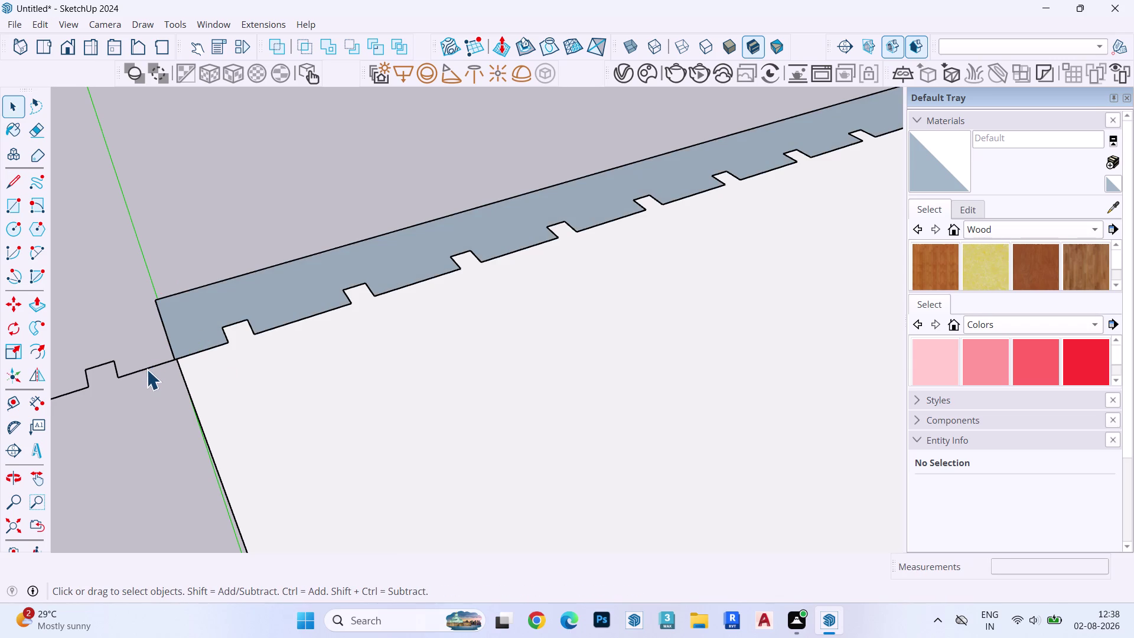
key(Delete)
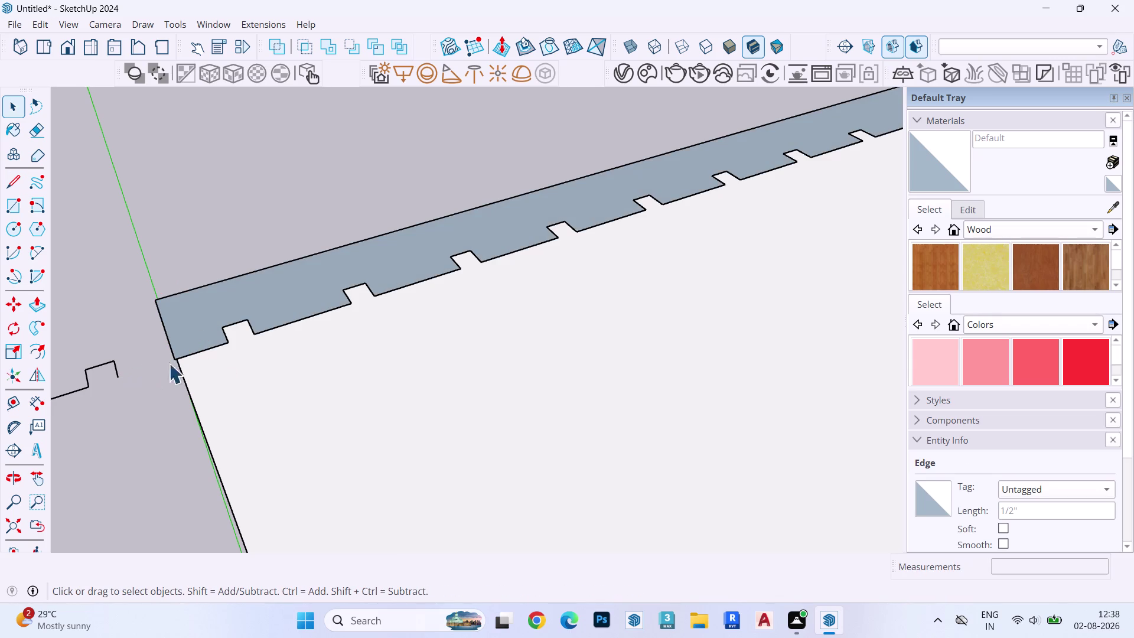
click(213, 310)
right_click(214, 309)
click(272, 193)
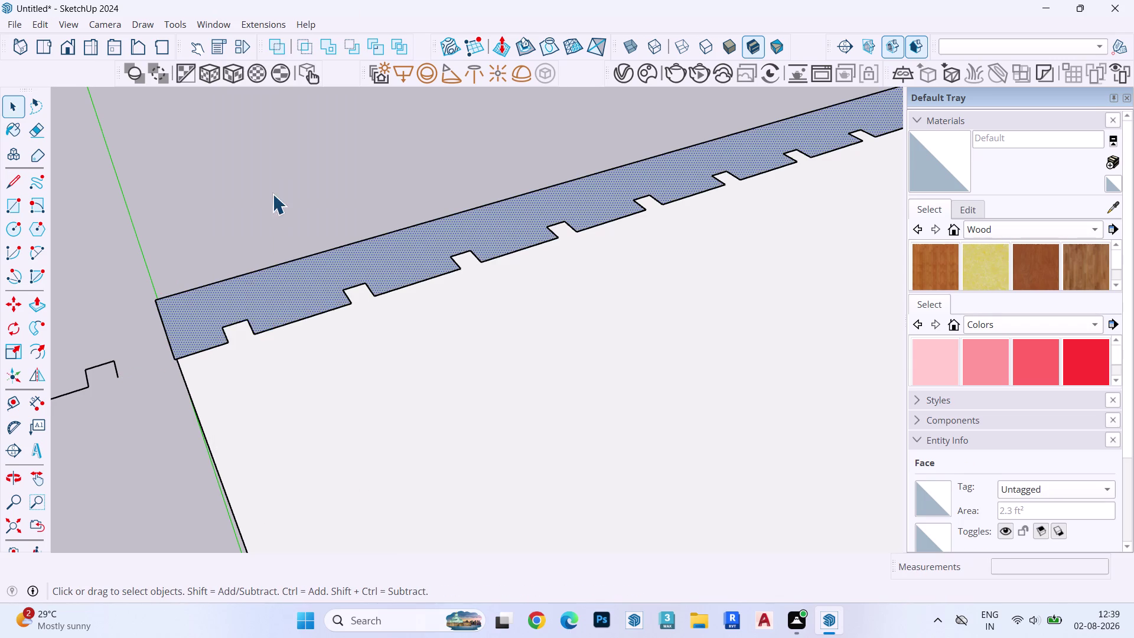
Select the new toothed band face along with its bounding edges.
double_click(263, 308)
key(n)
double_click(263, 308)
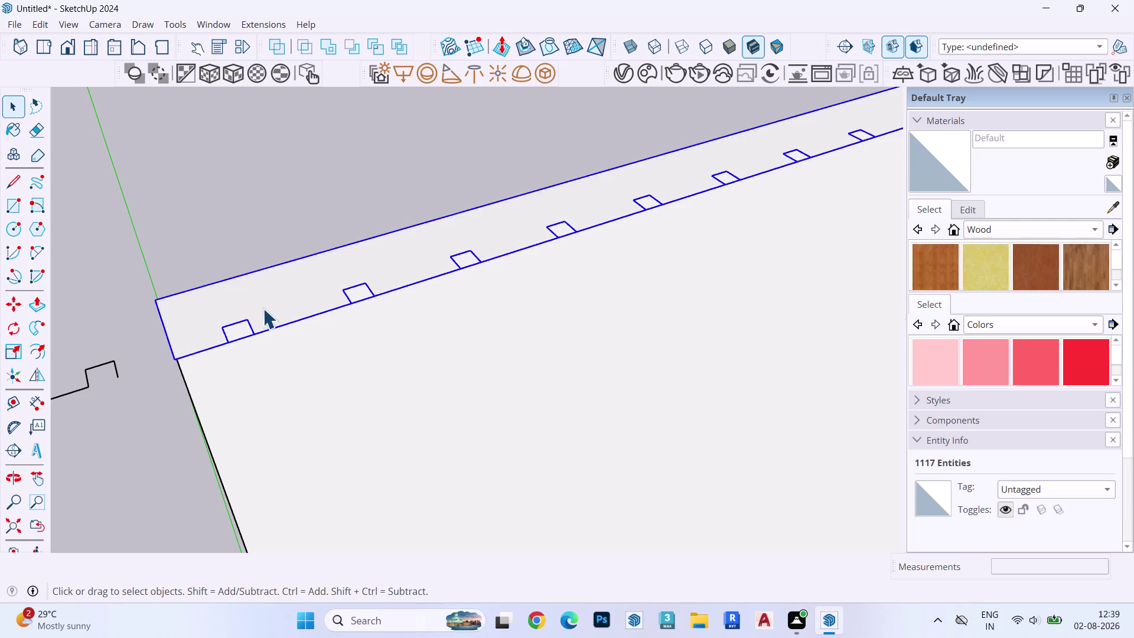
click(266, 303)
key(p)
click(266, 303)
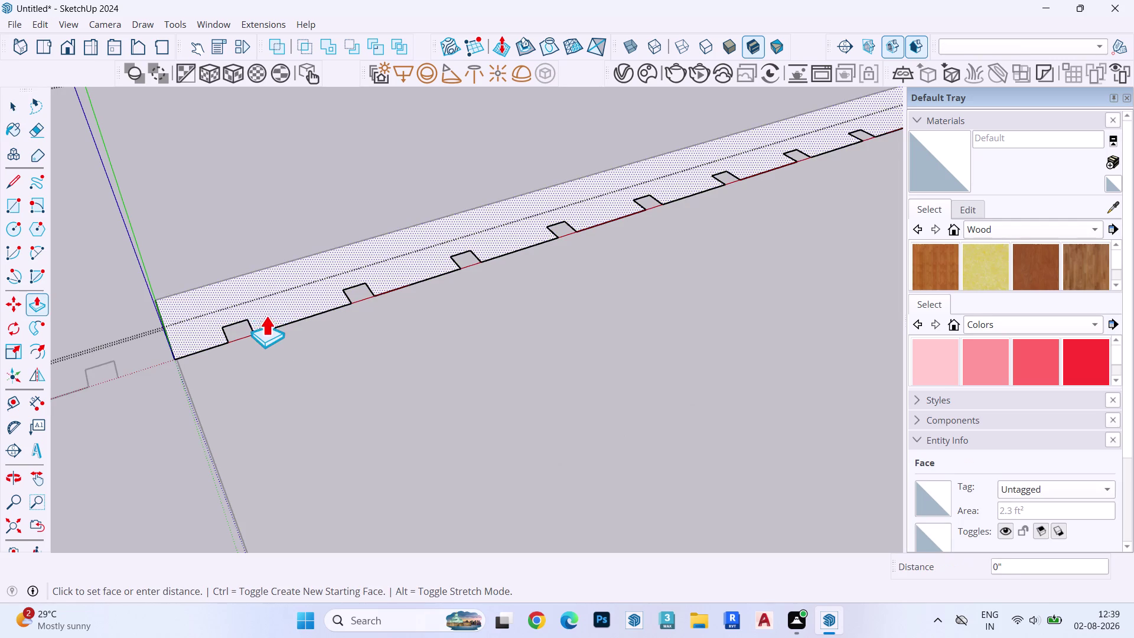
scroll(down, 3)
scroll(up, 3)
scroll(down, 3)
middle_drag(282, 336, 179, 202)
scroll(down, 3)
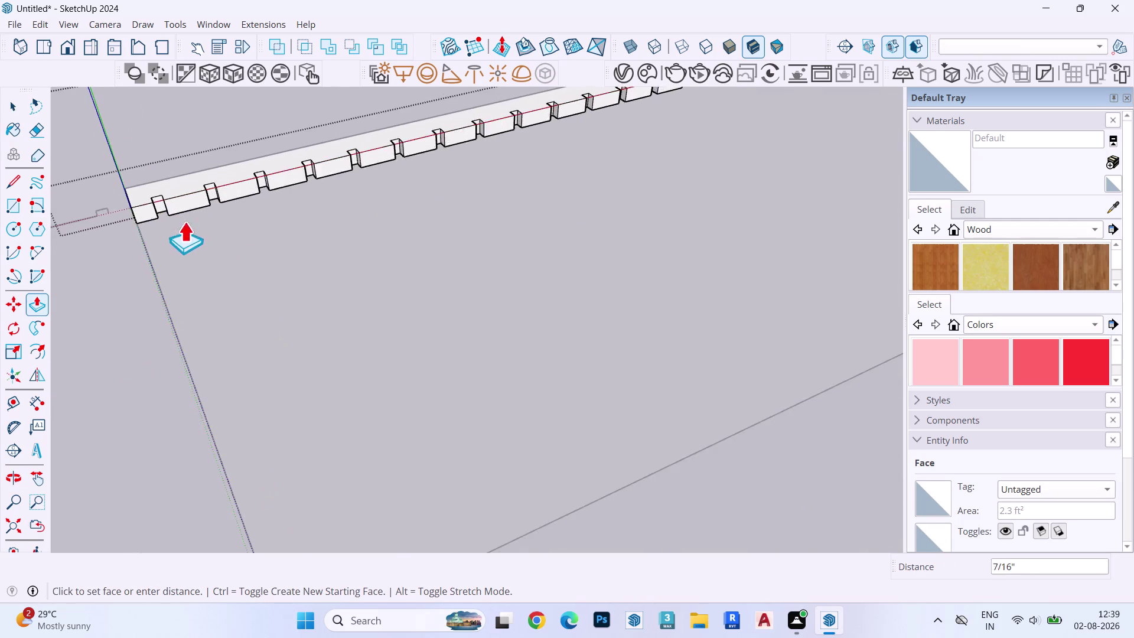
scroll(up, 3)
scroll(down, 3)
scroll(down, 3)
scroll(up, 3)
scroll(down, 3)
scroll(up, 3)
scroll(down, 3)
middle_drag(288, 457, 677, 260)
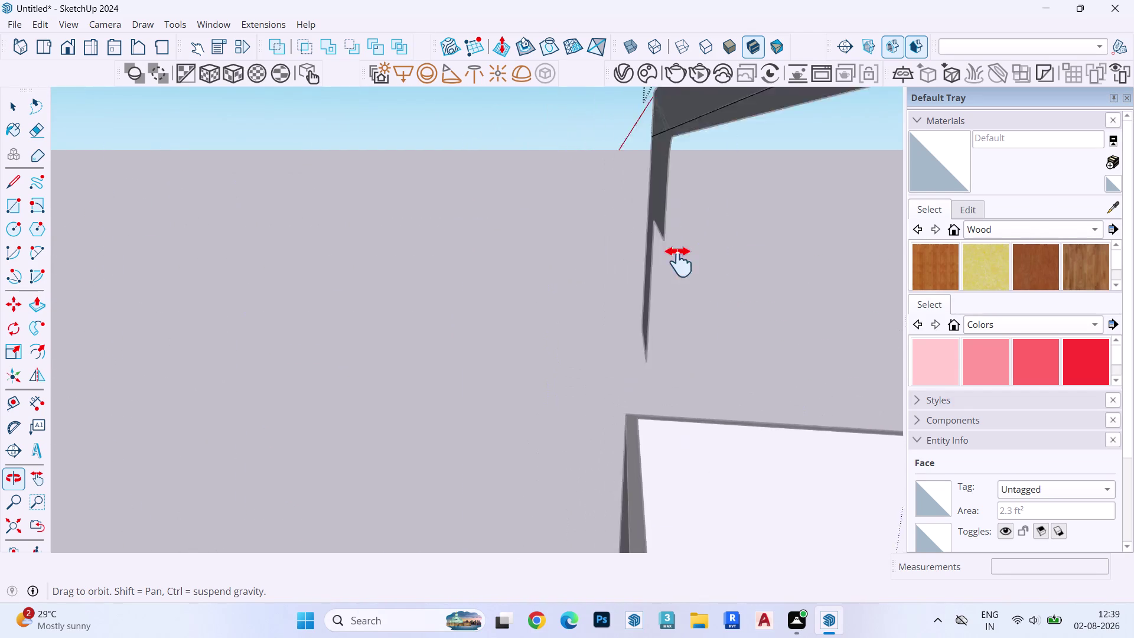
middle_drag(677, 260, 591, 268)
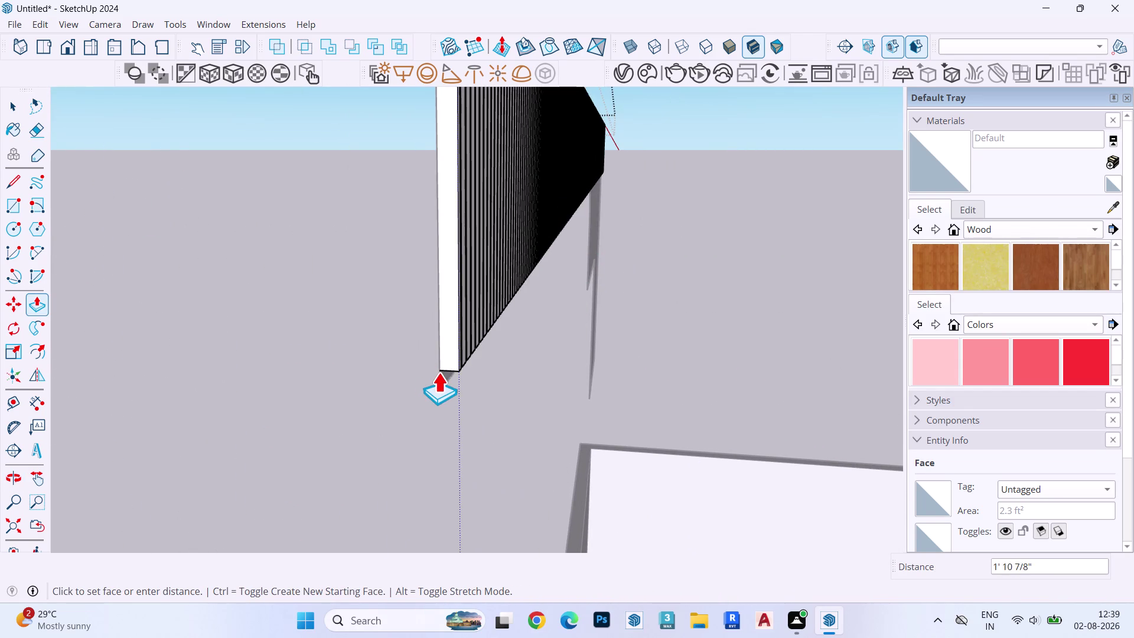
middle_drag(456, 383, 560, 307)
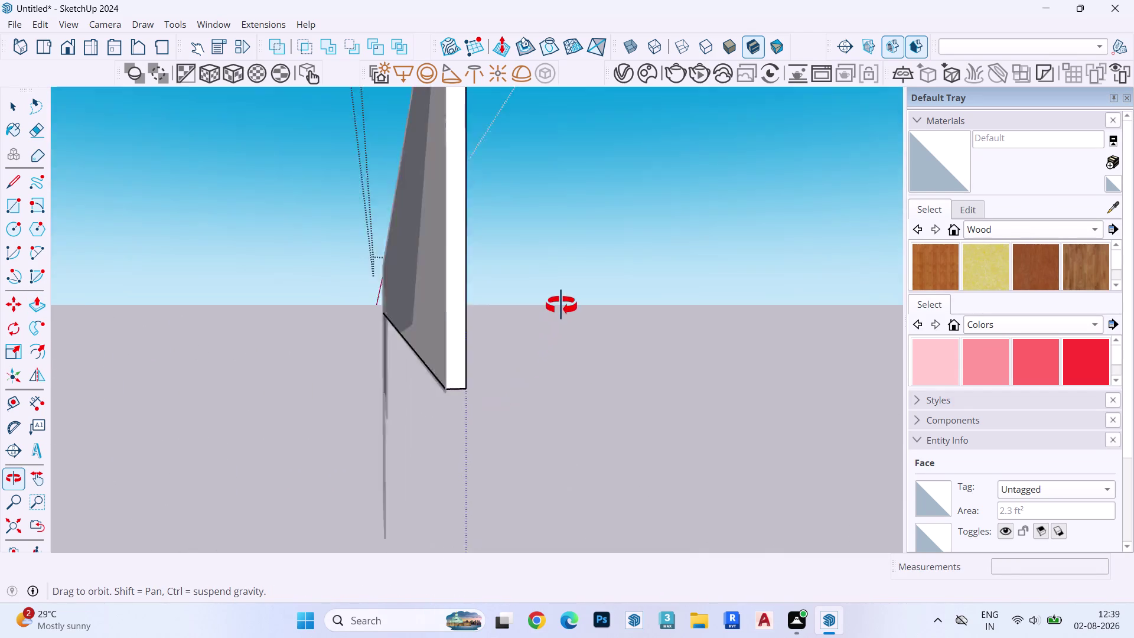
middle_drag(560, 307, 563, 303)
click(444, 388)
middle_drag(475, 381, 447, 386)
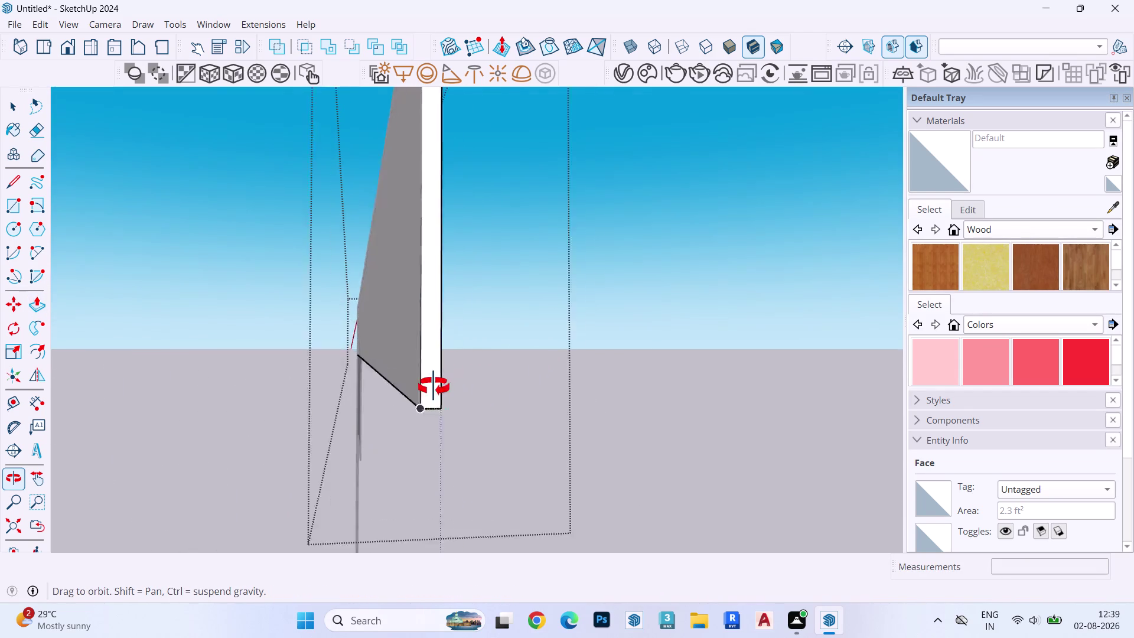
middle_drag(447, 387, 320, 378)
scroll(up, 3)
scroll(down, 3)
scroll(up, 3)
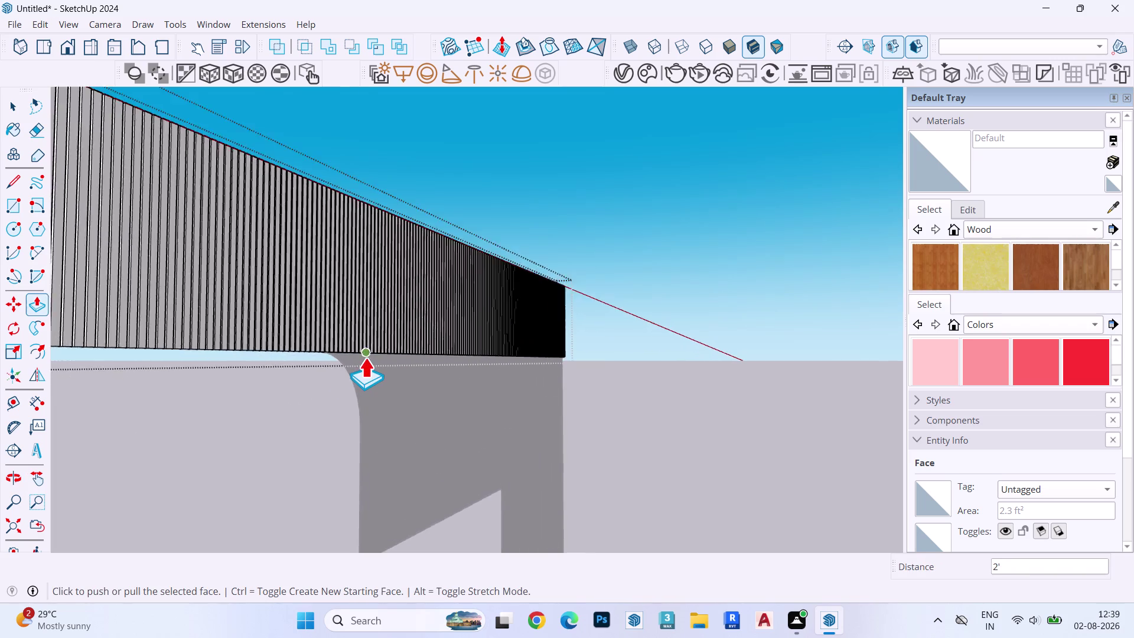
scroll(up, 3)
middle_drag(362, 358, 198, 316)
scroll(up, 3)
middle_drag(355, 368, 314, 276)
scroll(up, 3)
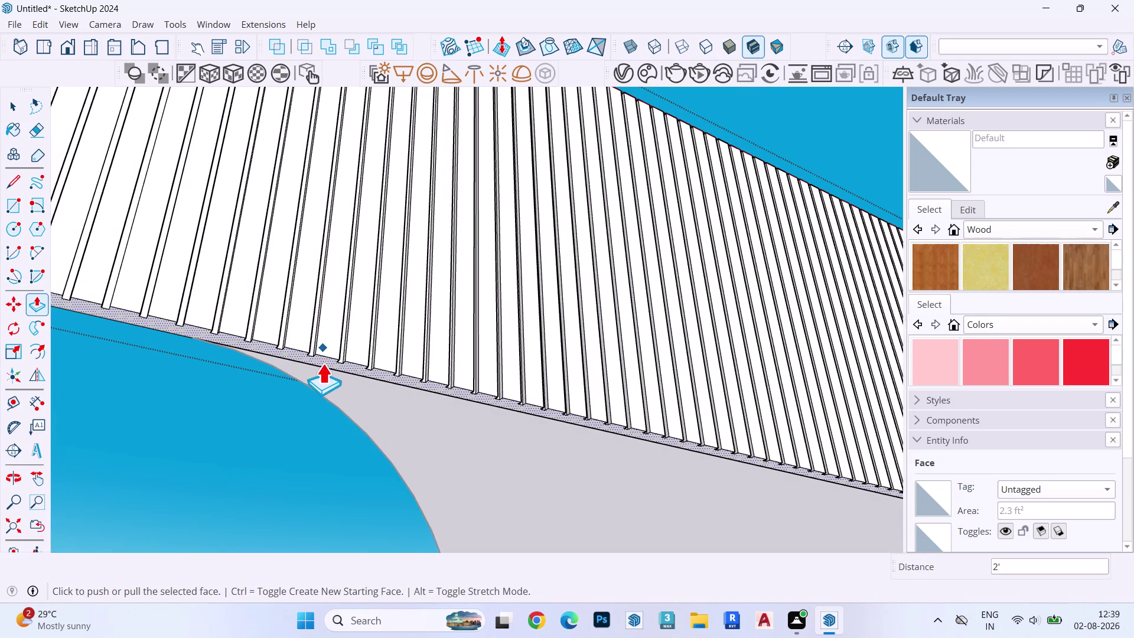
scroll(up, 3)
scroll(down, 3)
scroll(up, 3)
key(space)
Draw a short dividing line across the slat wall's bottom strip.
key(l)
scroll(down, 3)
scroll(up, 3)
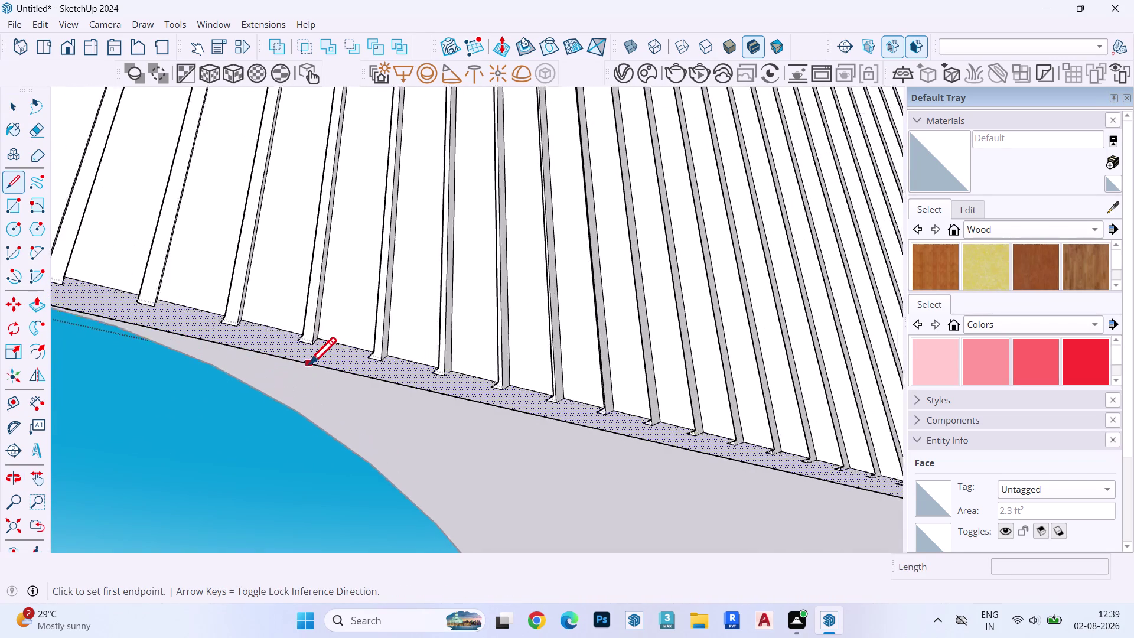
scroll(up, 3)
click(313, 342)
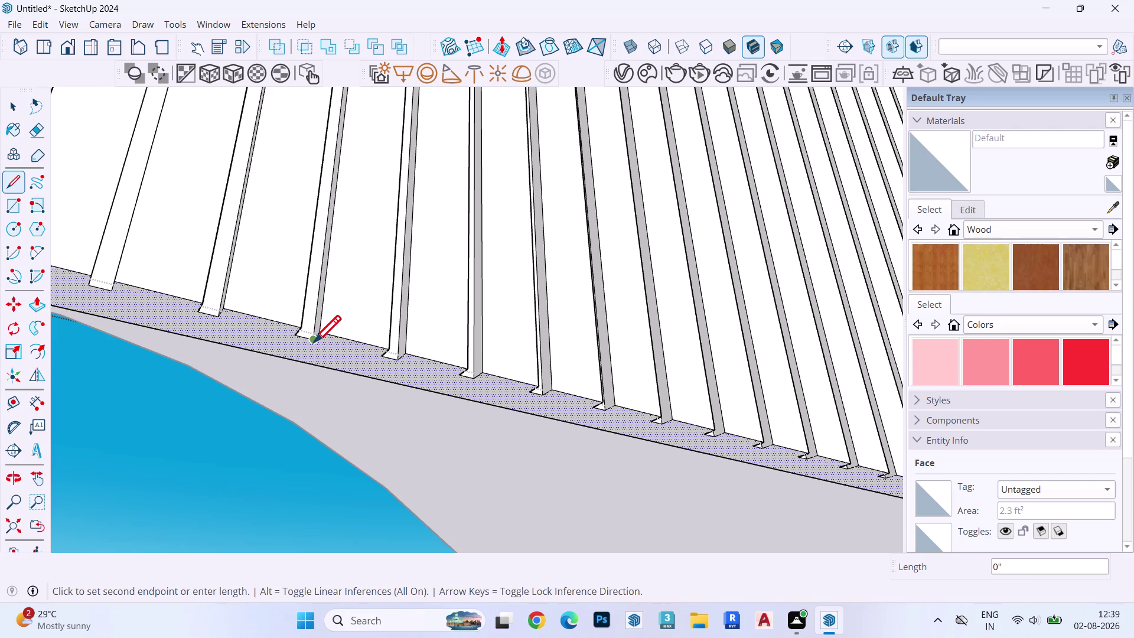
key(Left)
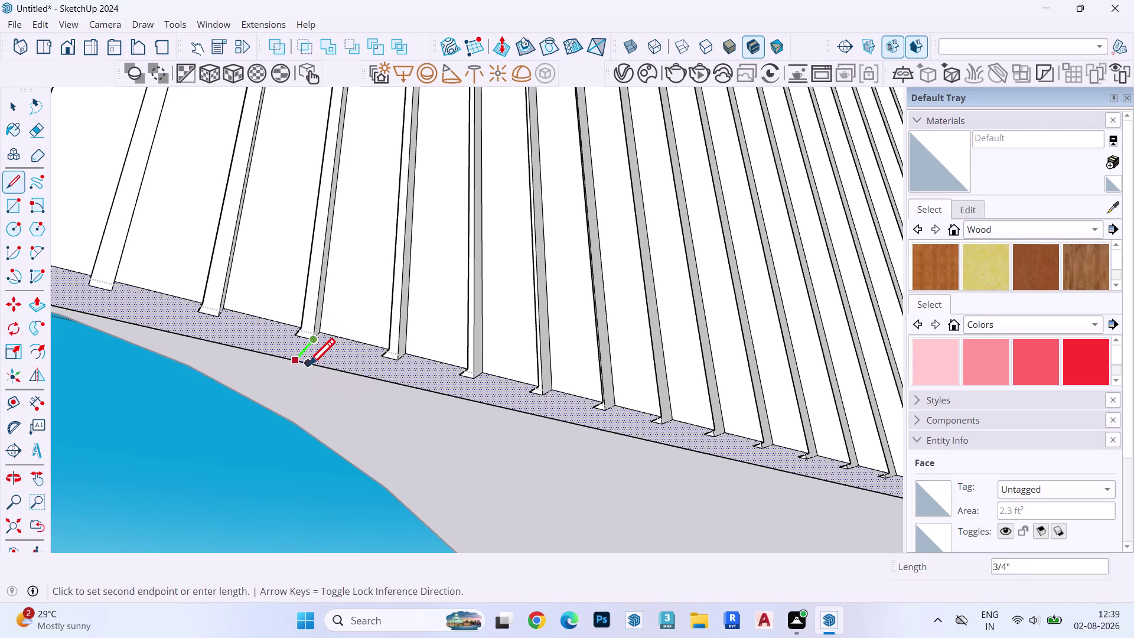
click(308, 365)
Push/pull the split base strip section downward, orbiting beneath the wall.
key(space)
click(324, 359)
key(p)
click(323, 359)
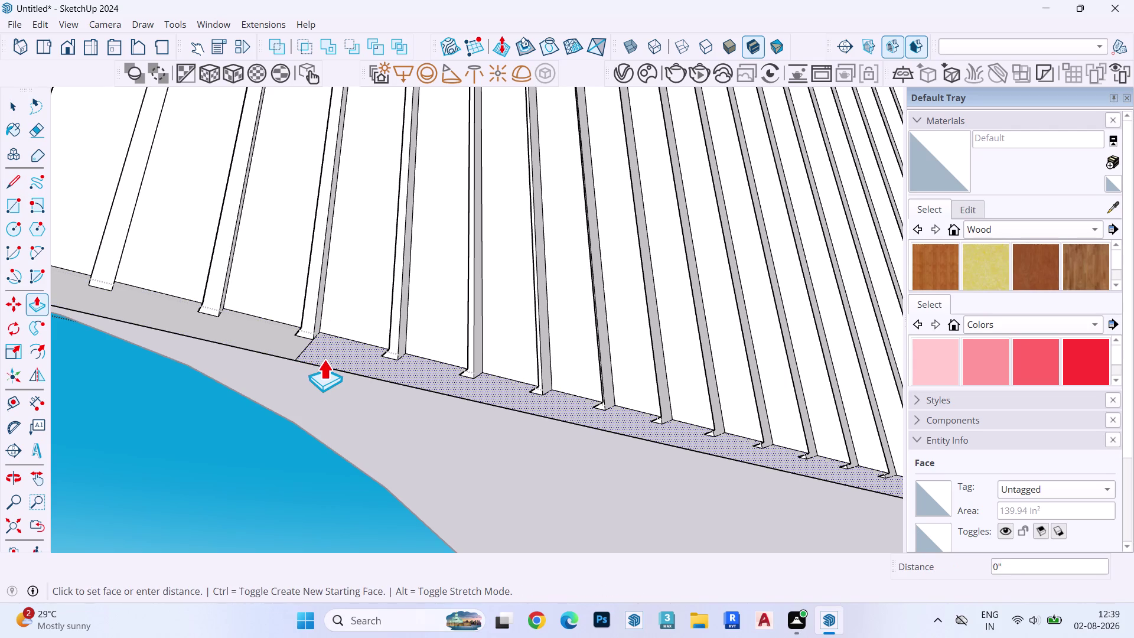
scroll(down, 3)
scroll(up, 3)
scroll(down, 3)
scroll(down, 3)
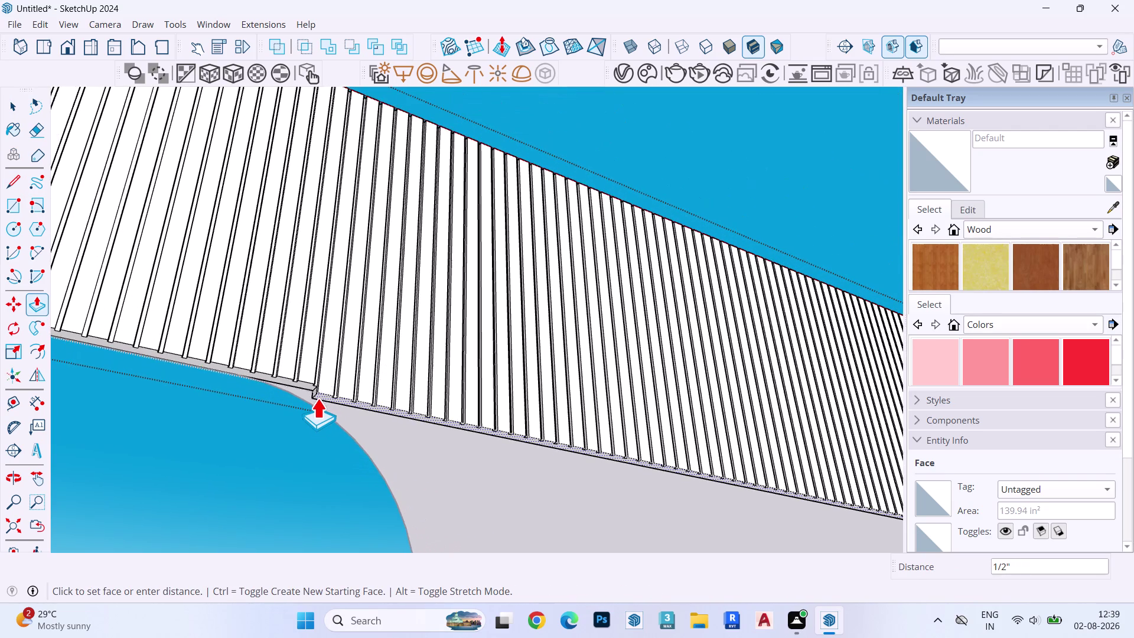
middle_drag(317, 398, 204, 100)
scroll(down, 3)
middle_drag(296, 326, 287, 189)
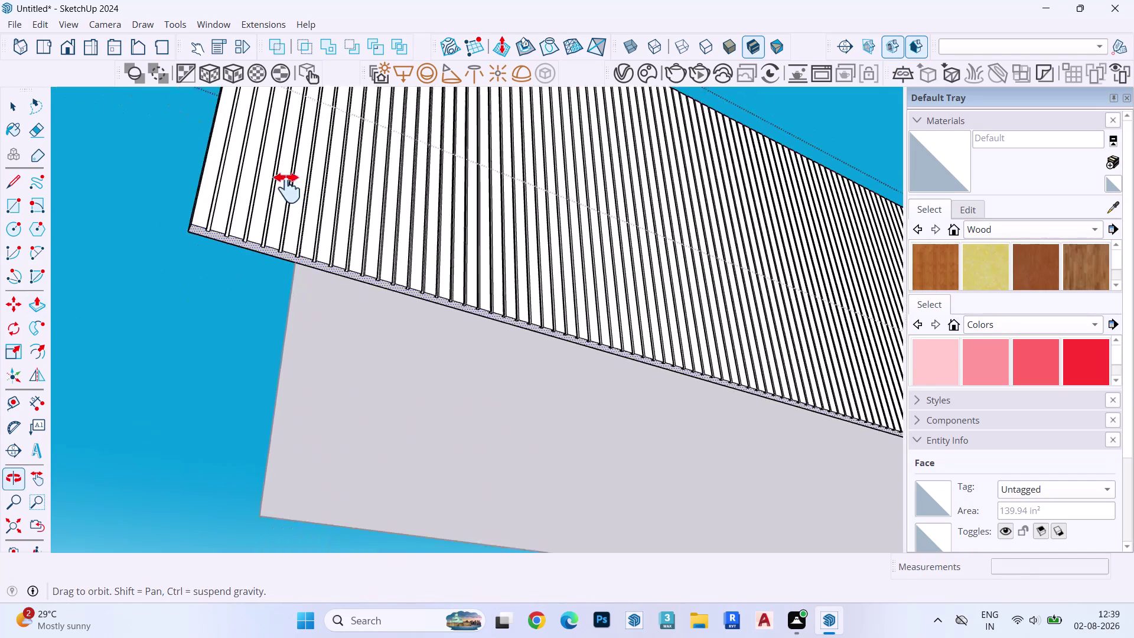
middle_drag(287, 189, 287, 188)
scroll(down, 3)
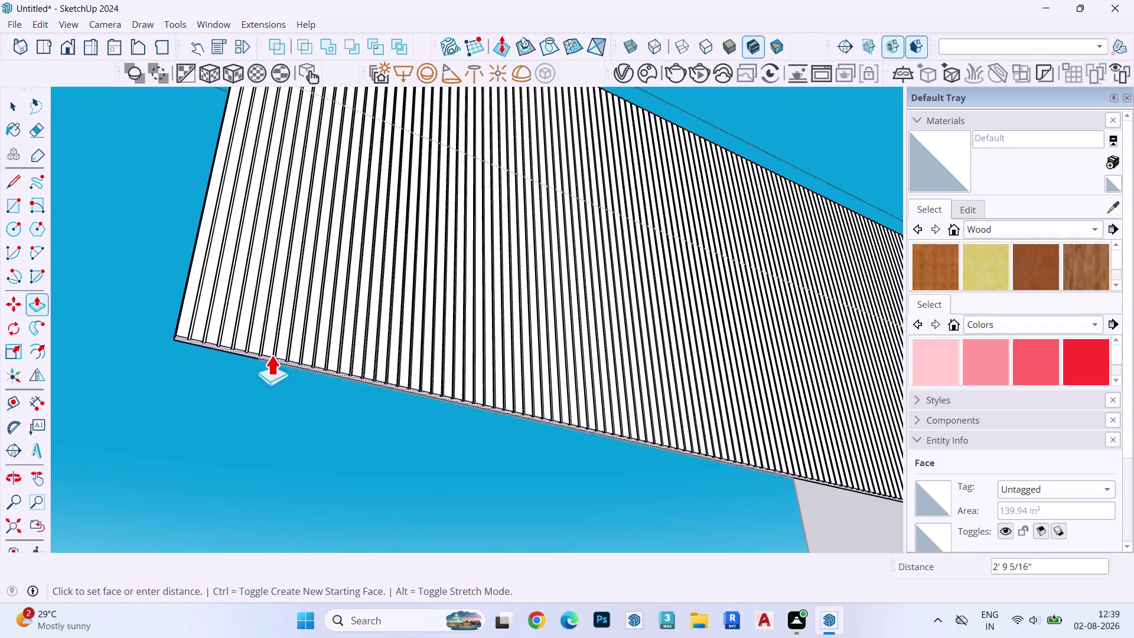
click(272, 351)
middle_drag(310, 336, 44, 277)
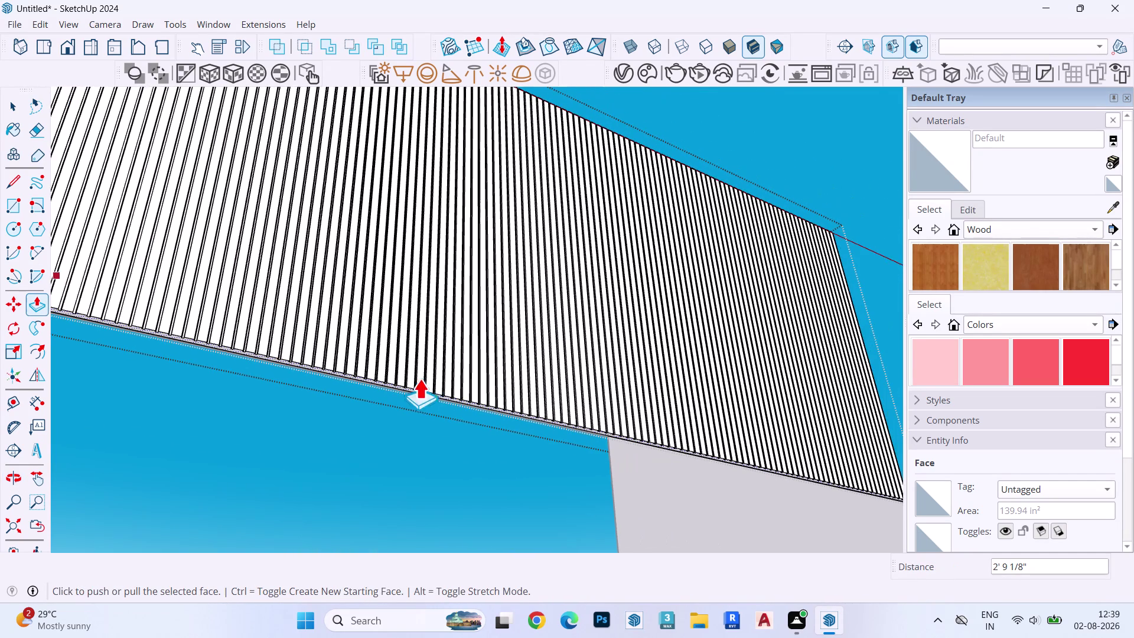
scroll(up, 3)
middle_drag(588, 449, 182, 305)
scroll(up, 3)
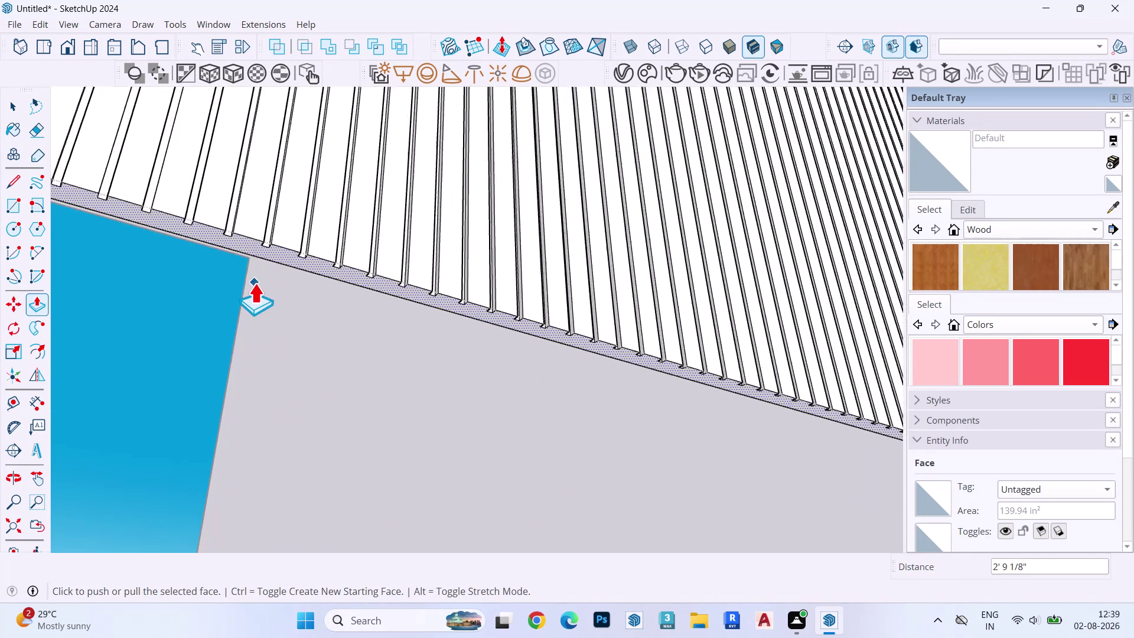
scroll(up, 3)
Draw a second dividing line on the base strip.
key(l)
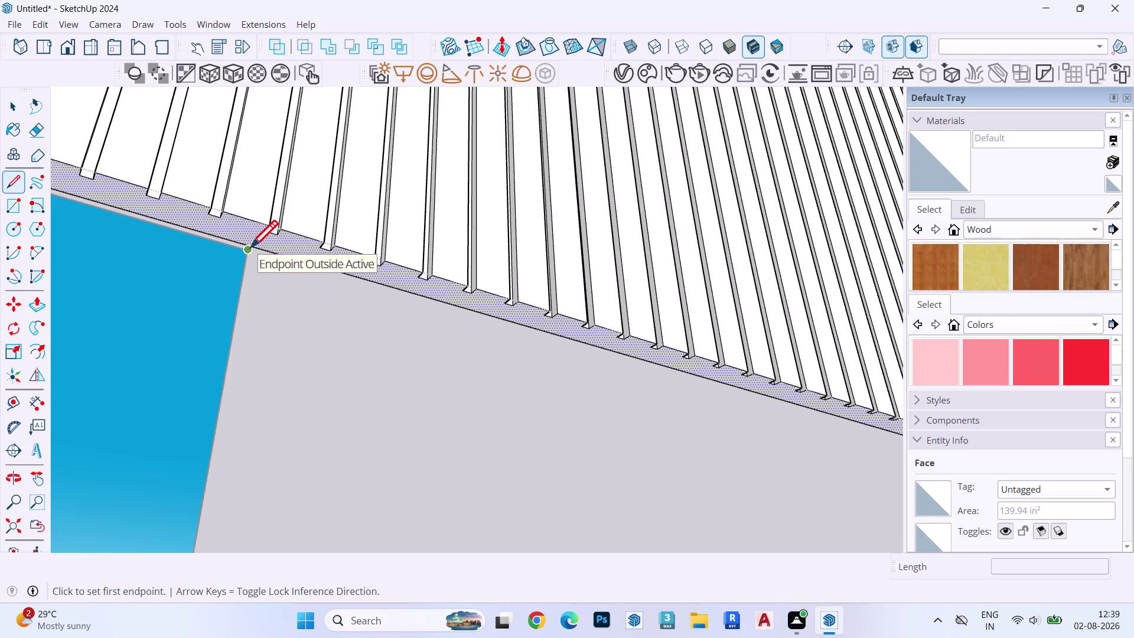
key(space)
key(p)
click(251, 241)
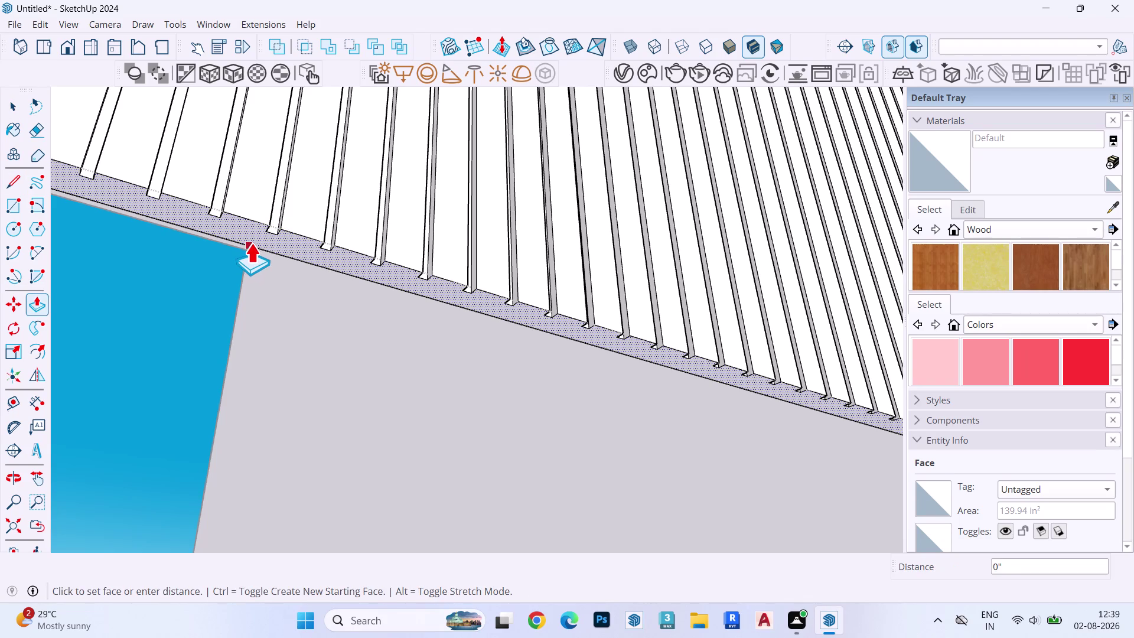
click(249, 249)
key(space)
text(l)
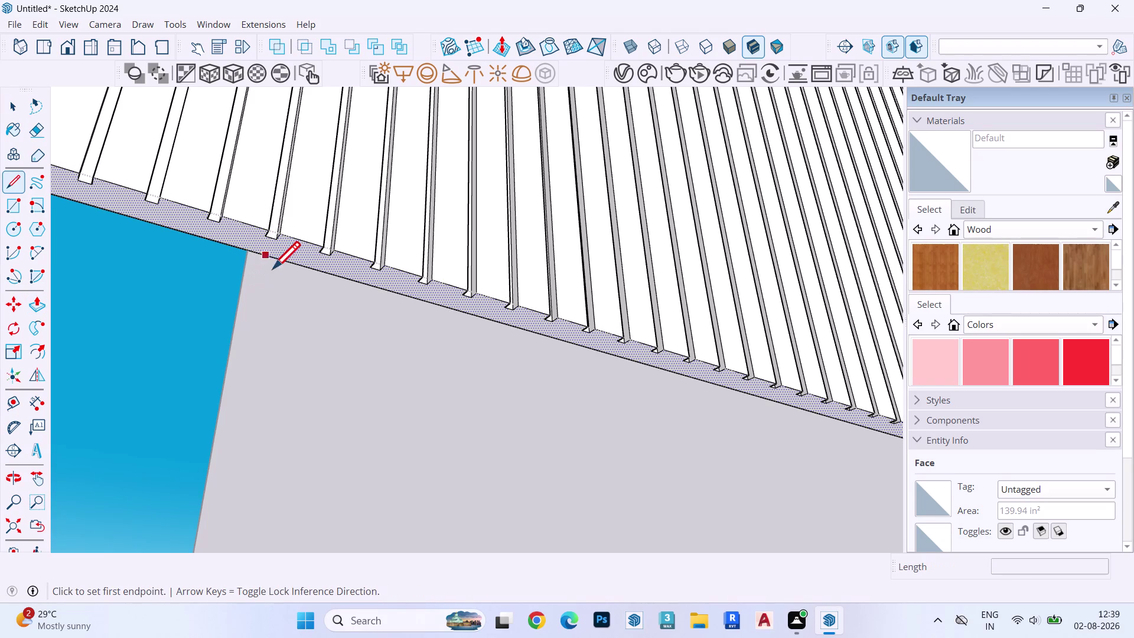
click(254, 253)
click(258, 230)
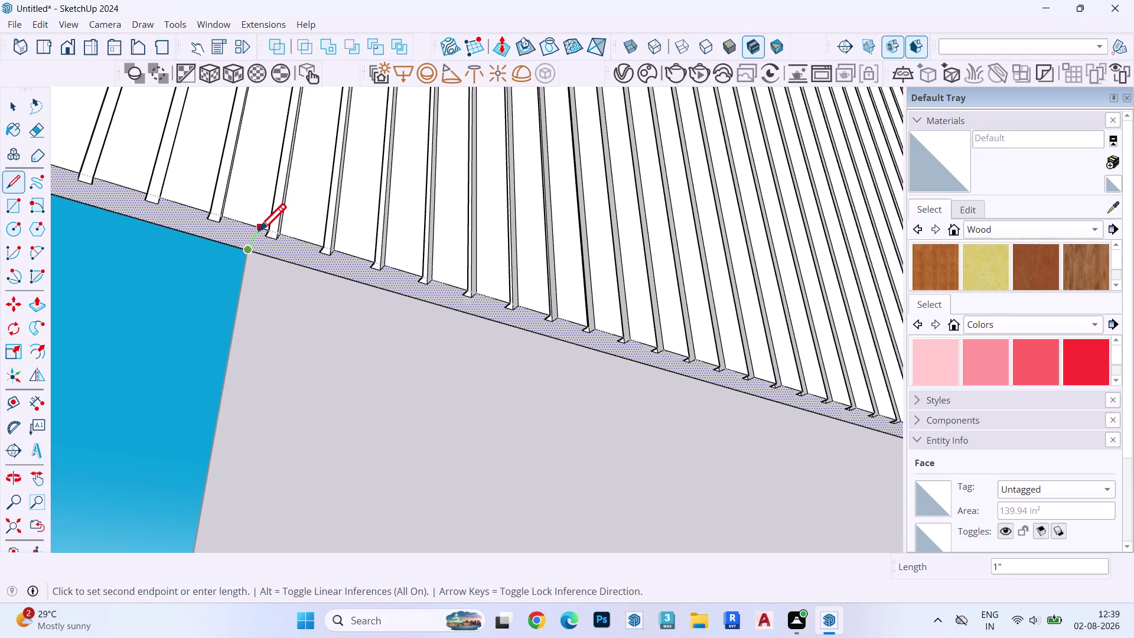
key(space)
click(284, 254)
Extend the smaller split section further downward to form a stepped outline.
key(p)
click(284, 254)
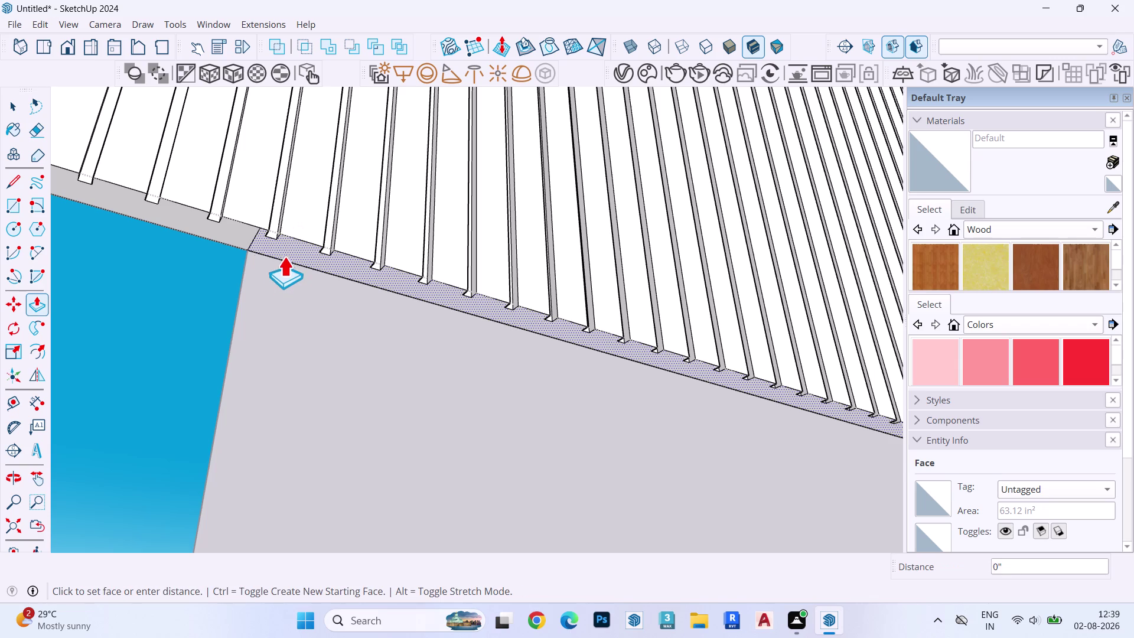
scroll(down, 3)
scroll(down, 3)
scroll(up, 3)
middle_drag(296, 317, 313, 115)
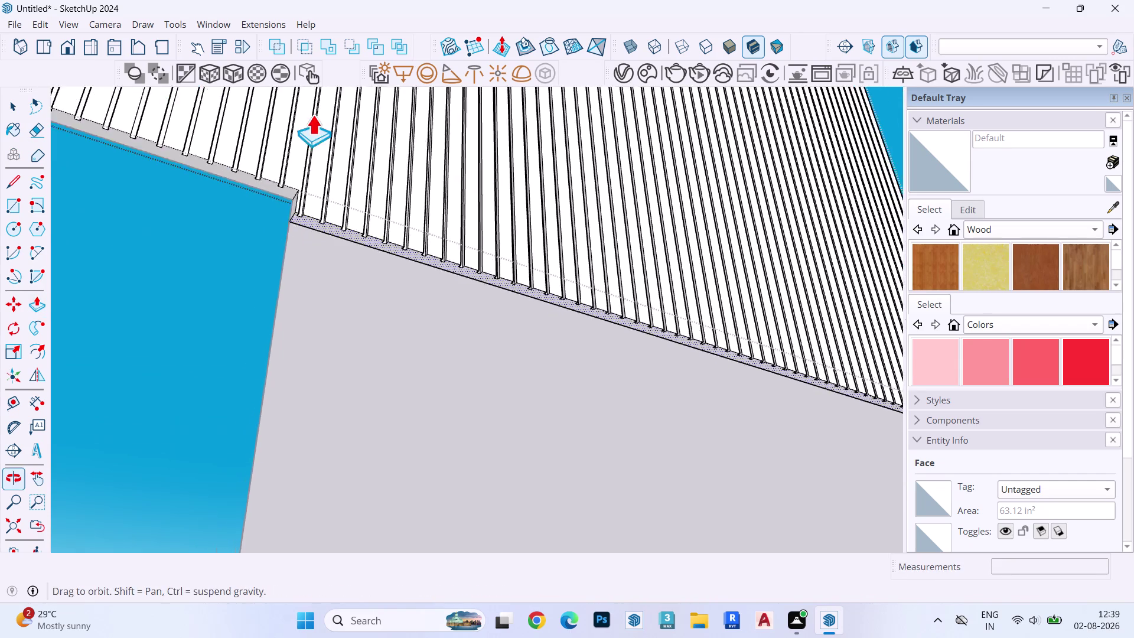
scroll(down, 3)
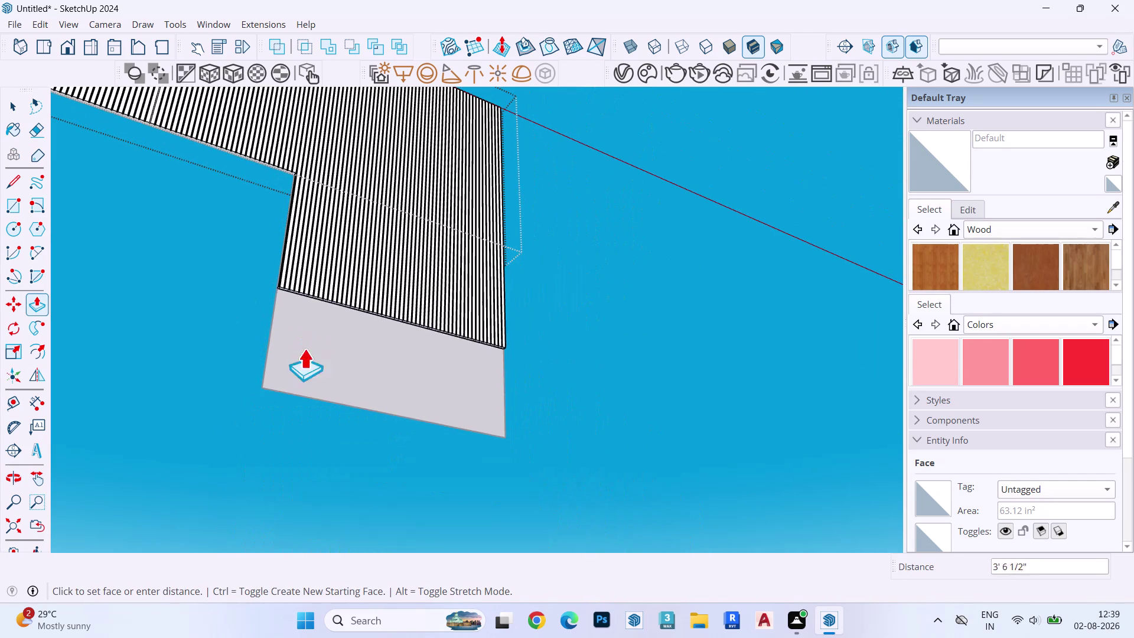
click(271, 388)
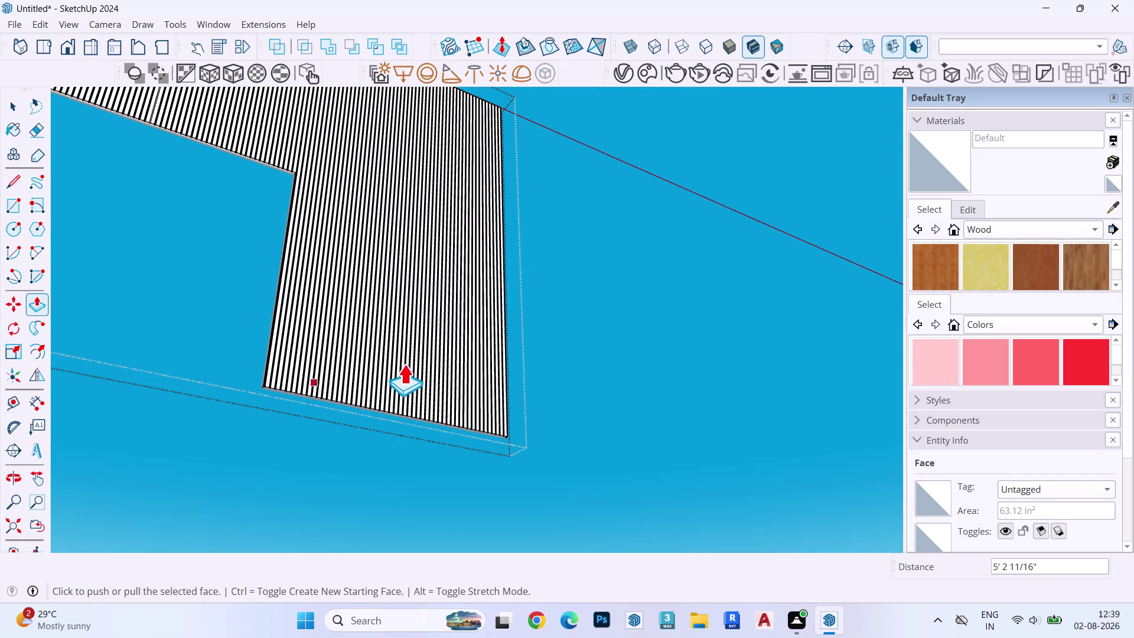
scroll(down, 3)
scroll(down, 3)
Finish the push, clear the tool and select the stepped slat panel group.
scroll(down, 3)
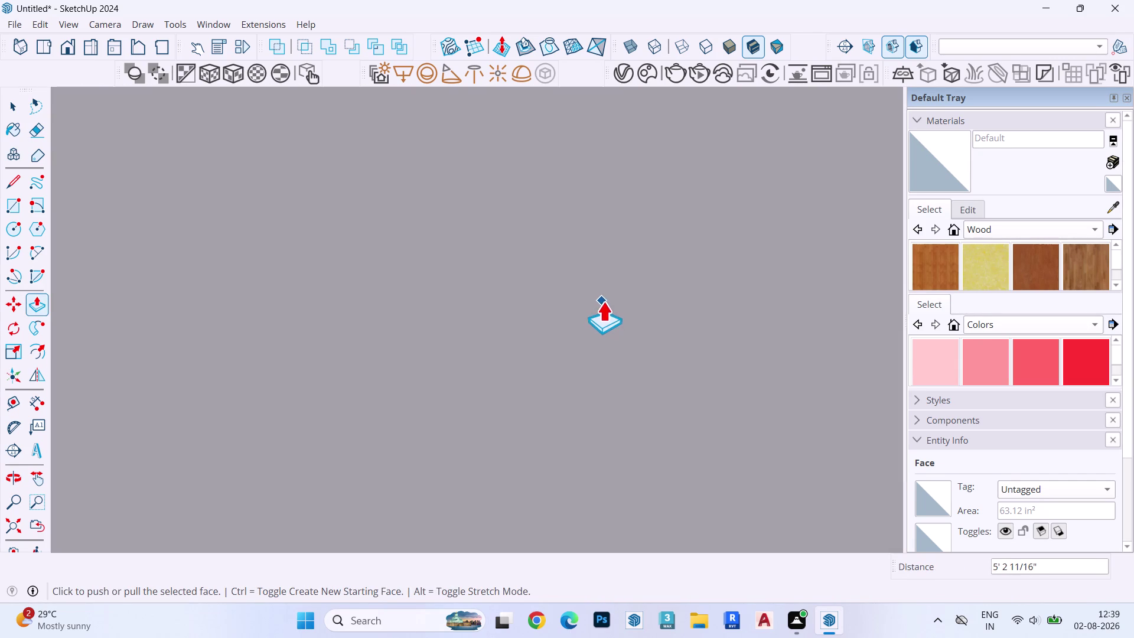
scroll(down, 3)
key(space)
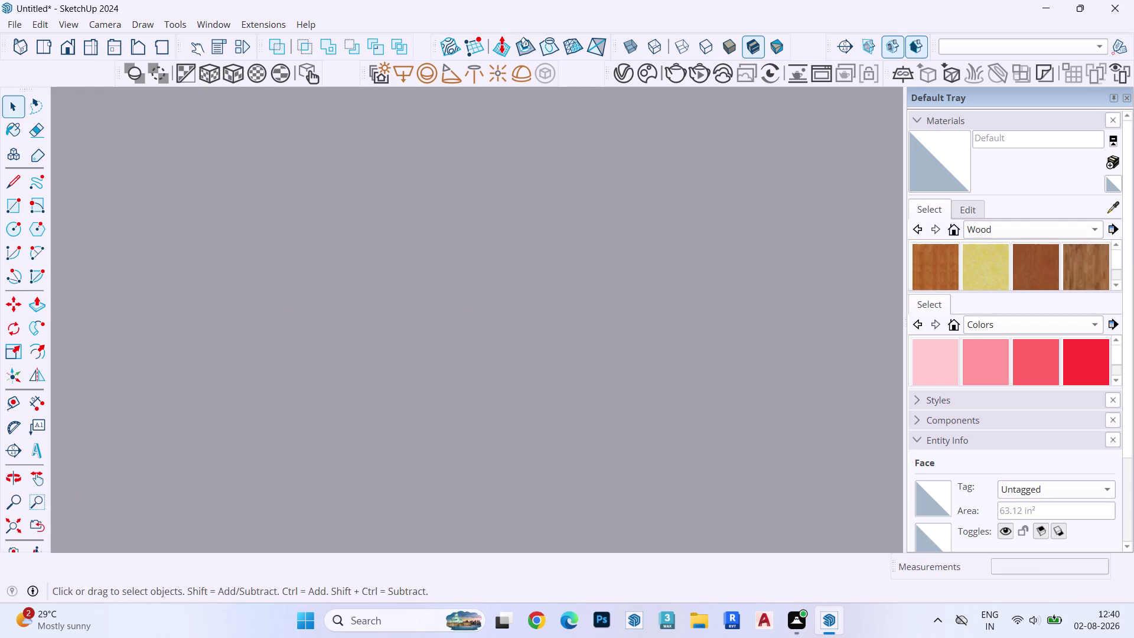
click(38, 522)
middle_drag(427, 327, 394, 410)
scroll(down, 3)
scroll(up, 3)
scroll(down, 3)
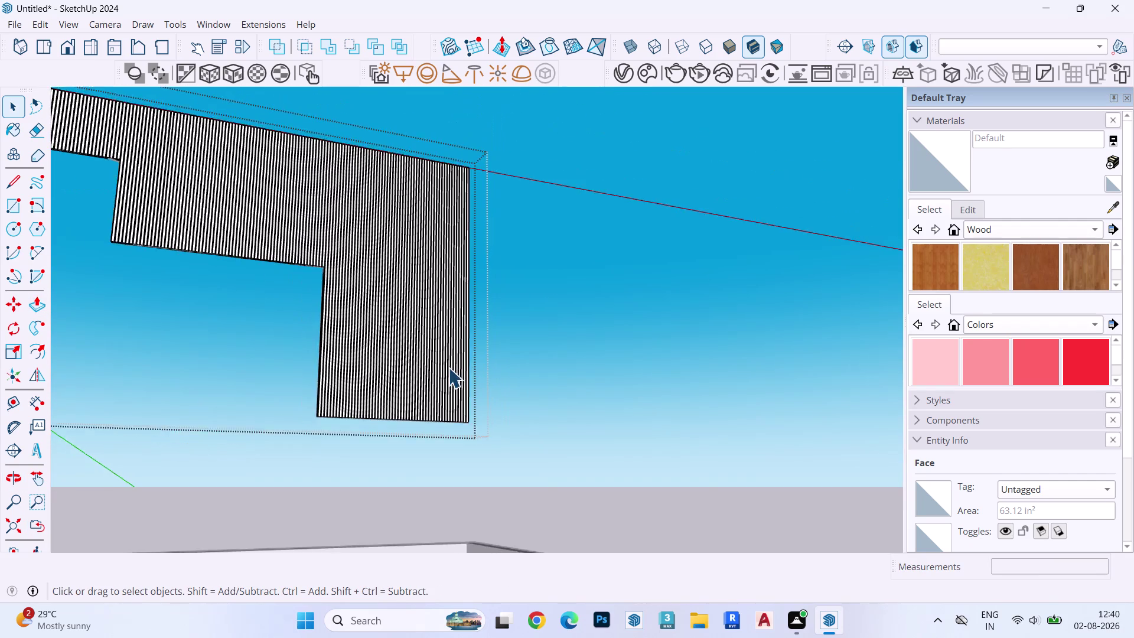
scroll(down, 3)
scroll(up, 3)
scroll(down, 3)
middle_drag(456, 373, 348, 445)
scroll(up, 3)
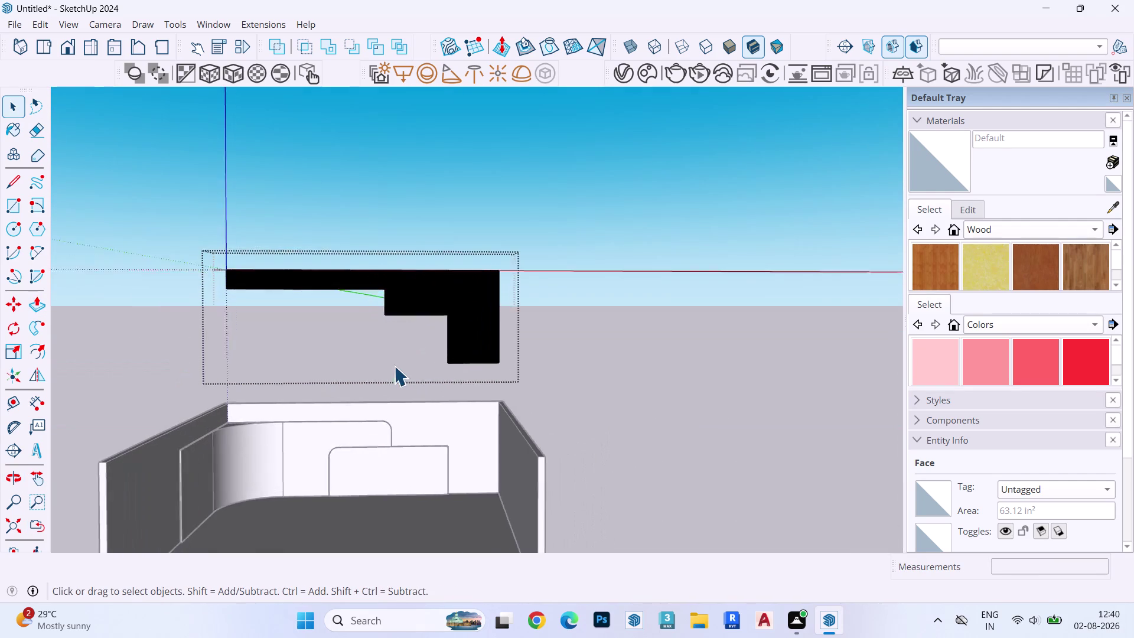
scroll(up, 3)
key(Escape)
key(space)
key(Escape)
key(Escape)
click(505, 270)
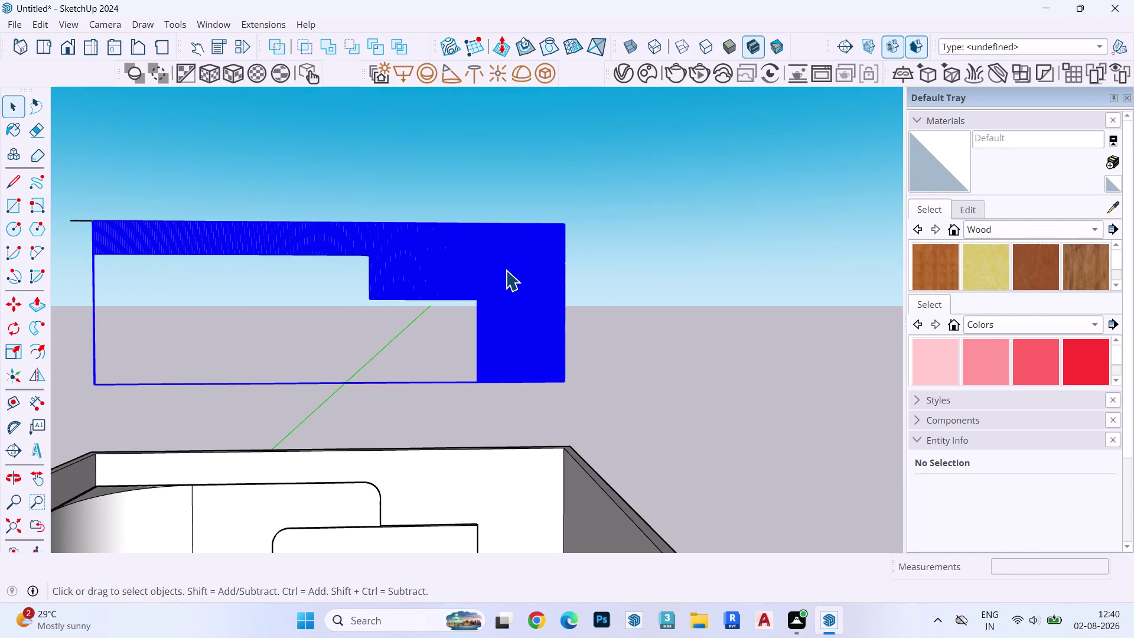
Delete the stray short edge at the top of the panel.
scroll(up, 3)
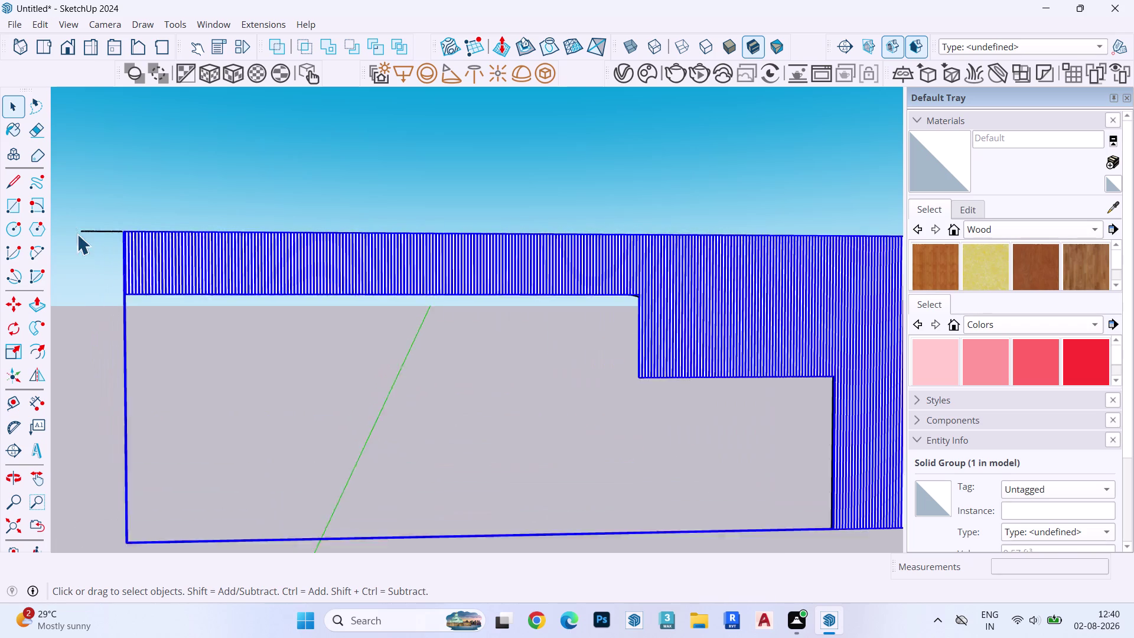
scroll(up, 3)
click(116, 230)
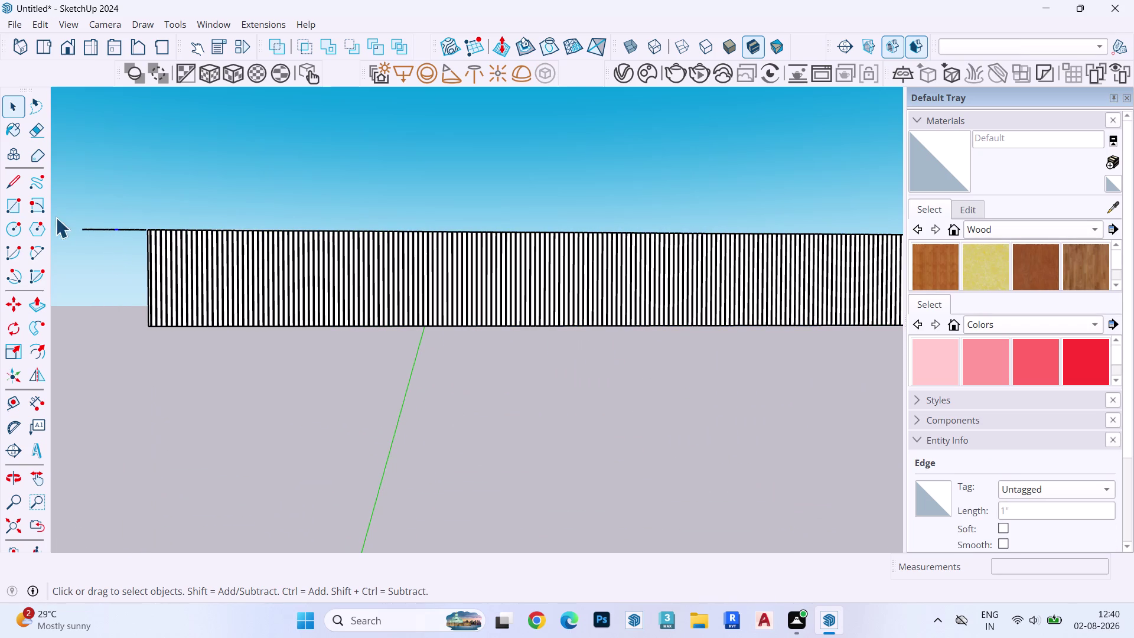
drag(68, 207, 143, 263)
key(Delete)
Box-select and delete the stray edge beside the wall.
scroll(up, 3)
scroll(down, 3)
scroll(up, 3)
scroll(down, 3)
scroll(up, 3)
scroll(up, 3)
drag(132, 211, 195, 253)
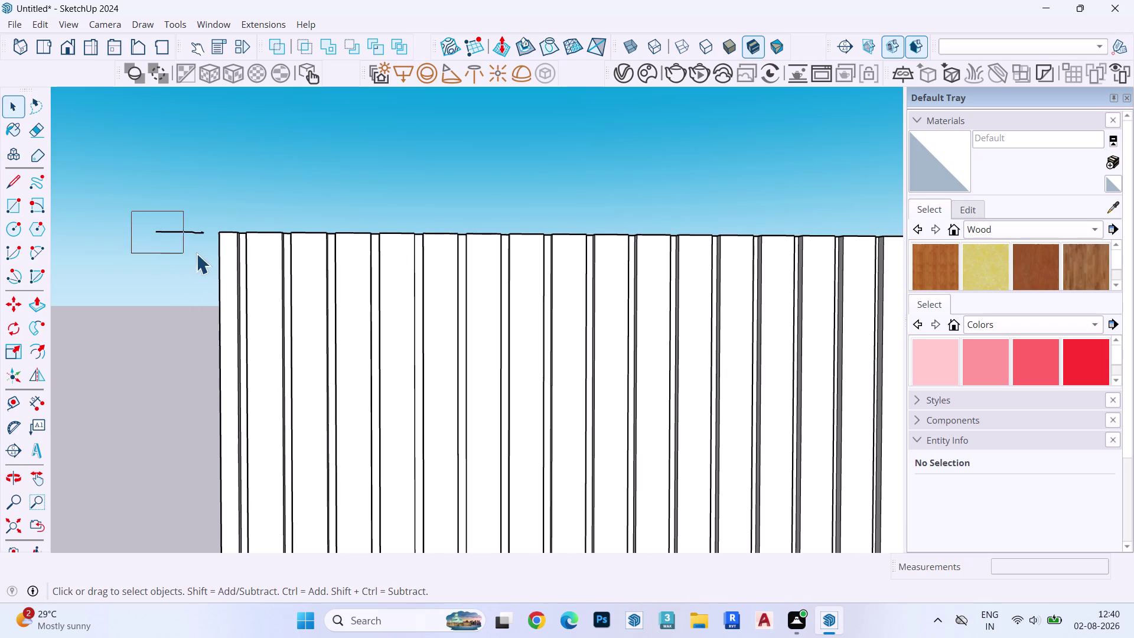
drag(195, 253, 210, 249)
key(Delete)
scroll(down, 3)
scroll(up, 3)
scroll(down, 3)
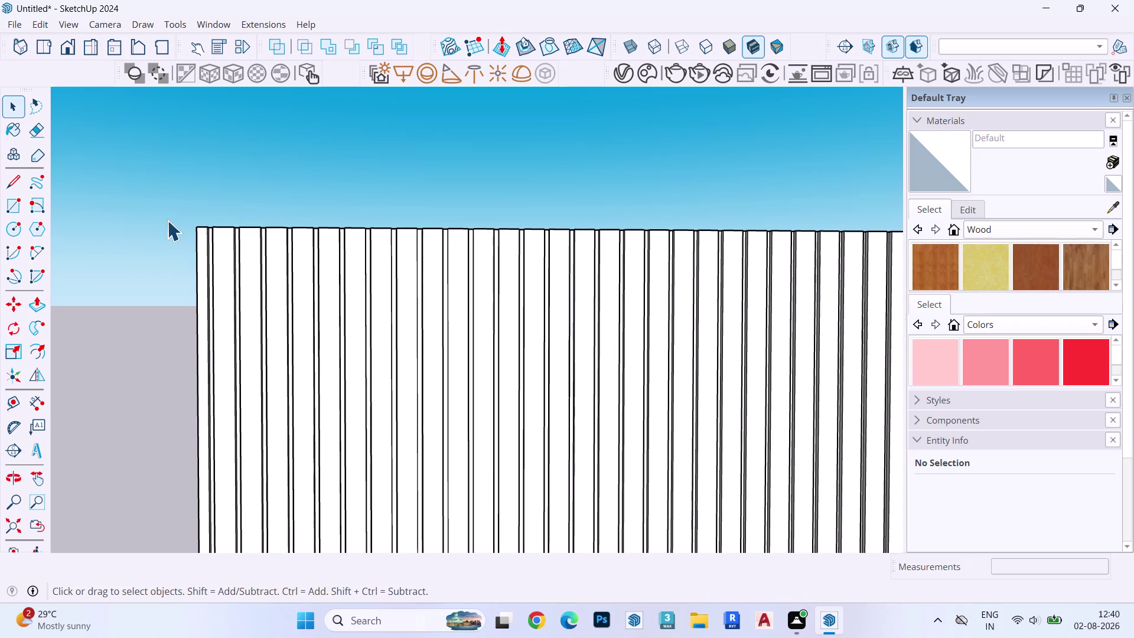
scroll(down, 3)
scroll(up, 3)
scroll(down, 3)
scroll(up, 3)
scroll(down, 3)
scroll(up, 3)
scroll(down, 3)
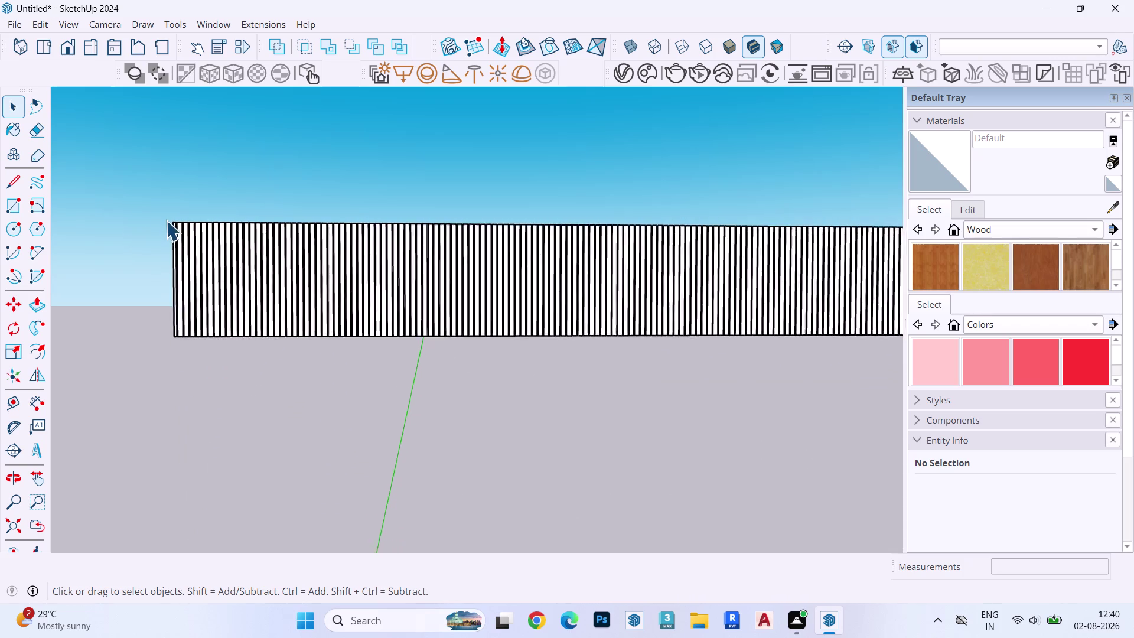
scroll(down, 3)
Move the fluted slat group from its top corner down onto the back wall's corner.
click(623, 265)
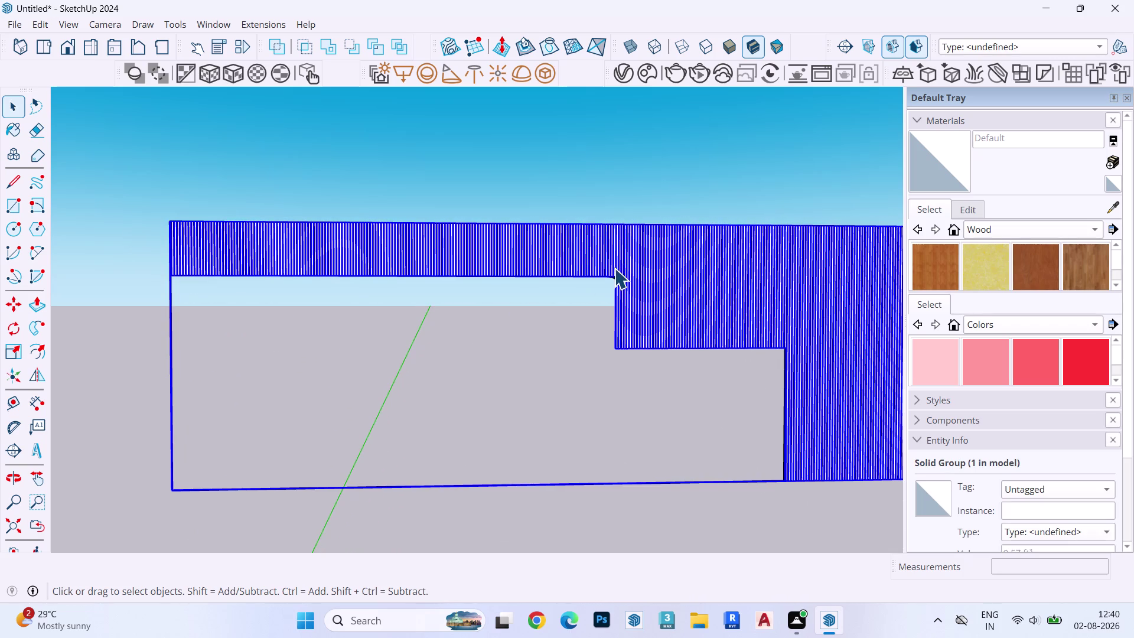
middle_drag(614, 268, 358, 264)
key(m)
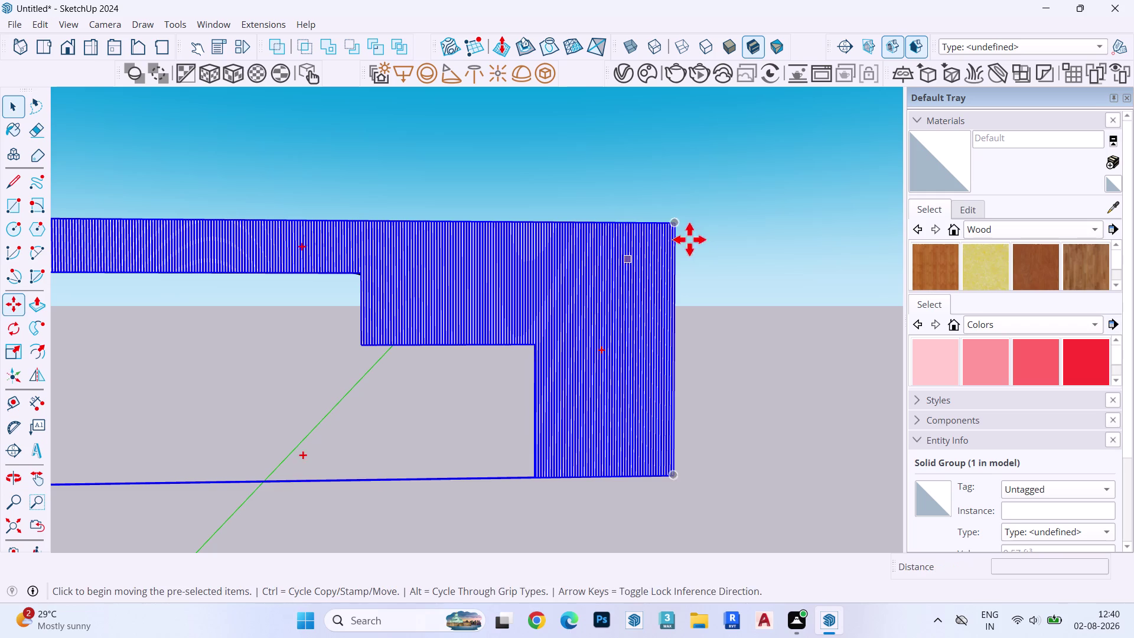
click(675, 224)
key(Up)
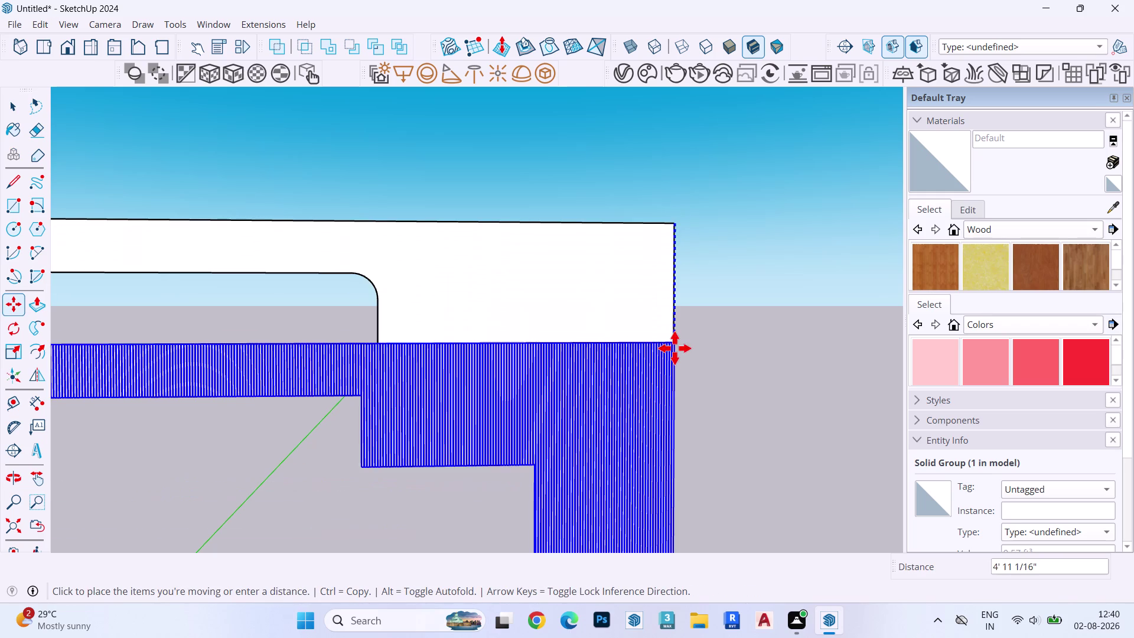
middle_drag(674, 348, 641, 114)
scroll(down, 3)
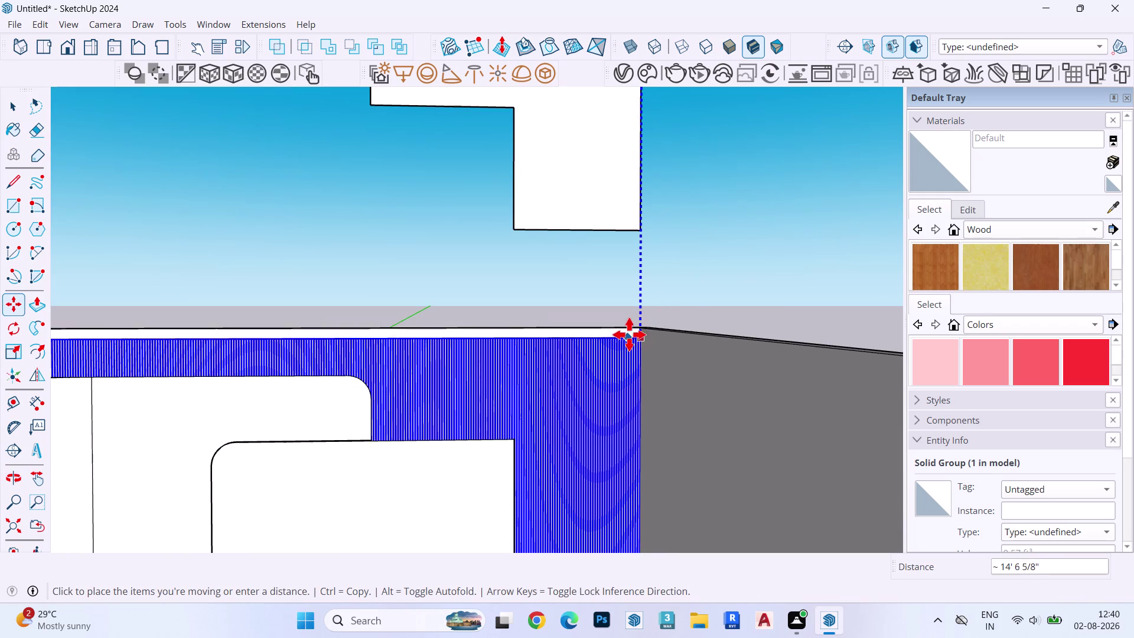
click(635, 328)
key(space)
scroll(down, 3)
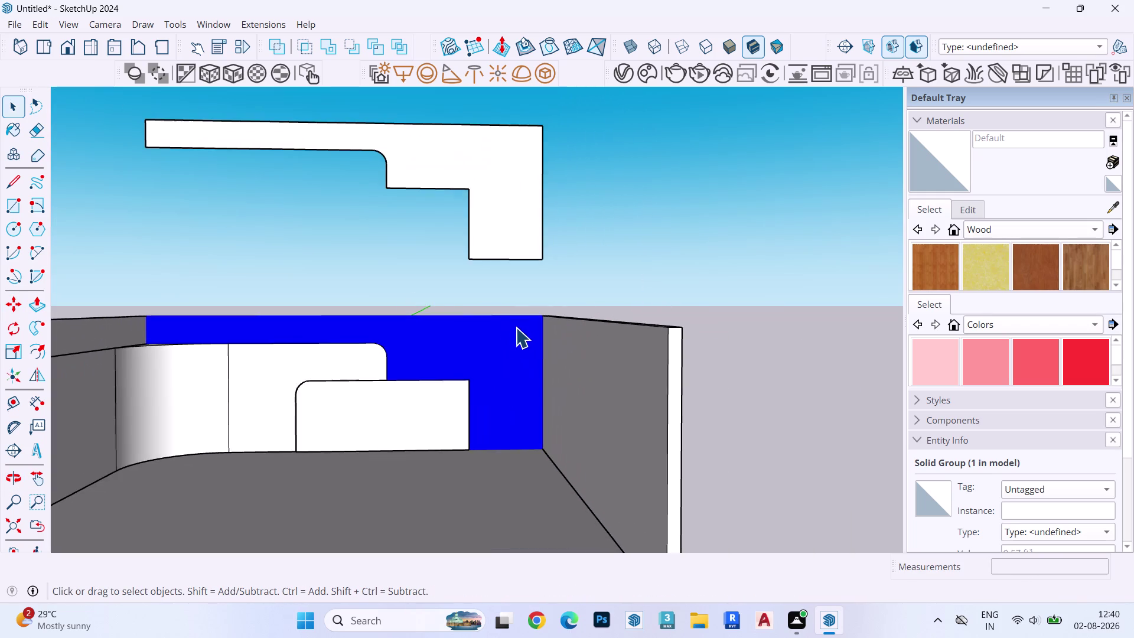
scroll(up, 3)
scroll(down, 3)
Open the slat panel group for editing and select a slat face.
scroll(up, 3)
double_click(511, 337)
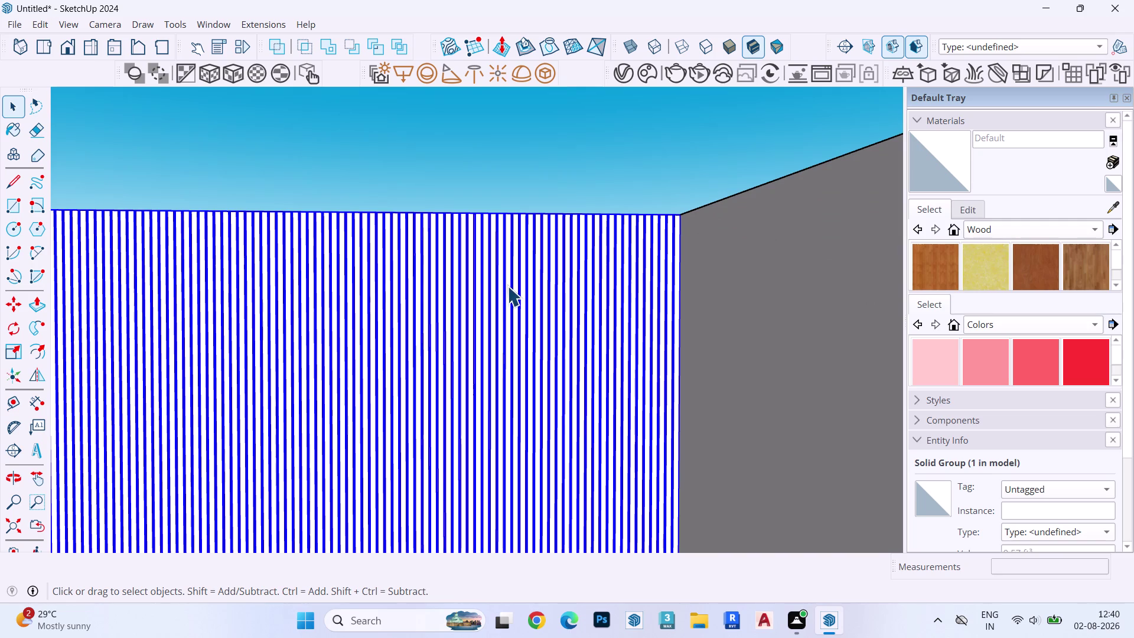
scroll(up, 3)
double_click(507, 282)
click(507, 281)
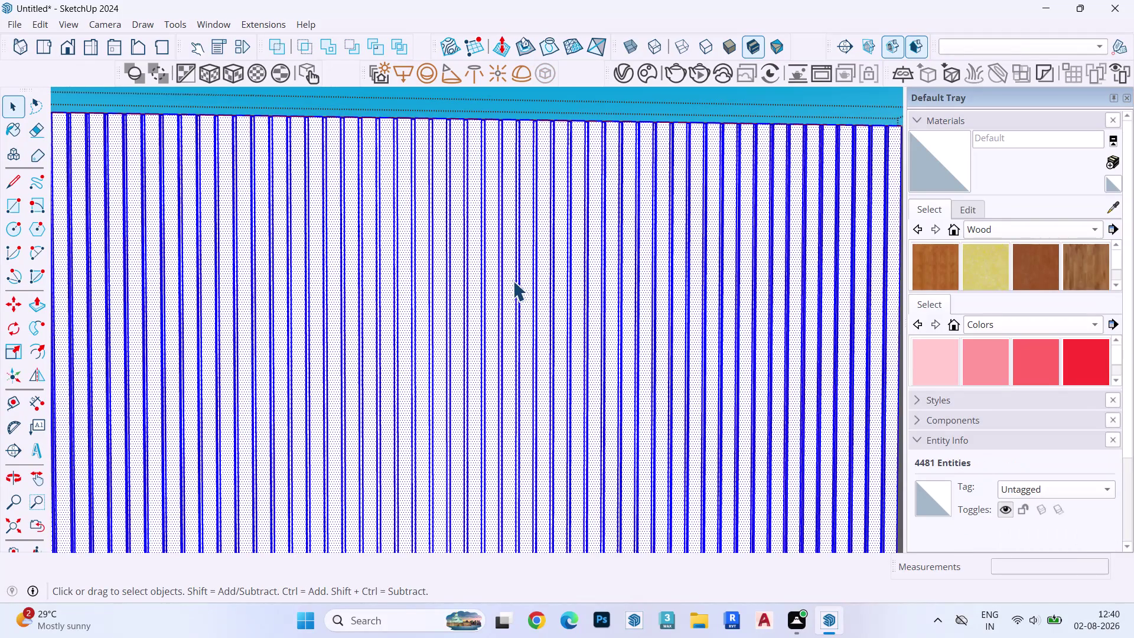
middle_drag(510, 284, 508, 368)
scroll(up, 3)
scroll(down, 3)
scroll(up, 3)
click(513, 172)
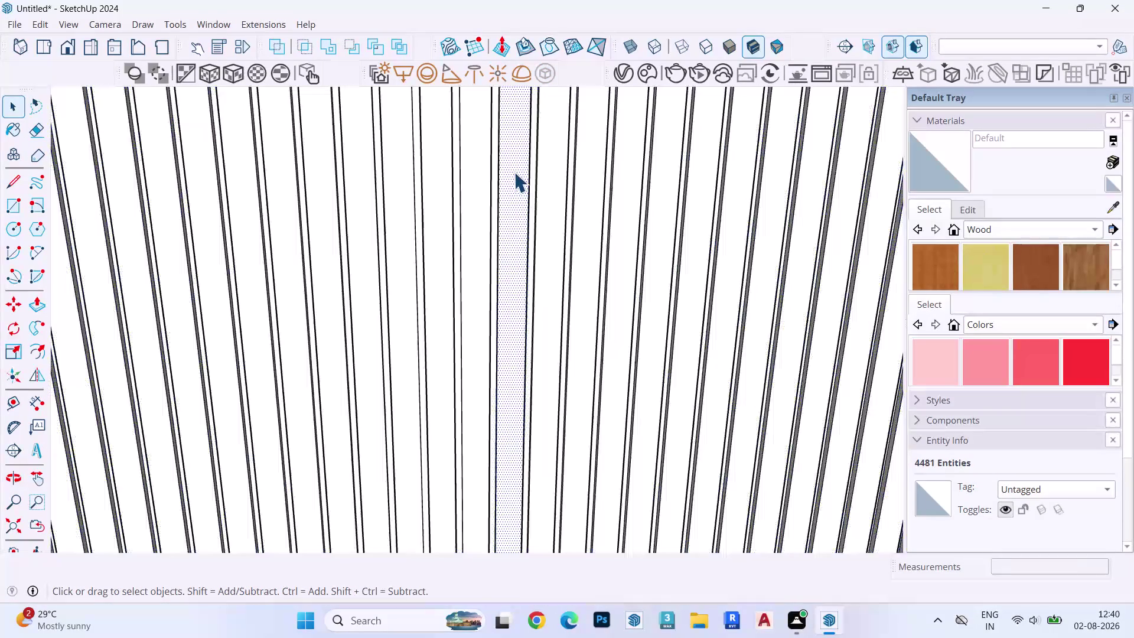
scroll(down, 3)
middle_drag(520, 180, 520, 325)
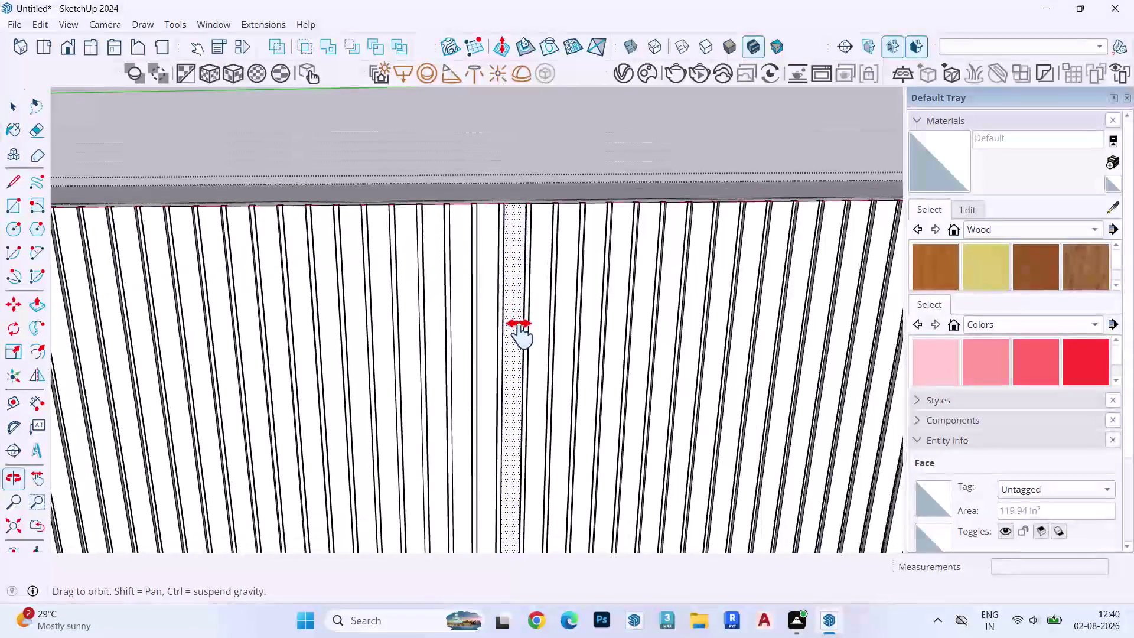
middle_drag(520, 324, 519, 339)
Try the Wood Floor material on one slat, then undo it.
click(1080, 277)
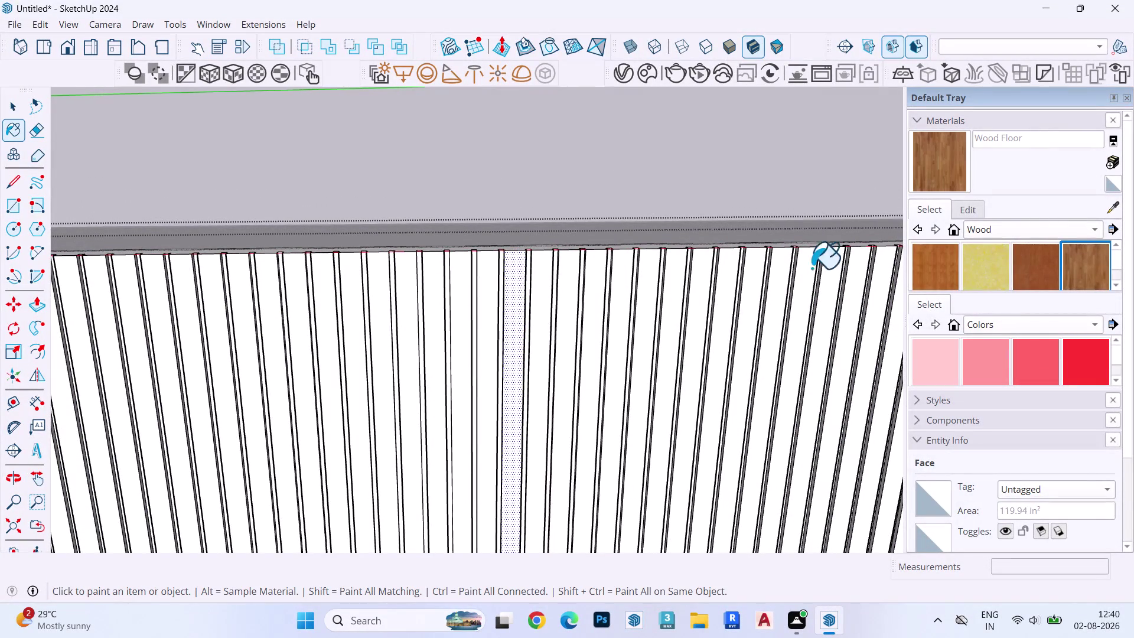
click(521, 274)
click(542, 280)
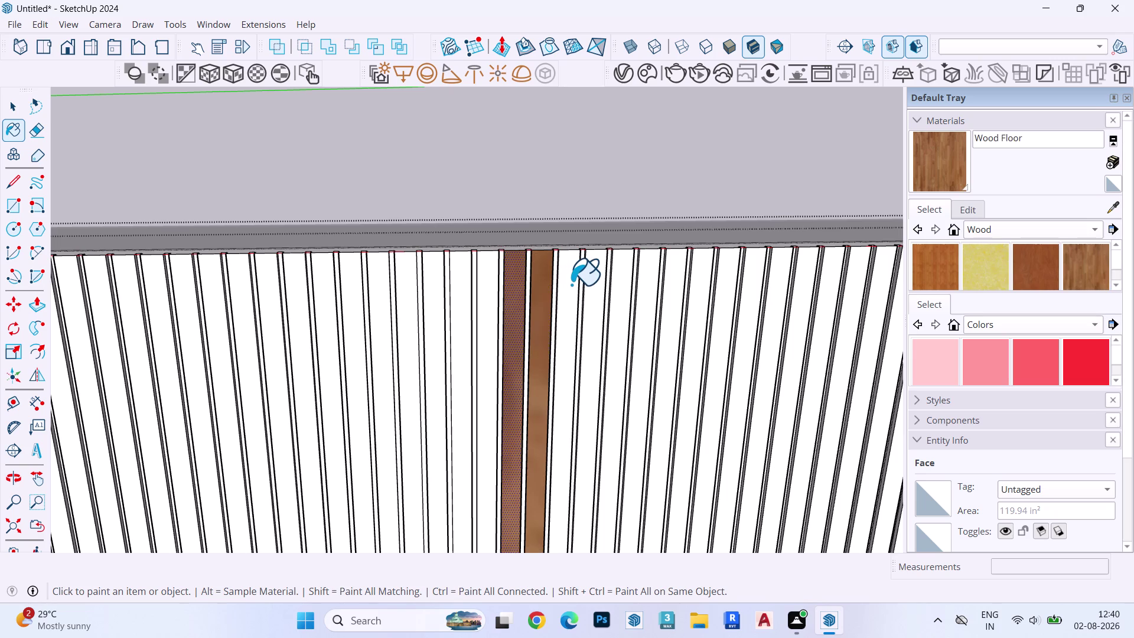
key(ctrl+z)
key(ctrl+z)
Paint all connected slats with Wood Cherry Original and exit the group.
scroll(down, 3)
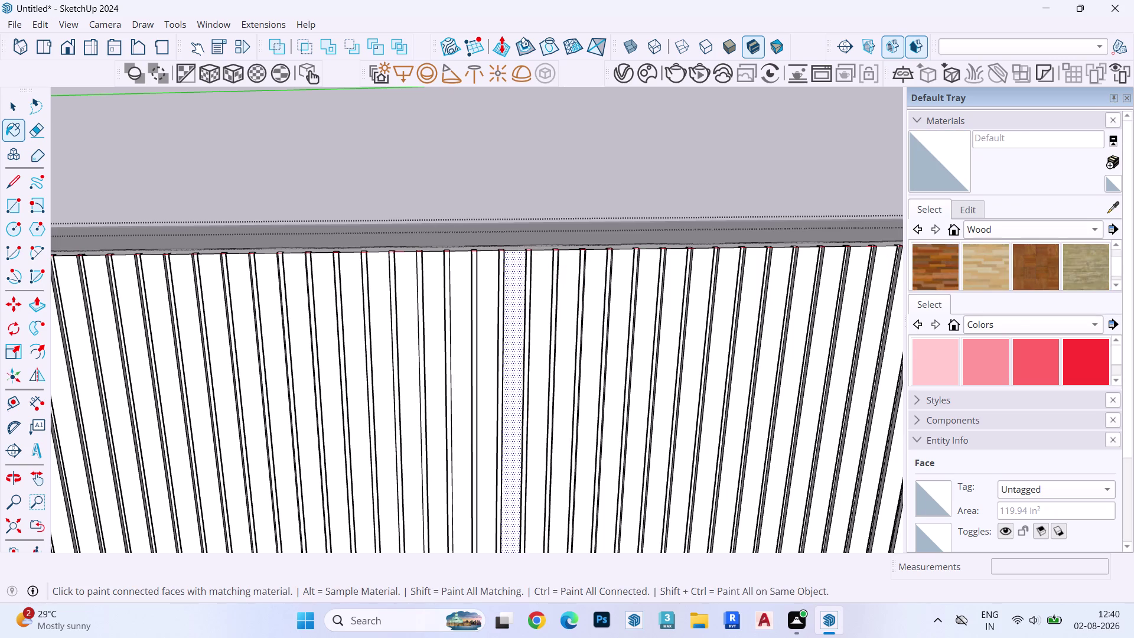
scroll(down, 3)
scroll(down, 3)
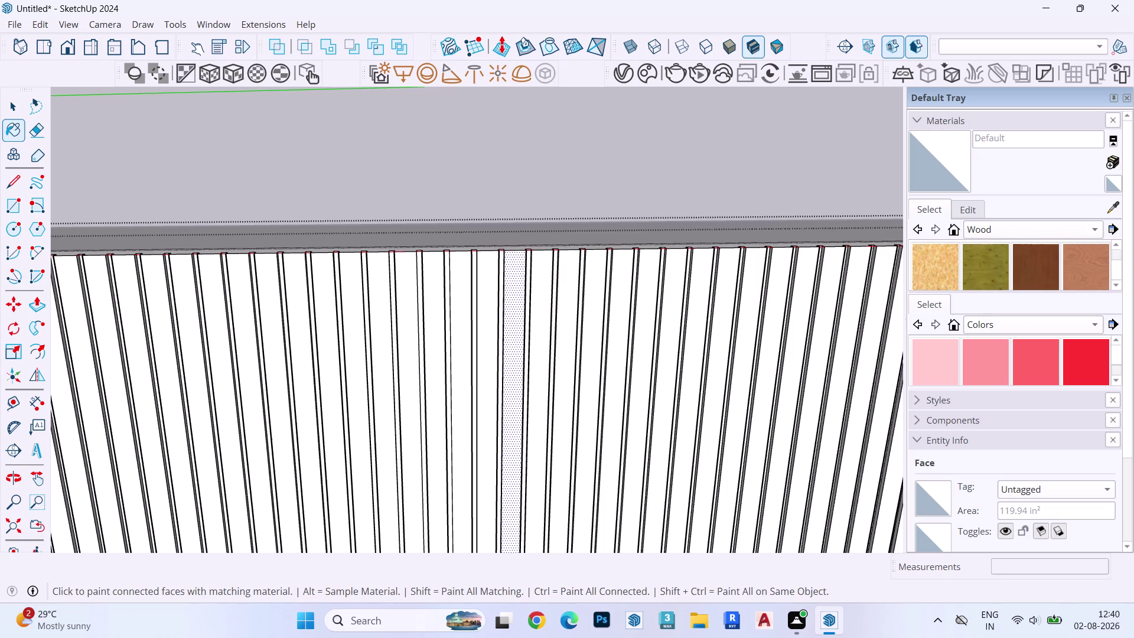
scroll(up, 3)
scroll(up, 3)
scroll(down, 3)
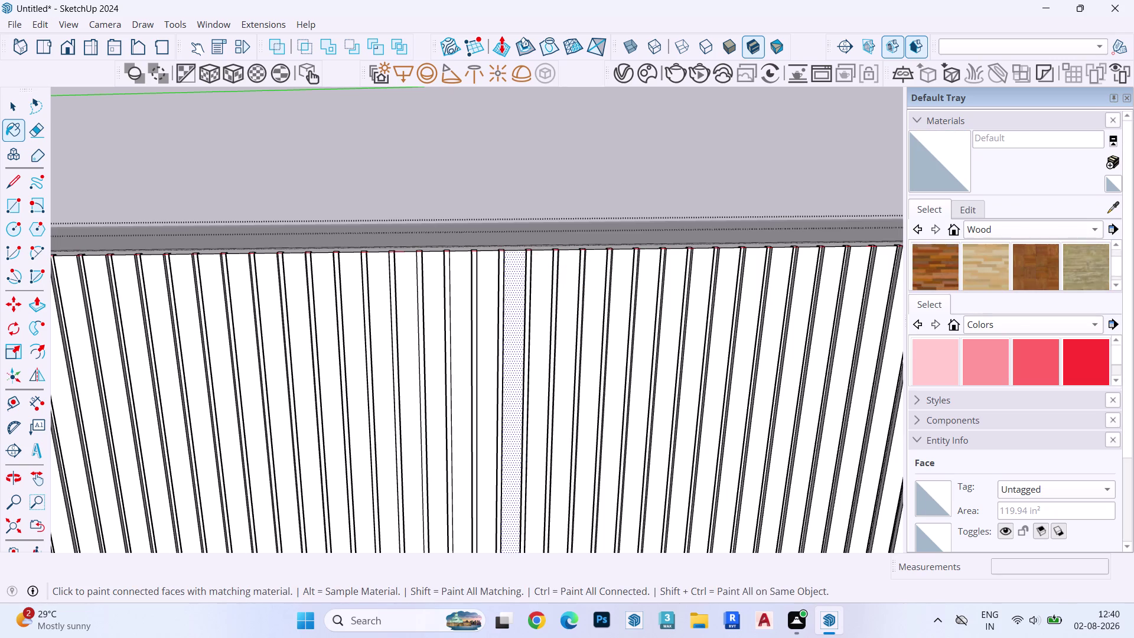
scroll(down, 3)
scroll(down, 3)
scroll(down, 3)
drag(1020, 269, 1016, 270)
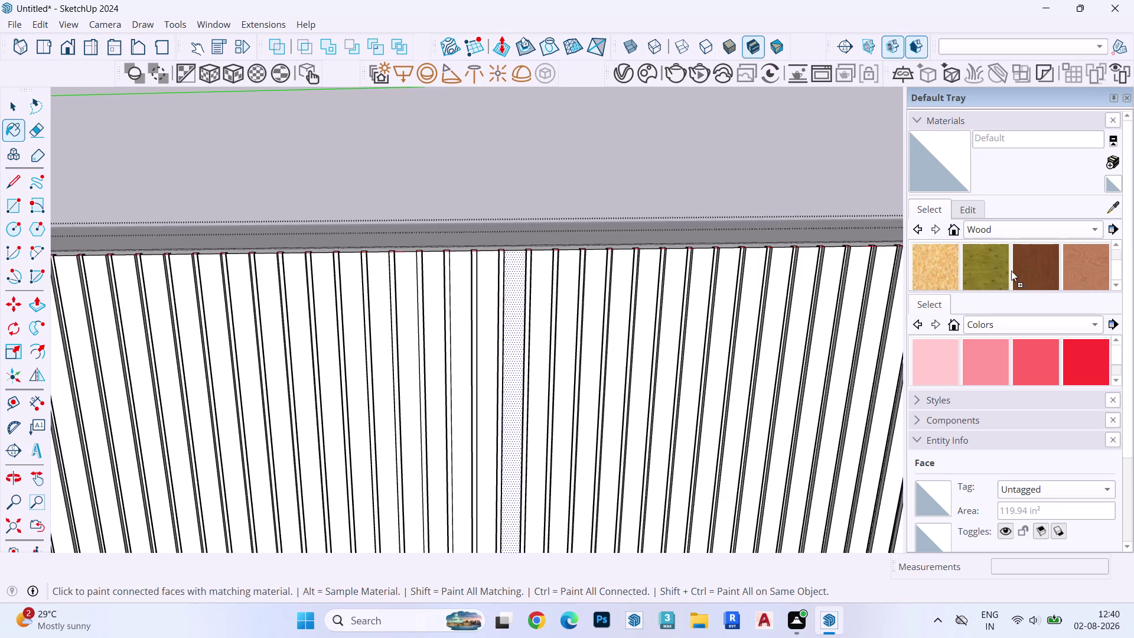
drag(1016, 270, 1011, 271)
click(623, 258)
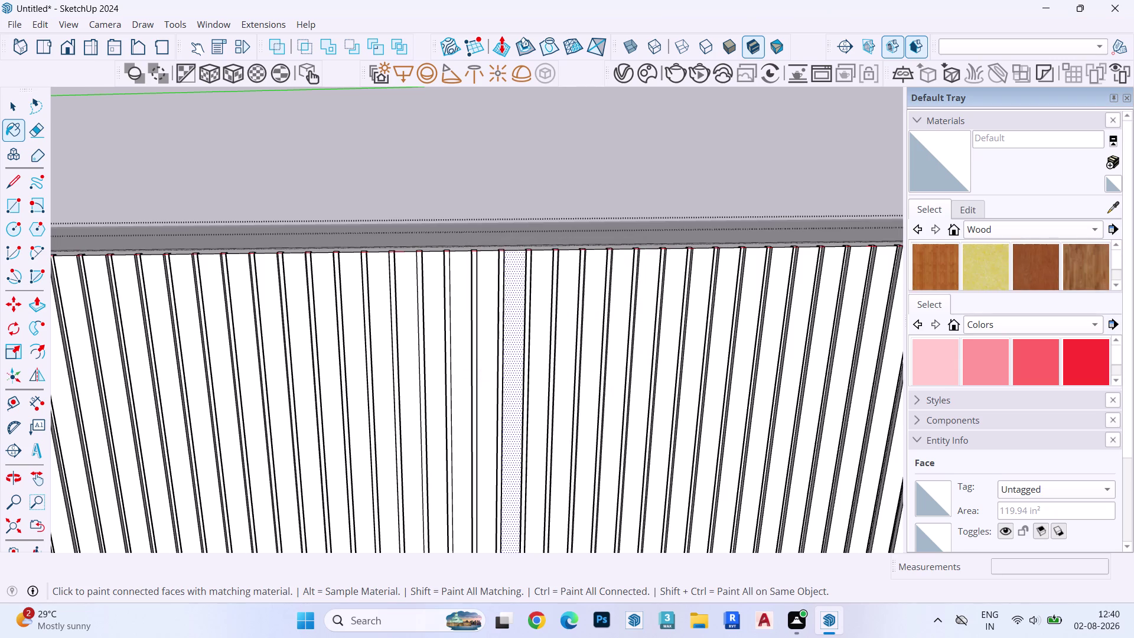
click(1054, 269)
click(521, 289)
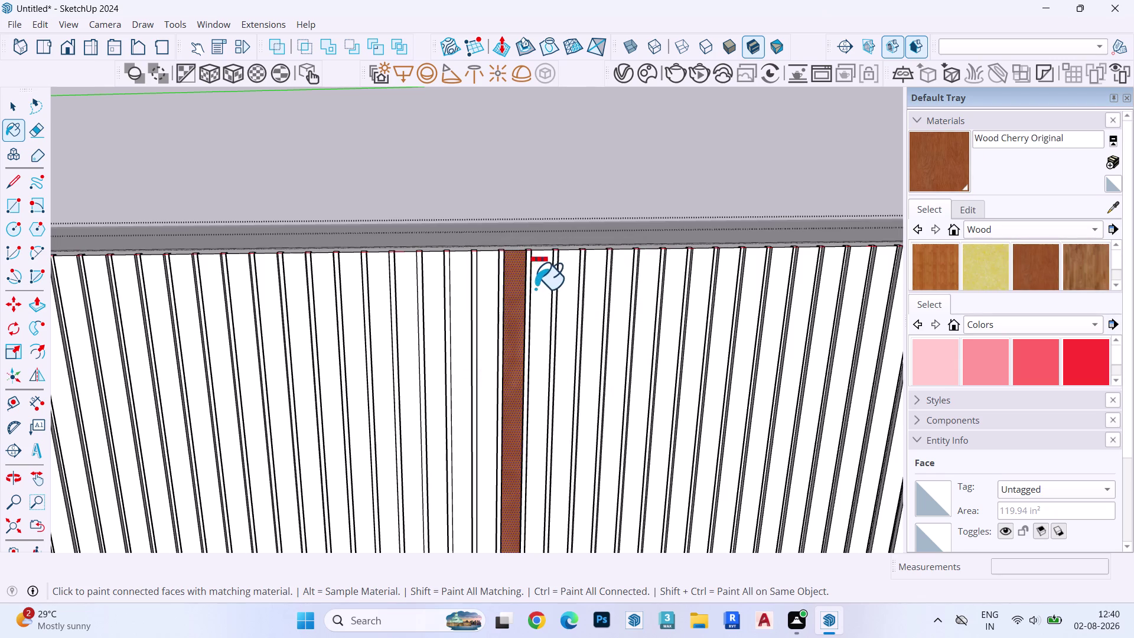
click(537, 288)
scroll(down, 3)
key(Escape)
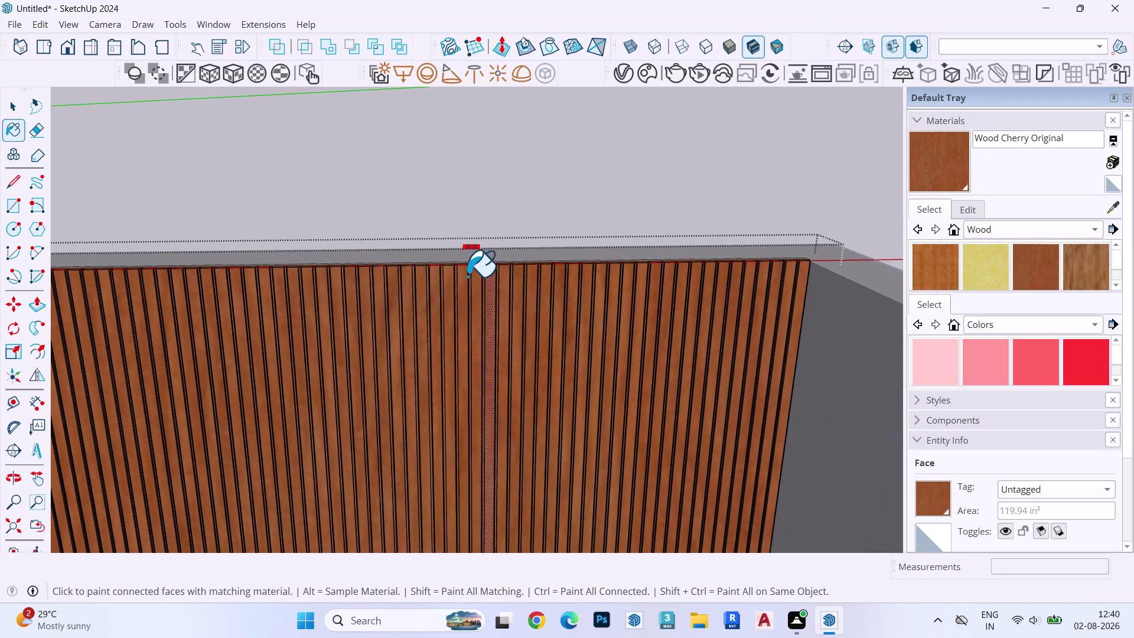
scroll(down, 3)
key(space)
key(Escape)
scroll(down, 3)
scroll(up, 3)
Orbit above the room and delete the floating L-shaped outline.
scroll(down, 3)
scroll(up, 3)
scroll(down, 3)
scroll(up, 3)
scroll(down, 3)
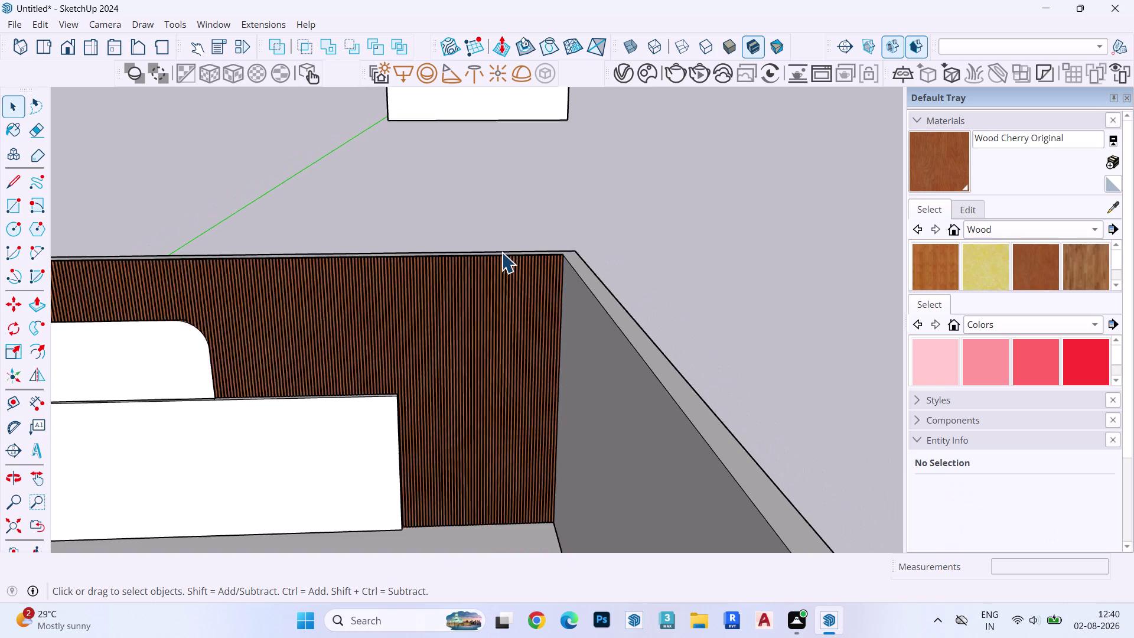
scroll(down, 3)
scroll(up, 3)
middle_drag(494, 333, 730, 246)
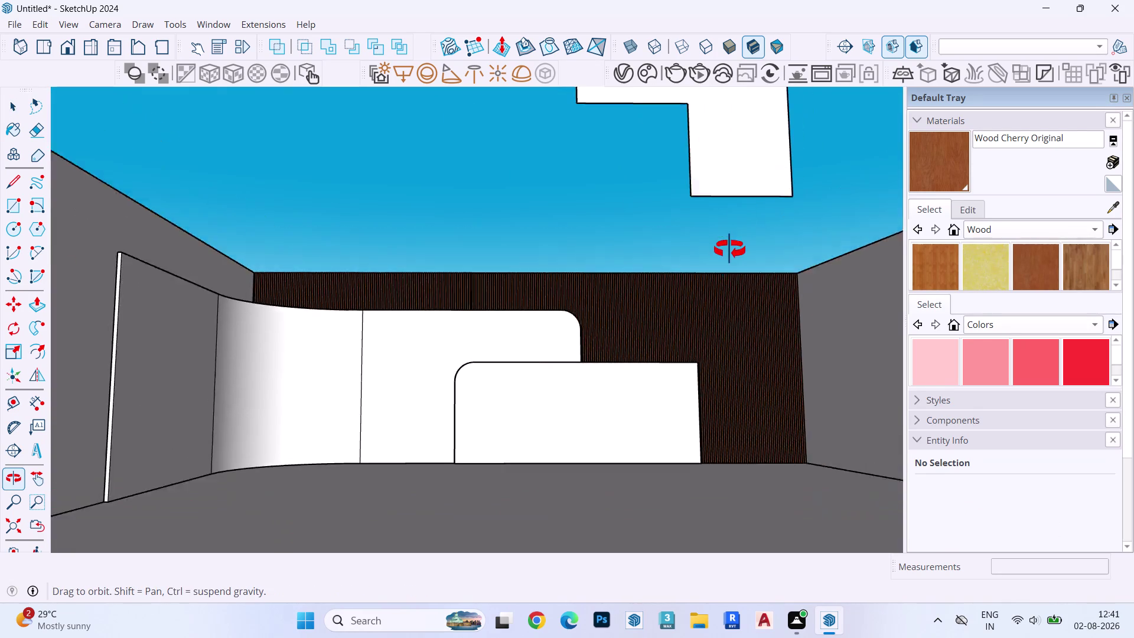
middle_drag(730, 247, 728, 256)
middle_drag(561, 297, 555, 272)
scroll(down, 3)
scroll(up, 3)
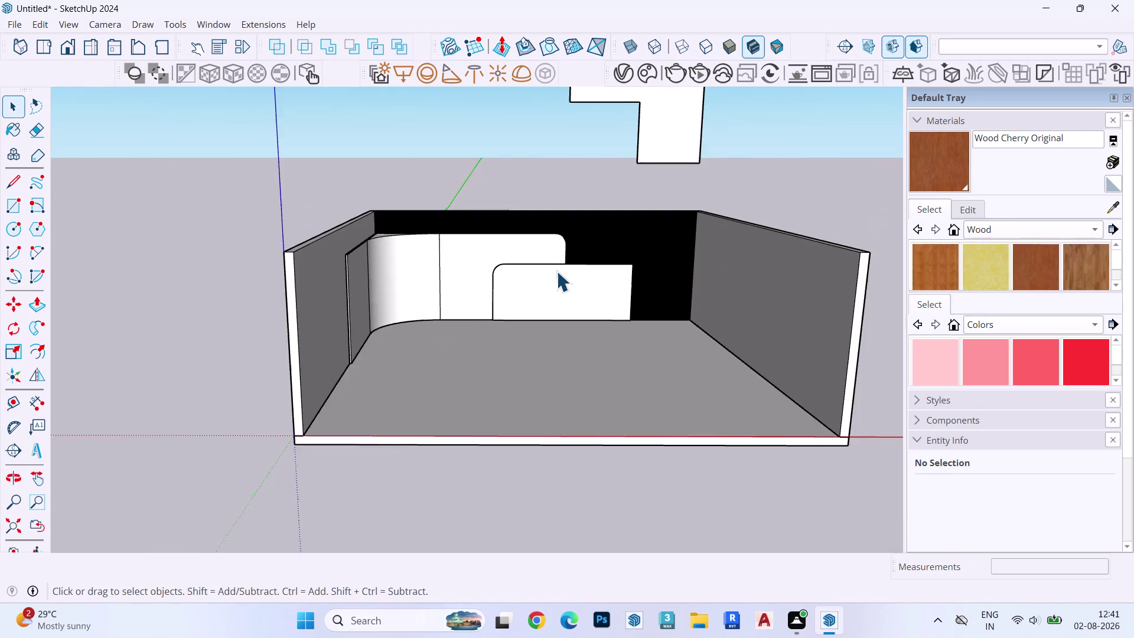
middle_drag(556, 268, 546, 398)
triple_click(631, 218)
double_click(631, 218)
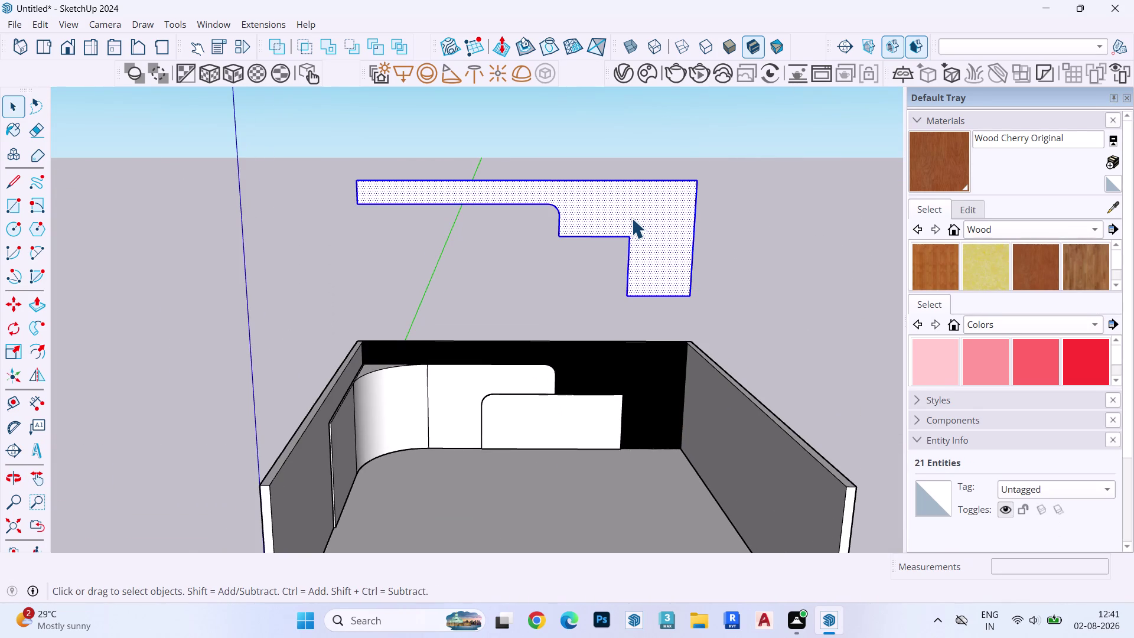
key(Delete)
Inside the slat group, paint two narrow slat faces with Wood Board Cork.
scroll(down, 3)
scroll(up, 3)
scroll(down, 3)
scroll(up, 3)
scroll(down, 3)
scroll(up, 3)
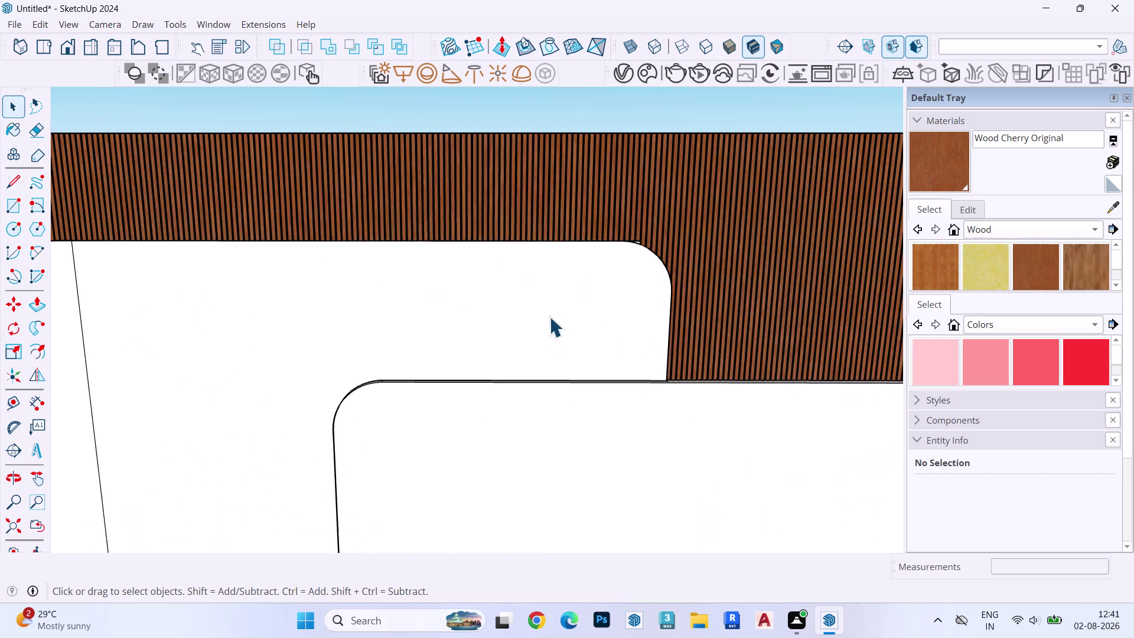
scroll(up, 3)
middle_drag(547, 306, 512, 524)
scroll(up, 3)
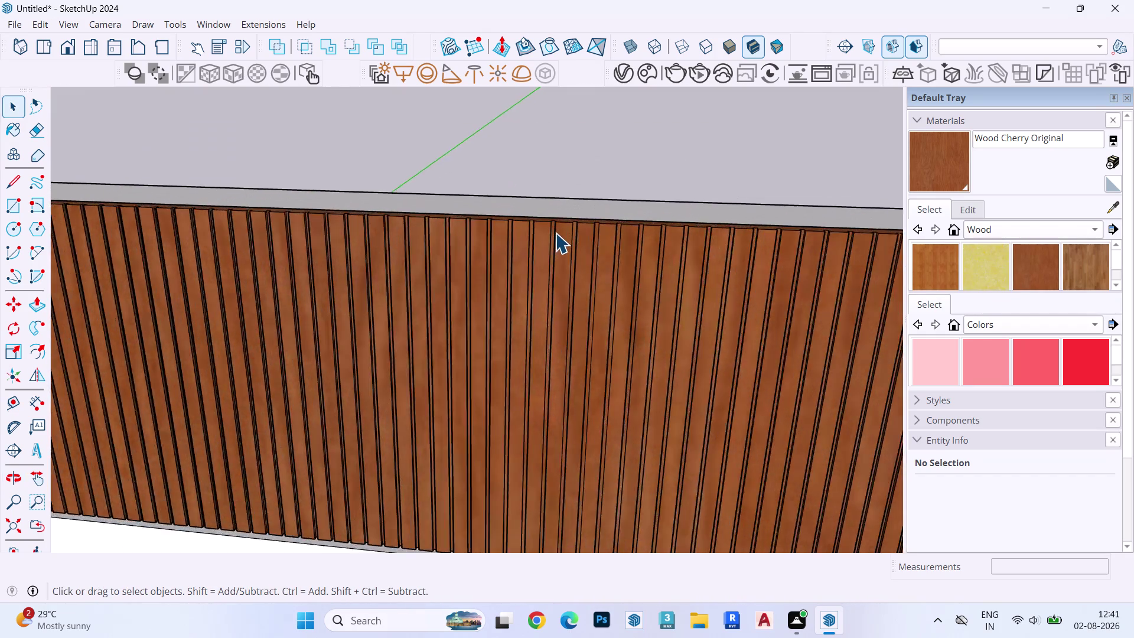
scroll(up, 3)
double_click(550, 225)
click(549, 221)
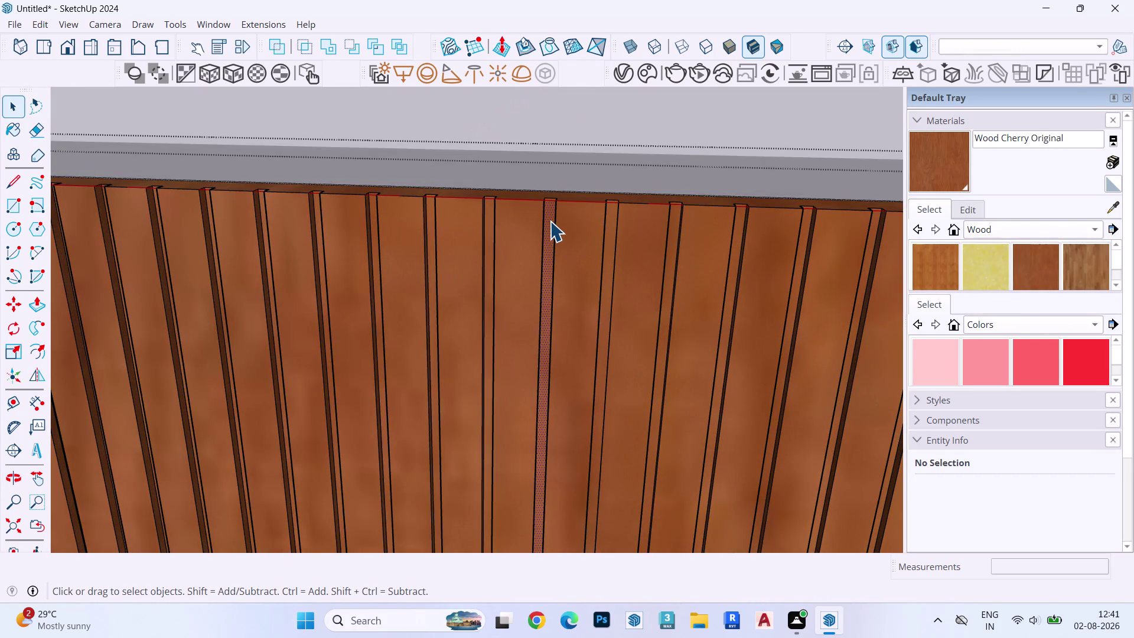
click(979, 269)
scroll(up, 3)
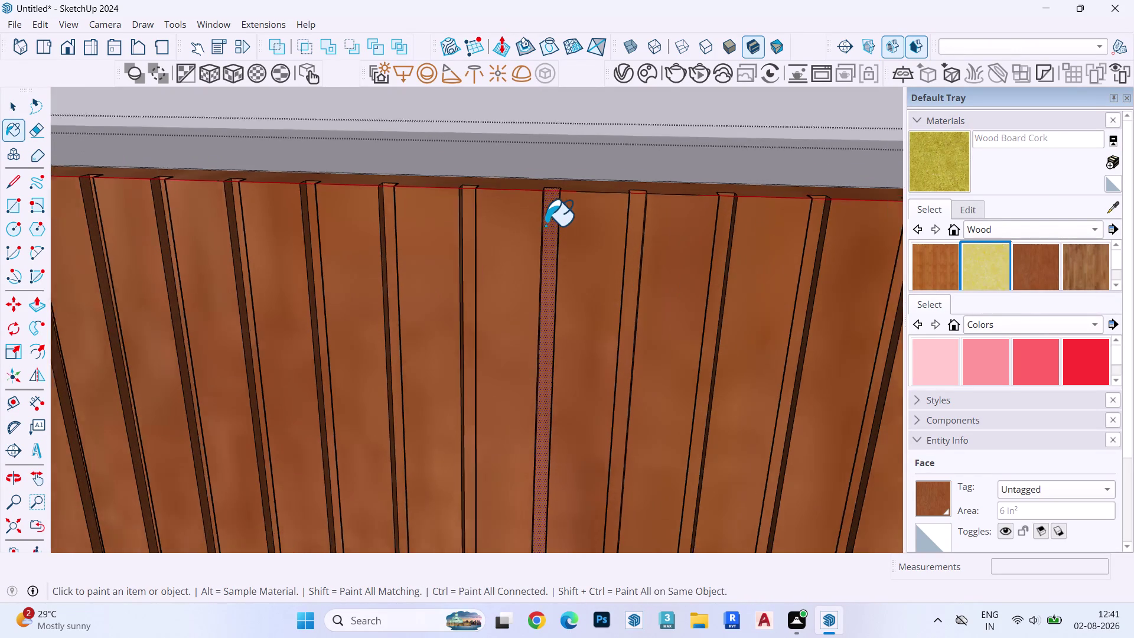
click(544, 223)
click(454, 209)
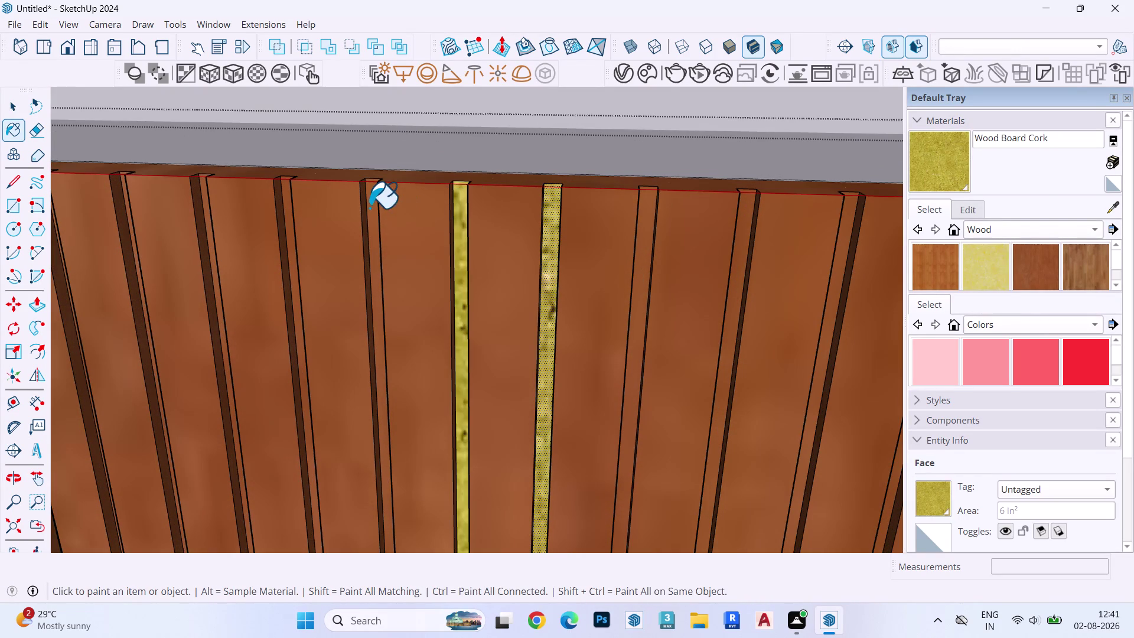
click(370, 203)
Review the painted wall and undo the cork trial, restoring cherry slats.
scroll(down, 3)
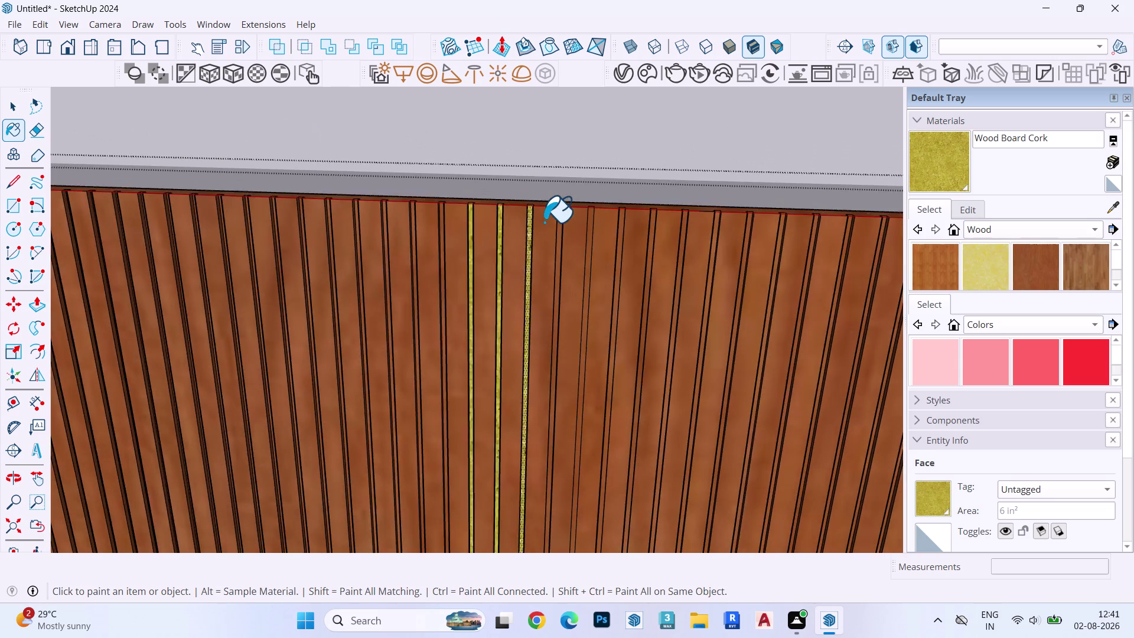
scroll(down, 3)
scroll(up, 3)
scroll(down, 3)
scroll(up, 3)
scroll(down, 3)
middle_drag(608, 317, 731, 201)
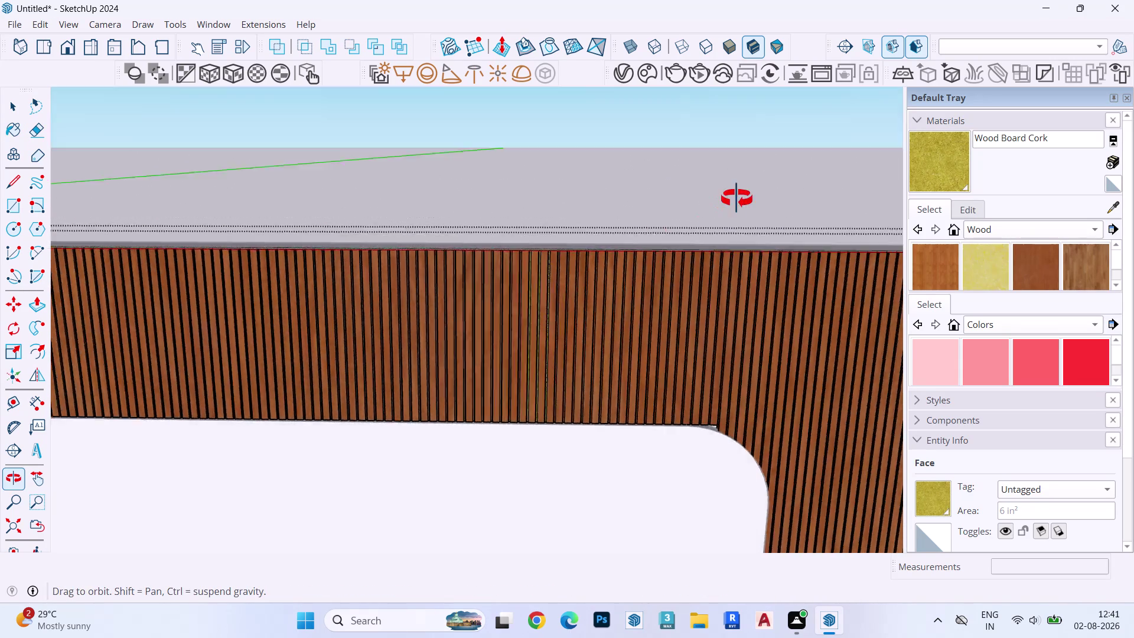
middle_drag(732, 201, 641, 235)
scroll(up, 3)
scroll(down, 3)
scroll(up, 3)
key(ctrl+z)
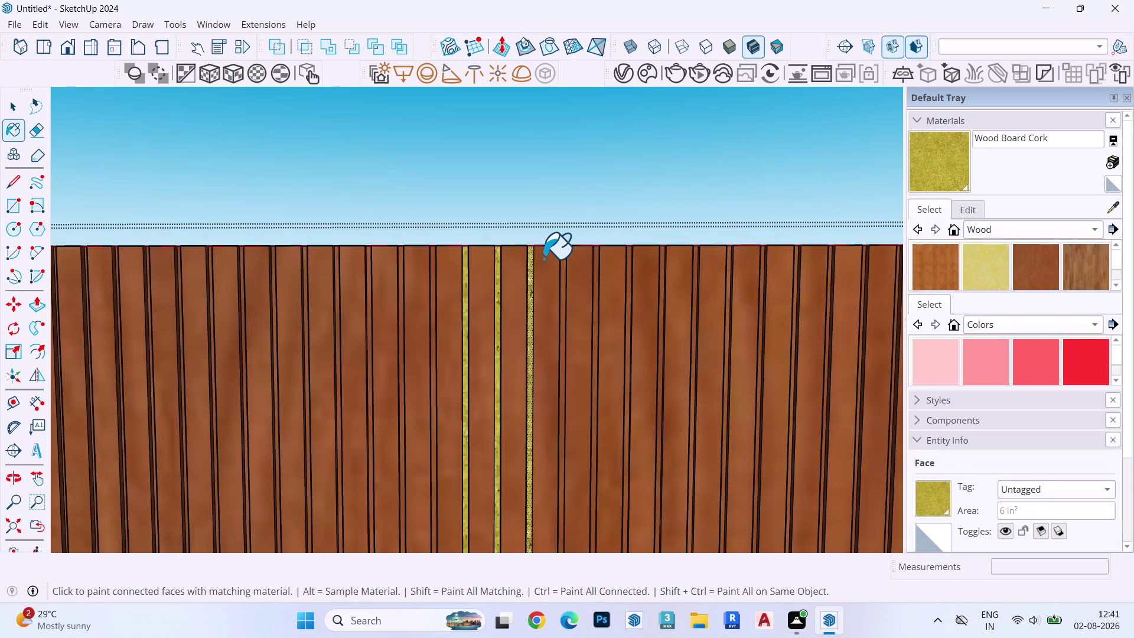
key(ctrl+z)
key(ctrl+z)
Leave the Paint Bucket and zoom out to view the whole room.
scroll(down, 3)
key(space)
scroll(down, 3)
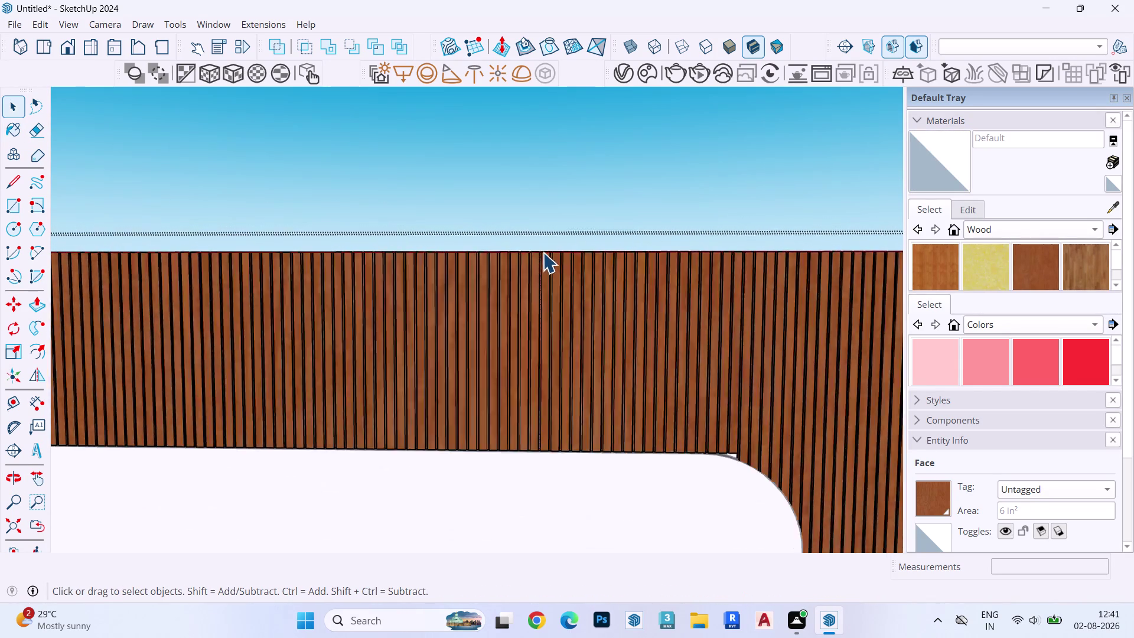
scroll(down, 3)
scroll(up, 3)
scroll(down, 3)
scroll(up, 3)
scroll(down, 3)
key(grave)
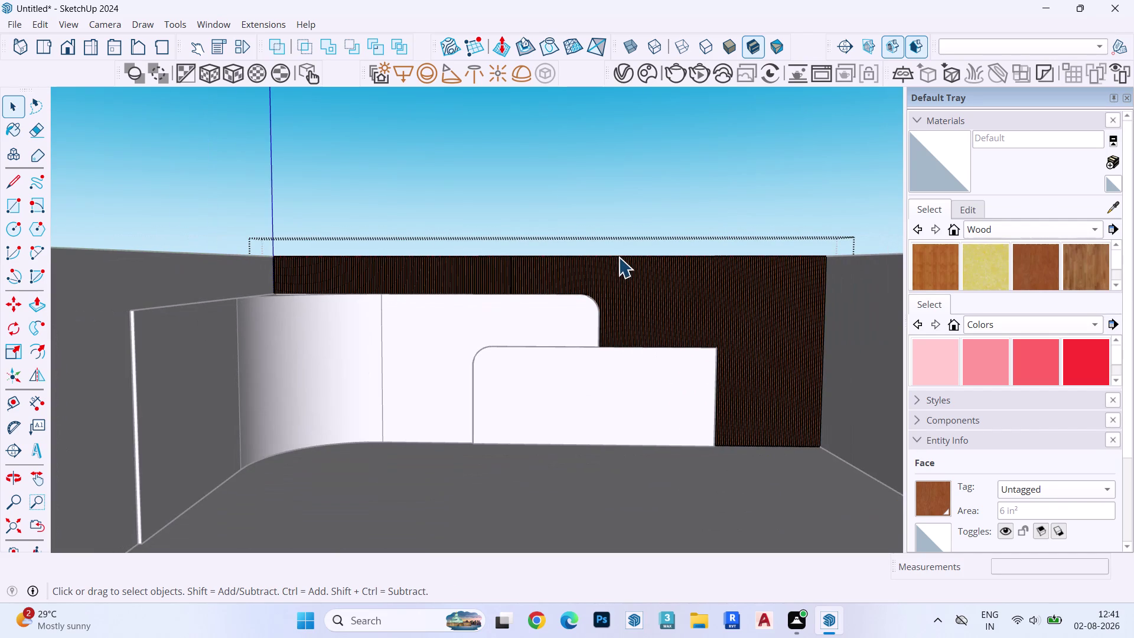
key(grave)
key(Escape)
key(Escape)
key(Escape)
scroll(down, 3)
middle_drag(612, 288, 607, 329)
key(Escape)
scroll(up, 3)
middle_drag(568, 335, 598, 293)
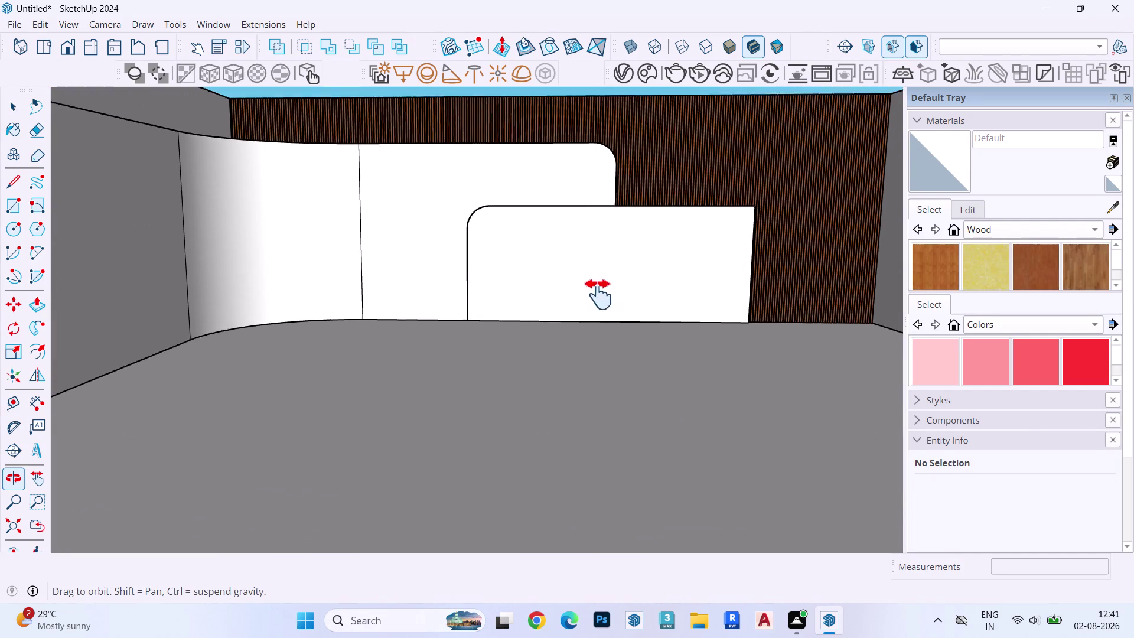
middle_drag(598, 292, 599, 294)
scroll(up, 3)
middle_drag(700, 258, 704, 213)
scroll(down, 3)
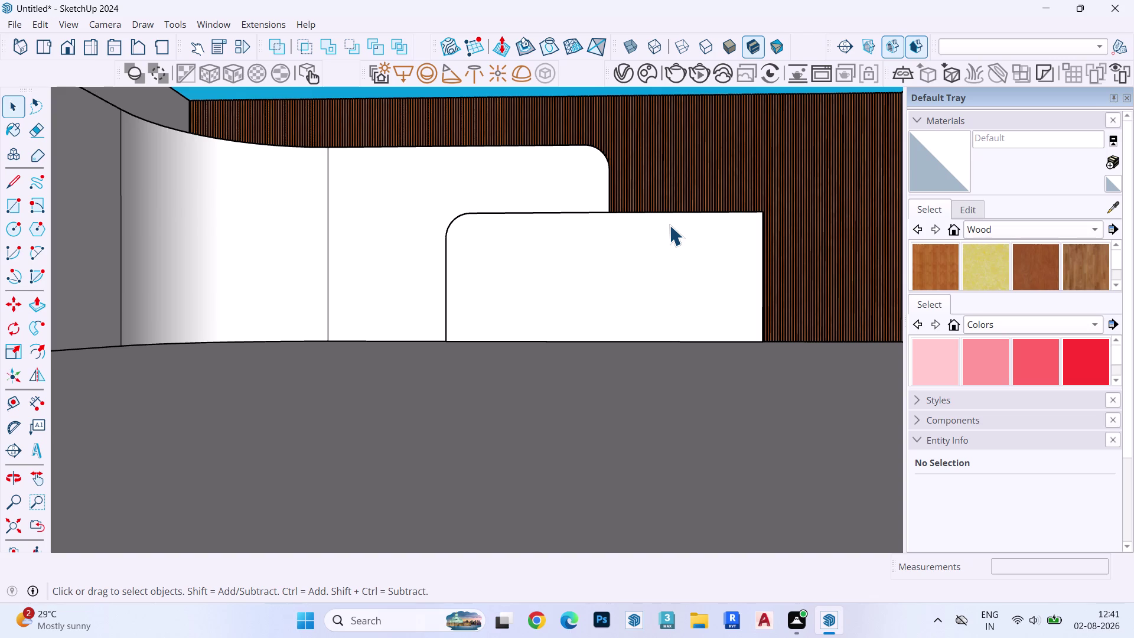
scroll(down, 3)
middle_drag(587, 261, 606, 345)
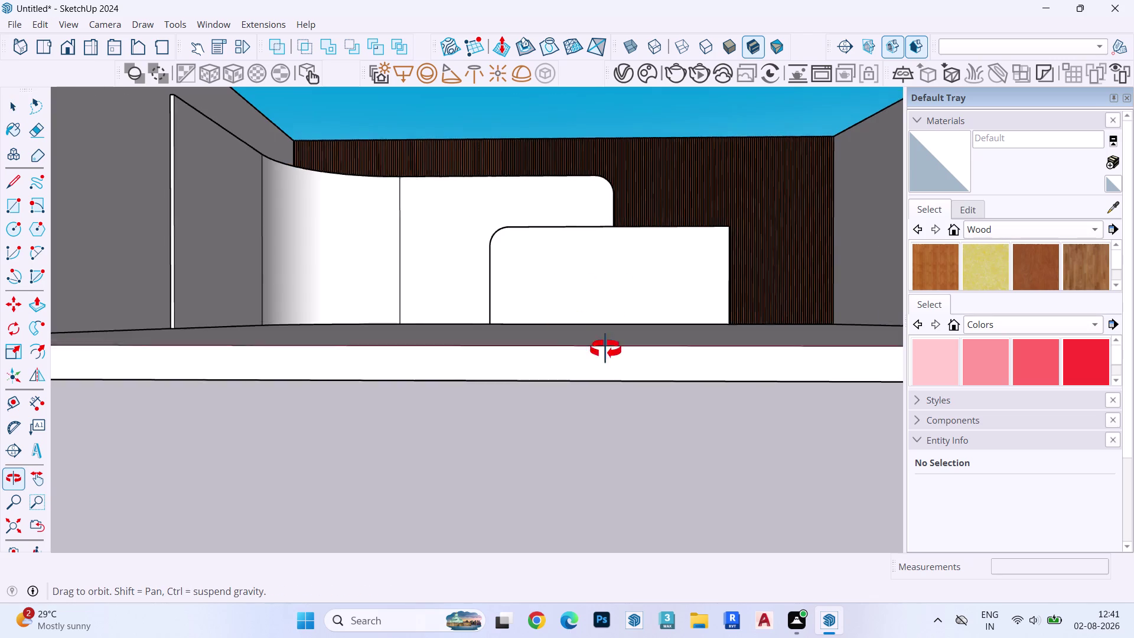
middle_drag(606, 344, 604, 382)
scroll(down, 3)
middle_drag(591, 382, 576, 329)
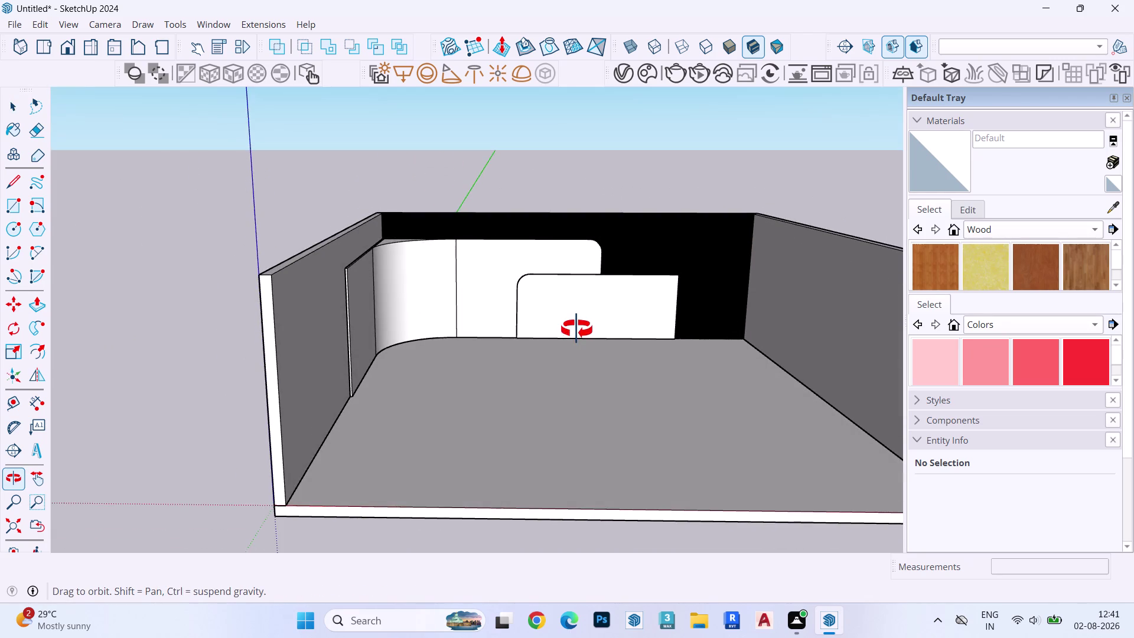
middle_drag(576, 329, 388, 286)
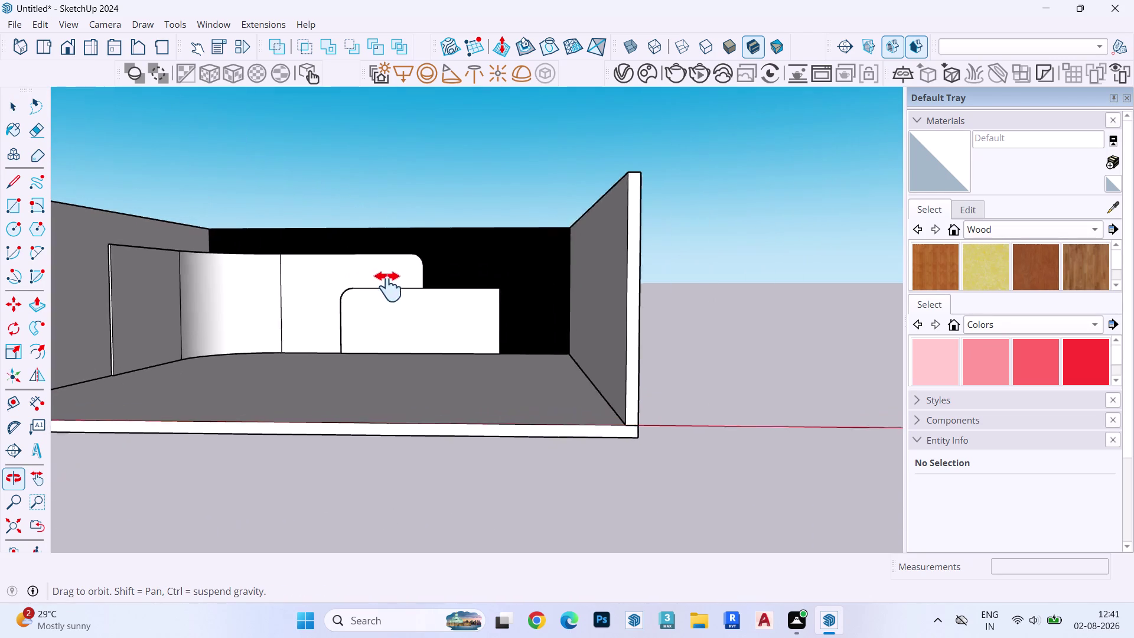
middle_drag(388, 286, 531, 291)
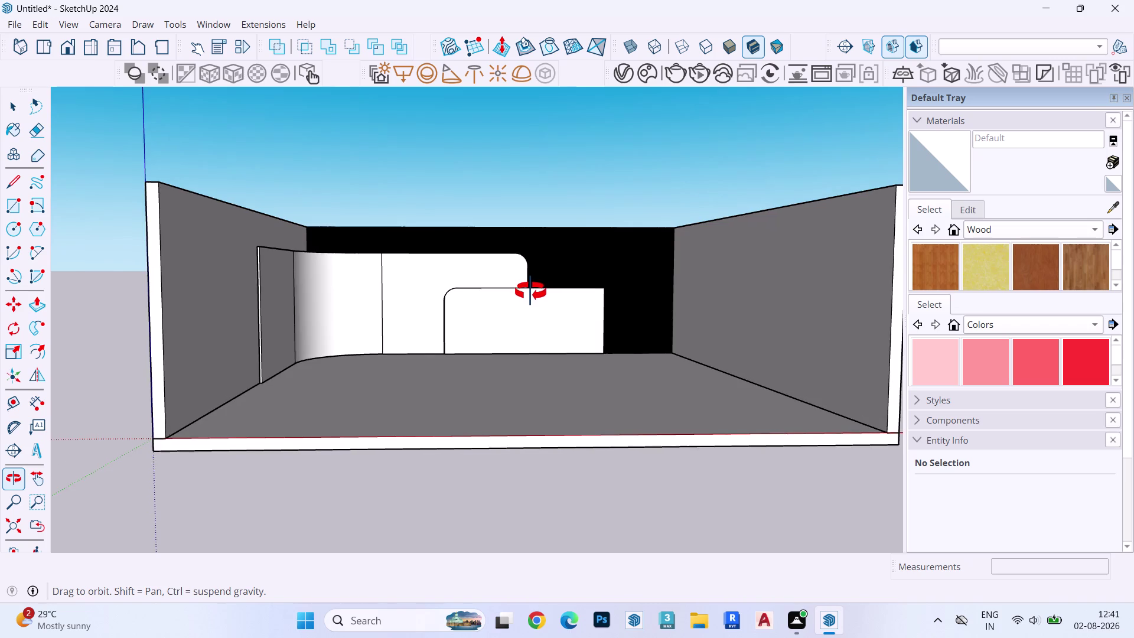
middle_drag(531, 291, 515, 380)
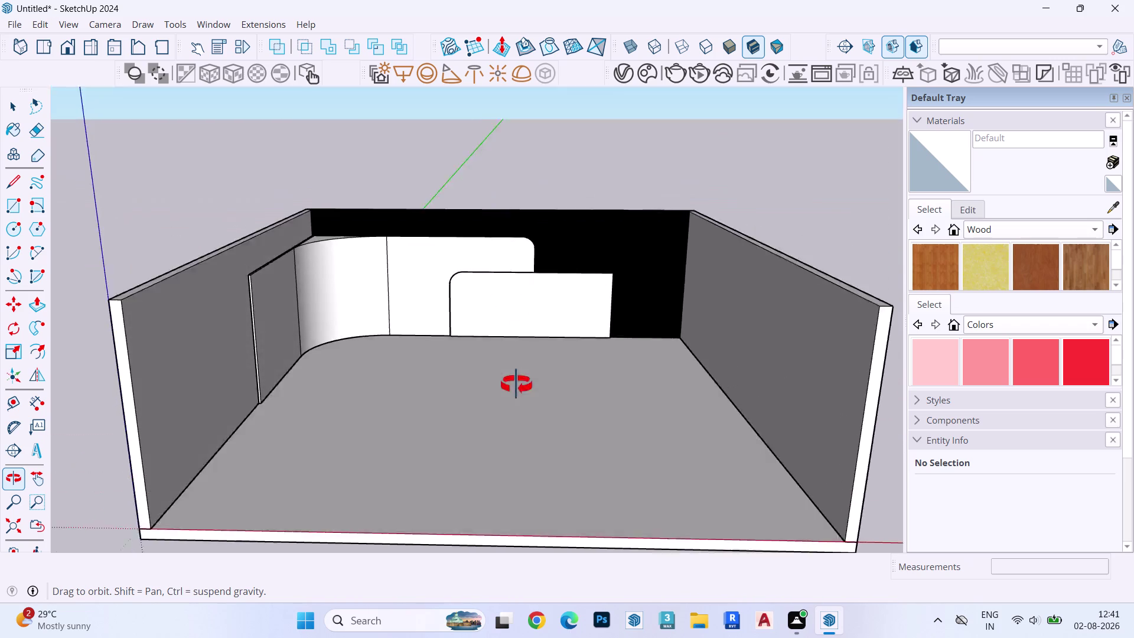
Push the floor slab's front face inward to a recessed position.
middle_drag(515, 380, 474, 240)
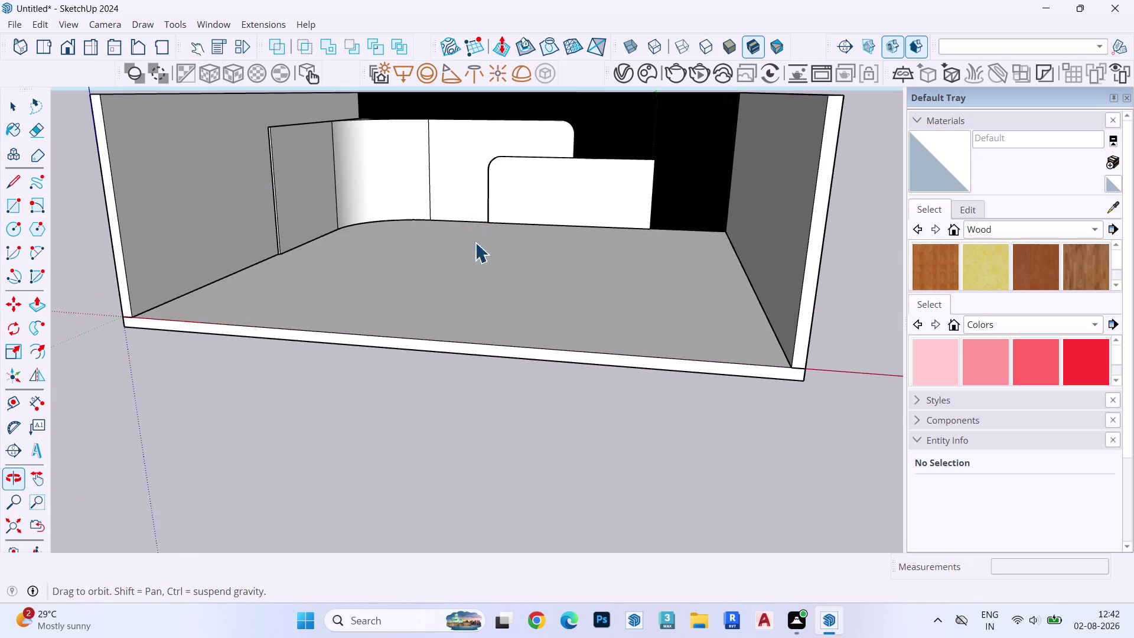
double_click(462, 348)
click(468, 345)
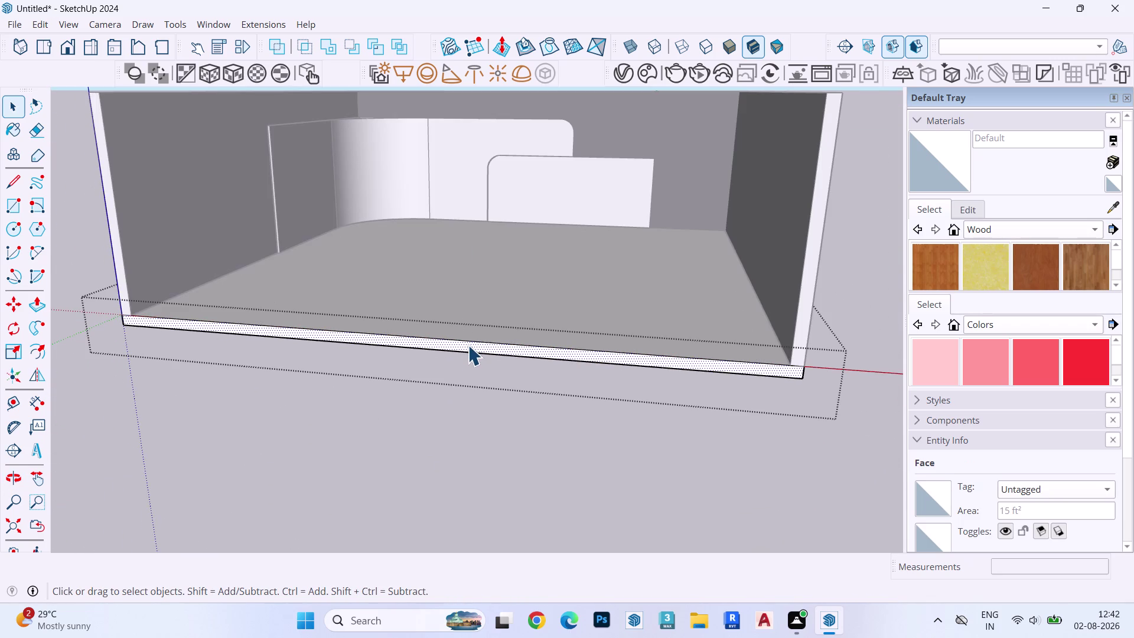
key(p)
click(468, 345)
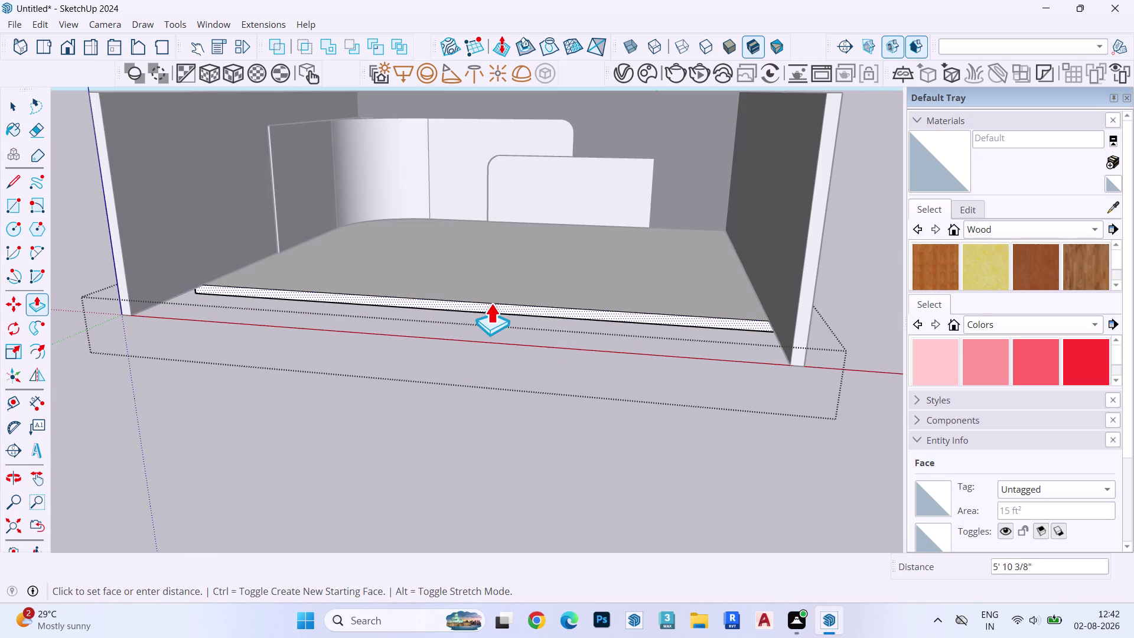
click(491, 303)
key(space)
Move both side walls' front ends back flush with the slab front.
double_click(814, 218)
click(817, 221)
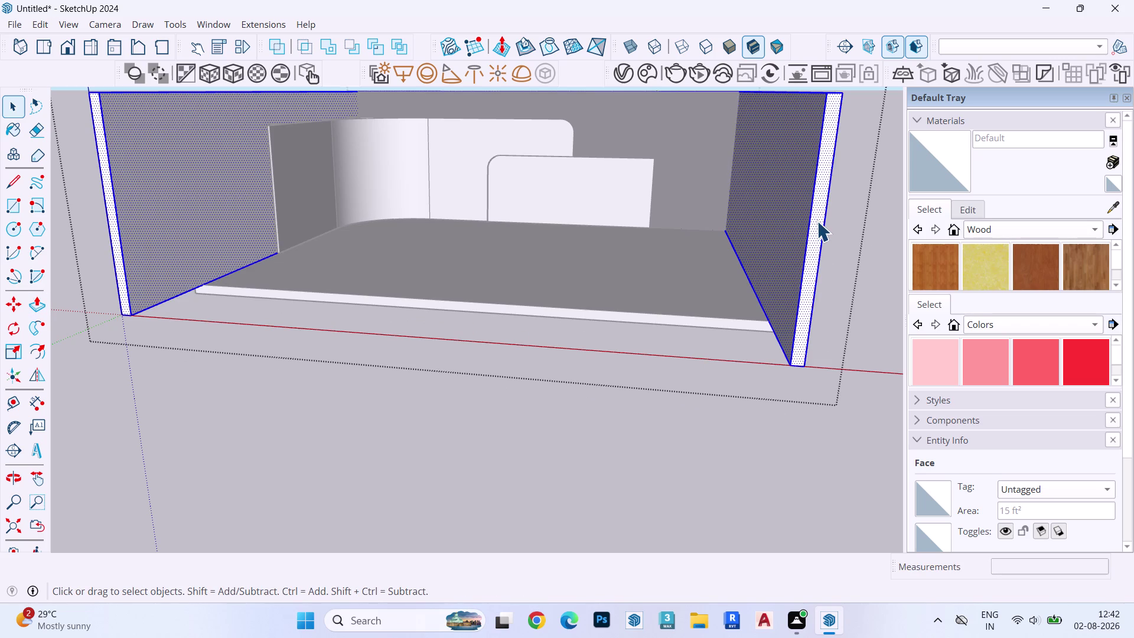
key(p)
double_click(817, 221)
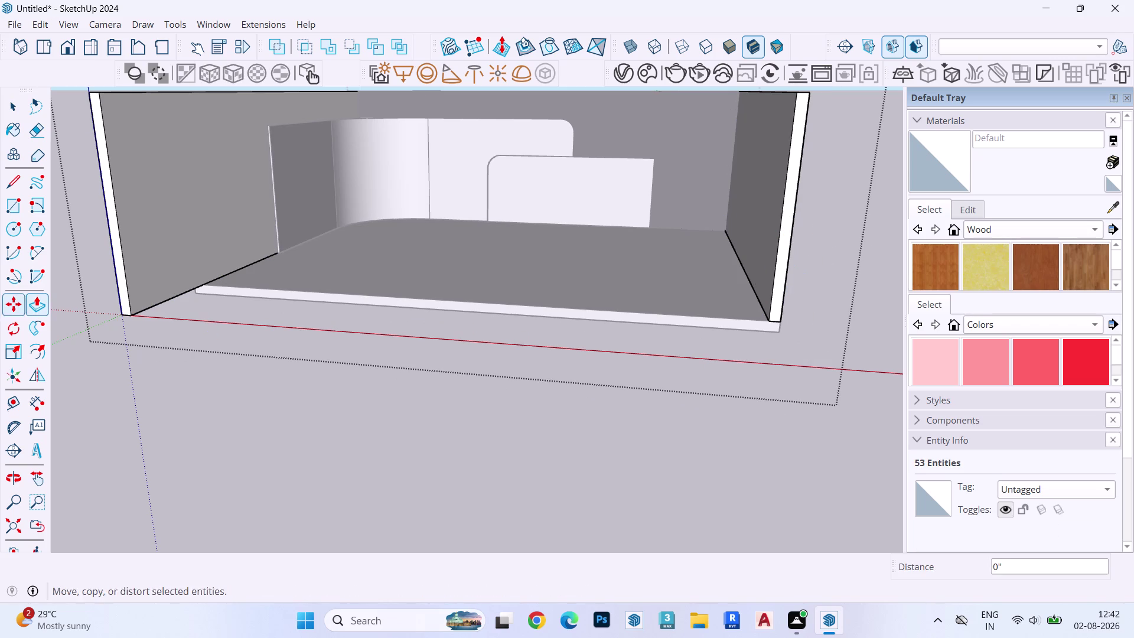
double_click(115, 257)
key(space)
key(Escape)
key(Escape)
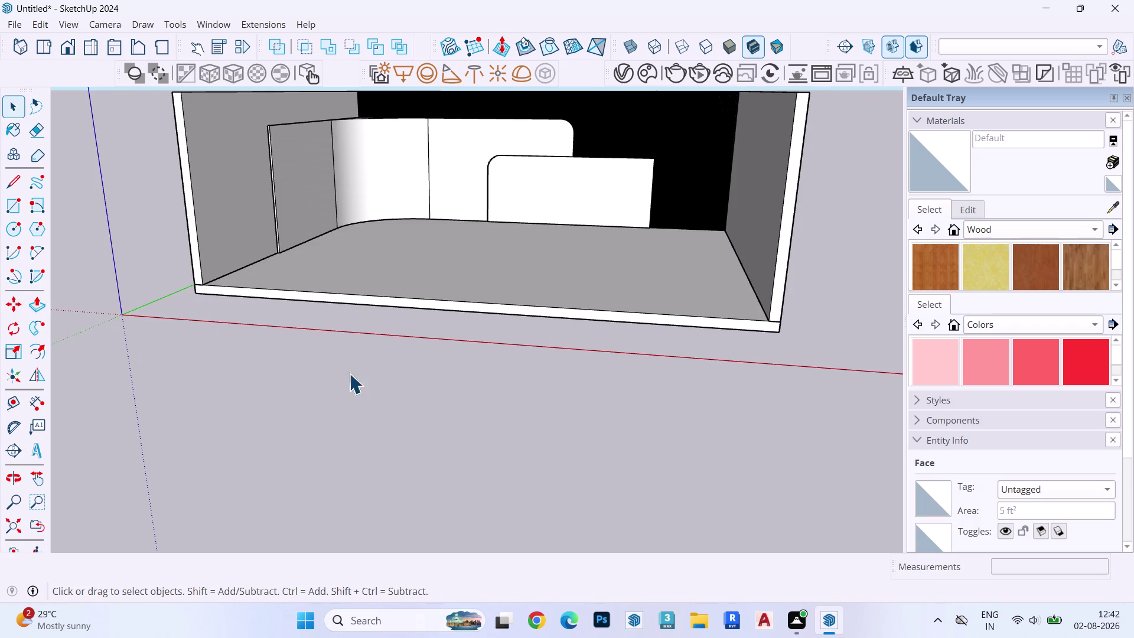
middle_drag(360, 374, 517, 637)
middle_drag(452, 316, 435, 442)
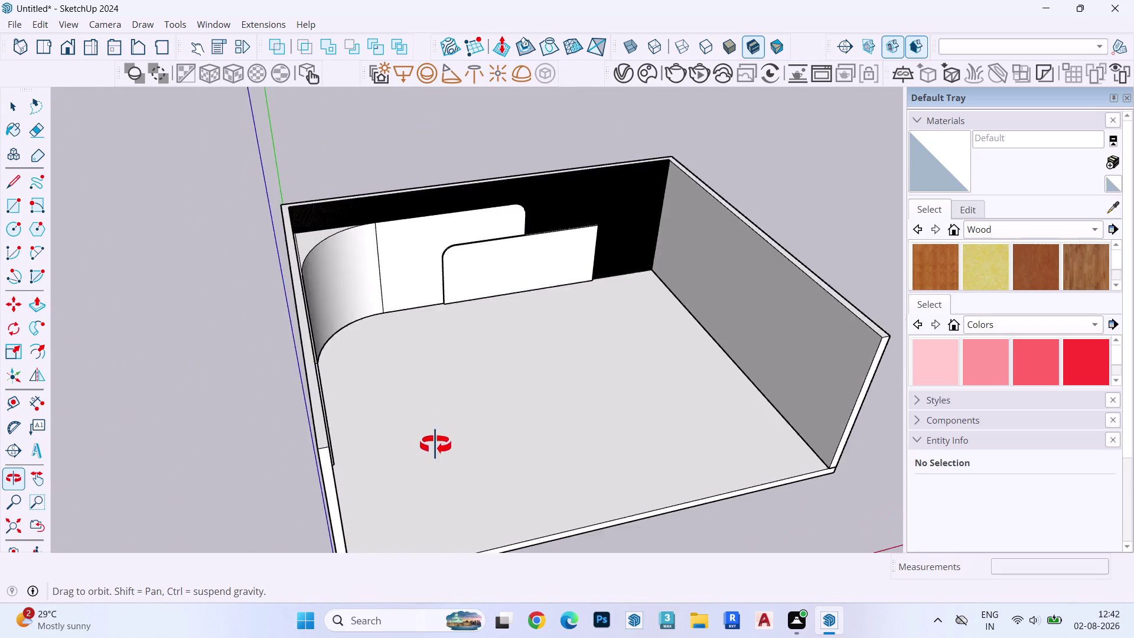
middle_drag(435, 443, 338, 348)
middle_drag(496, 339, 460, 251)
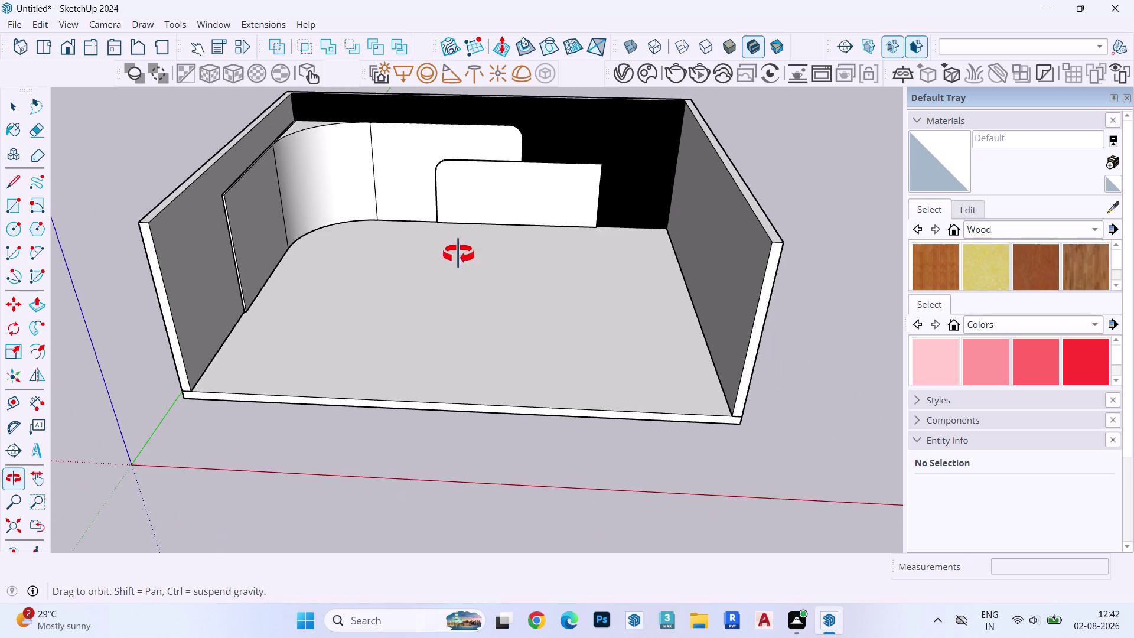
middle_drag(460, 251, 240, 411)
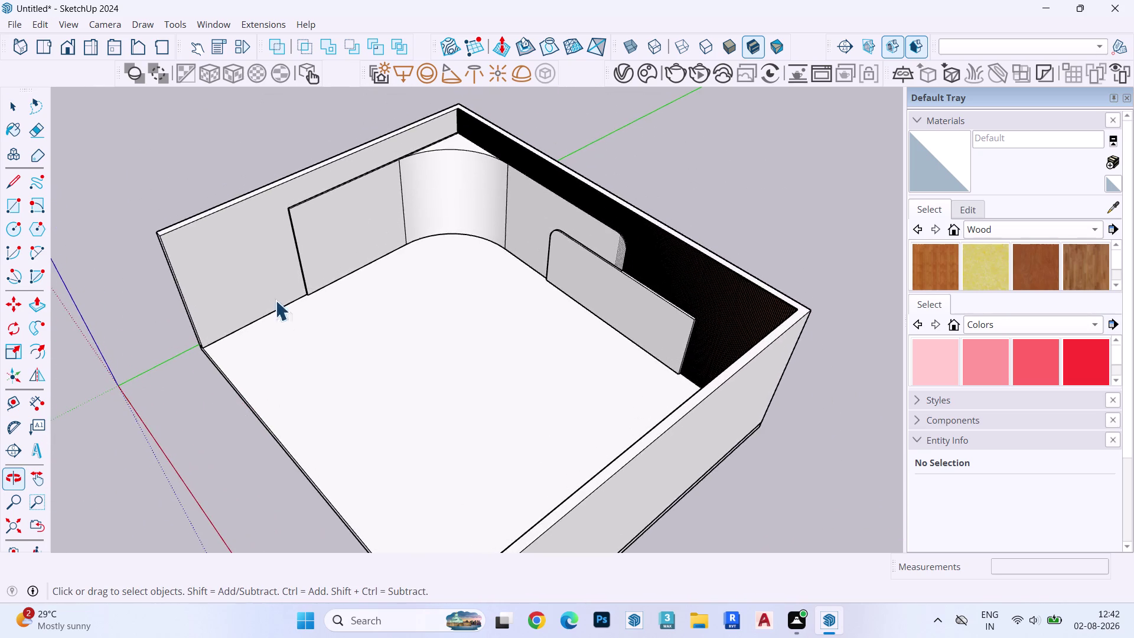
Place guides 1' and 3' in from the left wall's front edge.
scroll(up, 3)
double_click(230, 259)
click(228, 258)
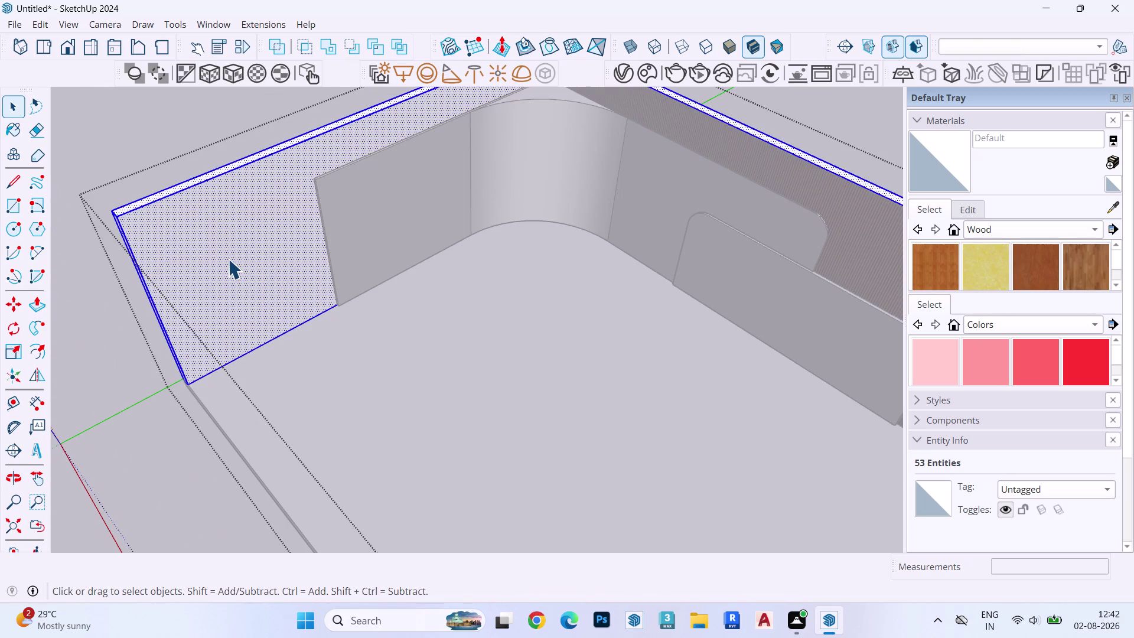
click(226, 267)
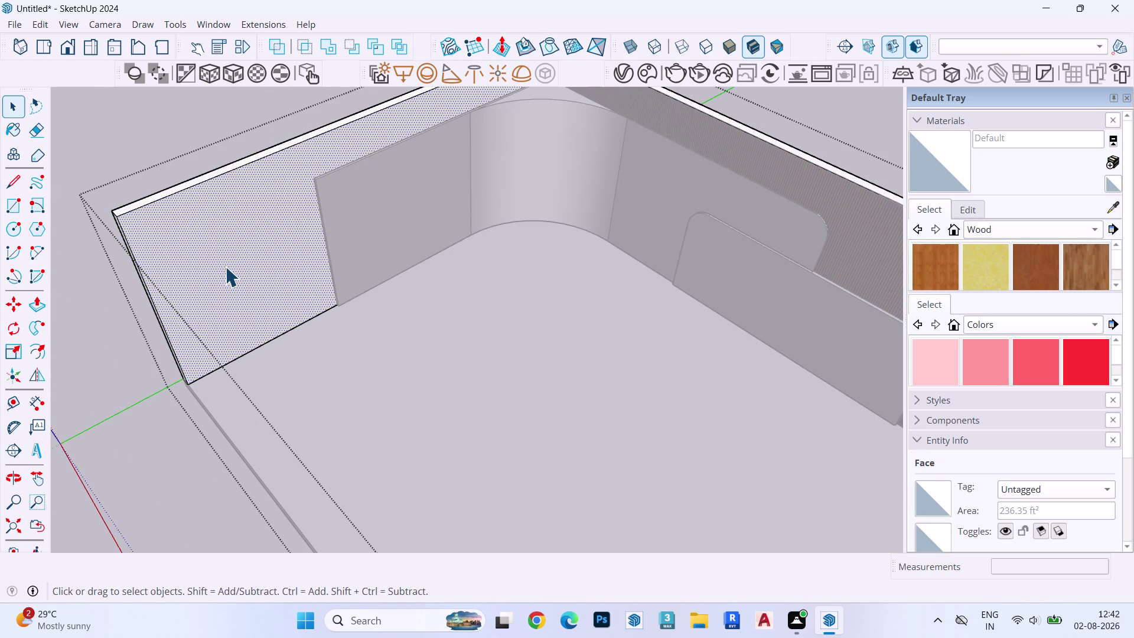
key(r)
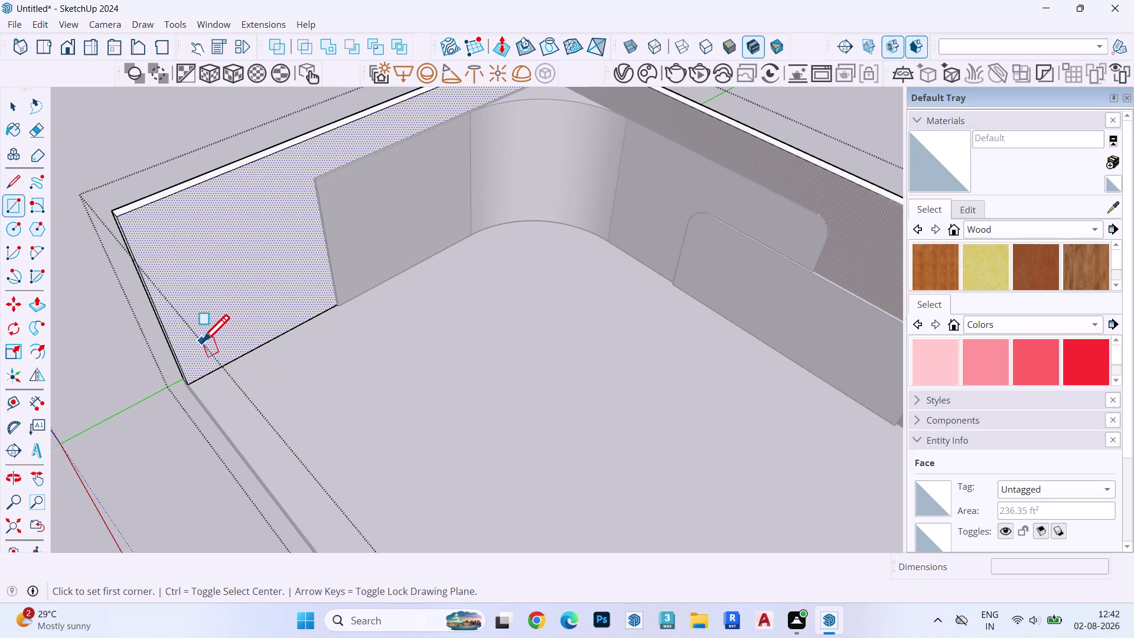
key(t)
key(space)
key(t)
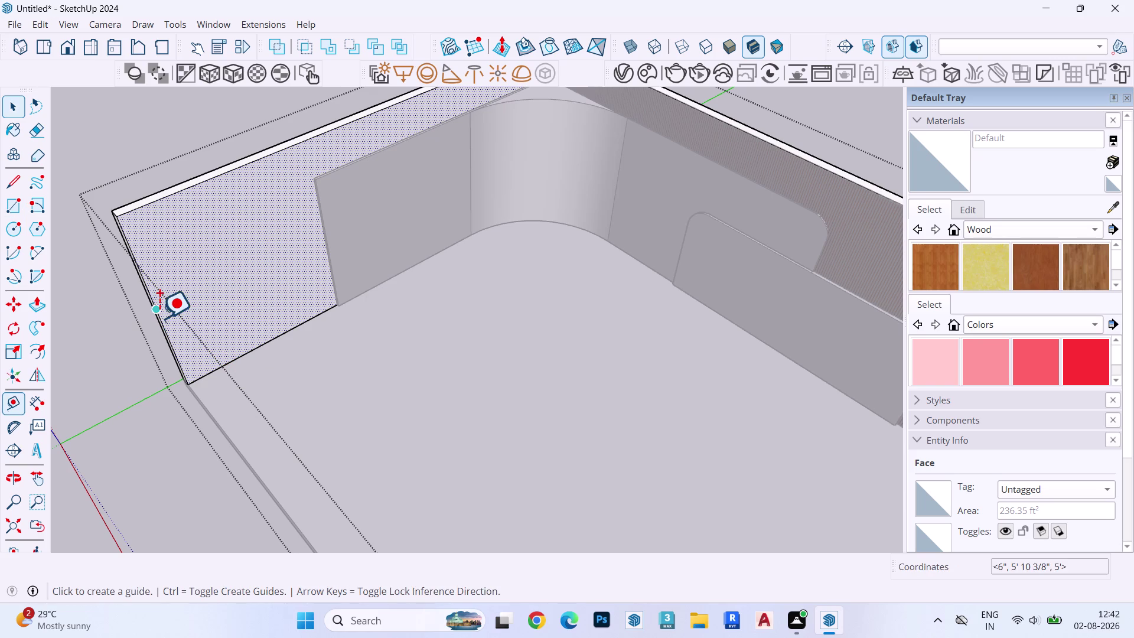
click(160, 317)
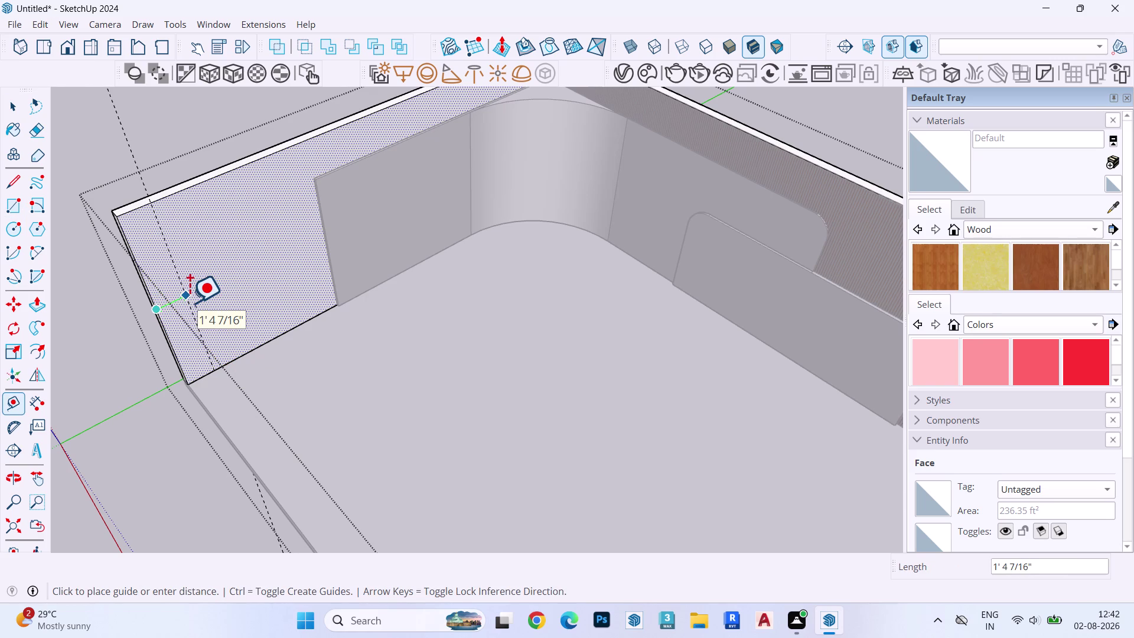
key(1)
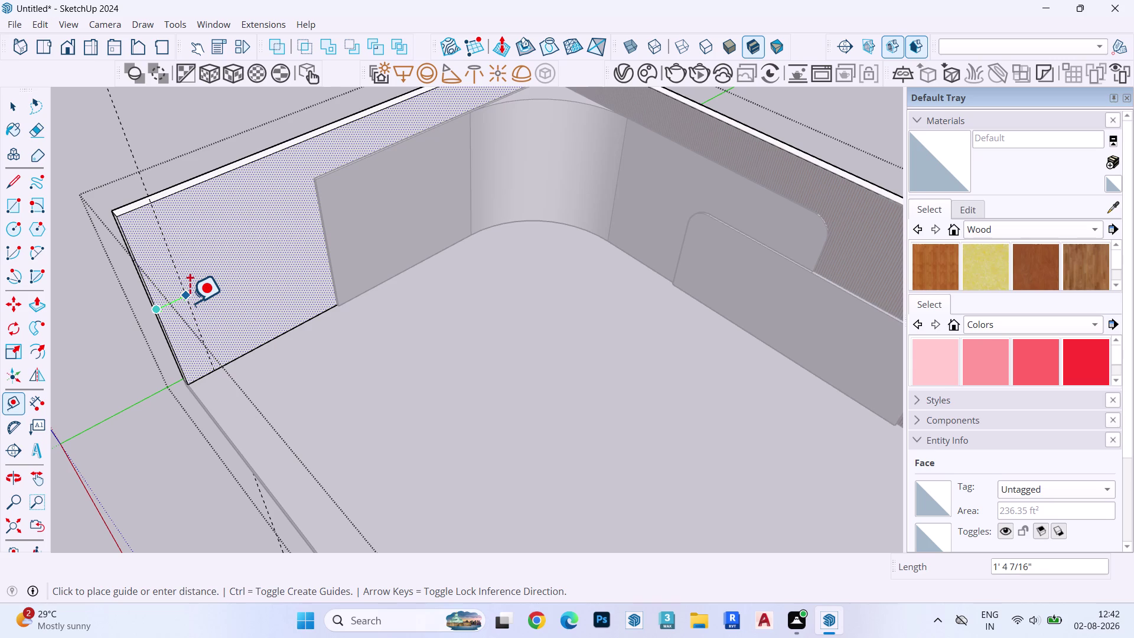
key(apostrophe)
key(Return)
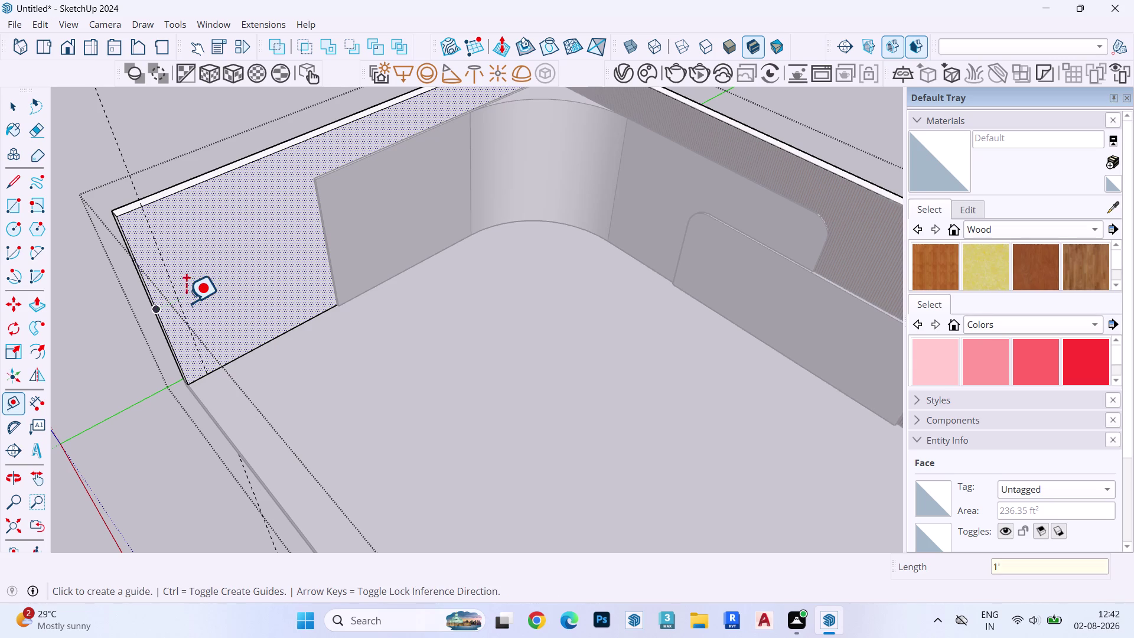
click(163, 261)
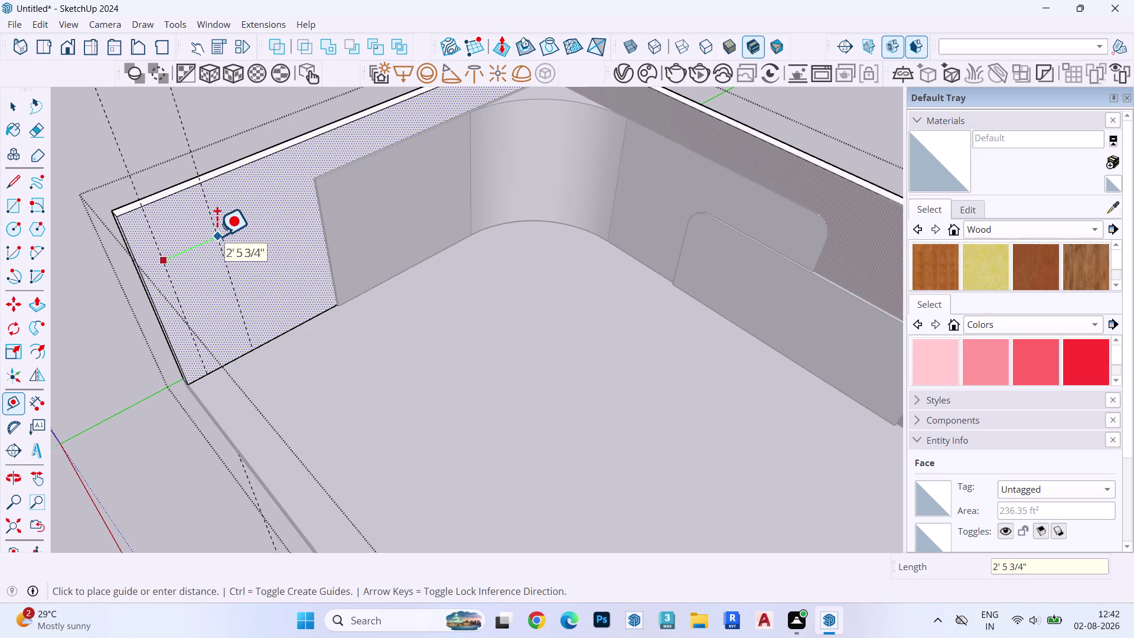
text(3')
key(Return)
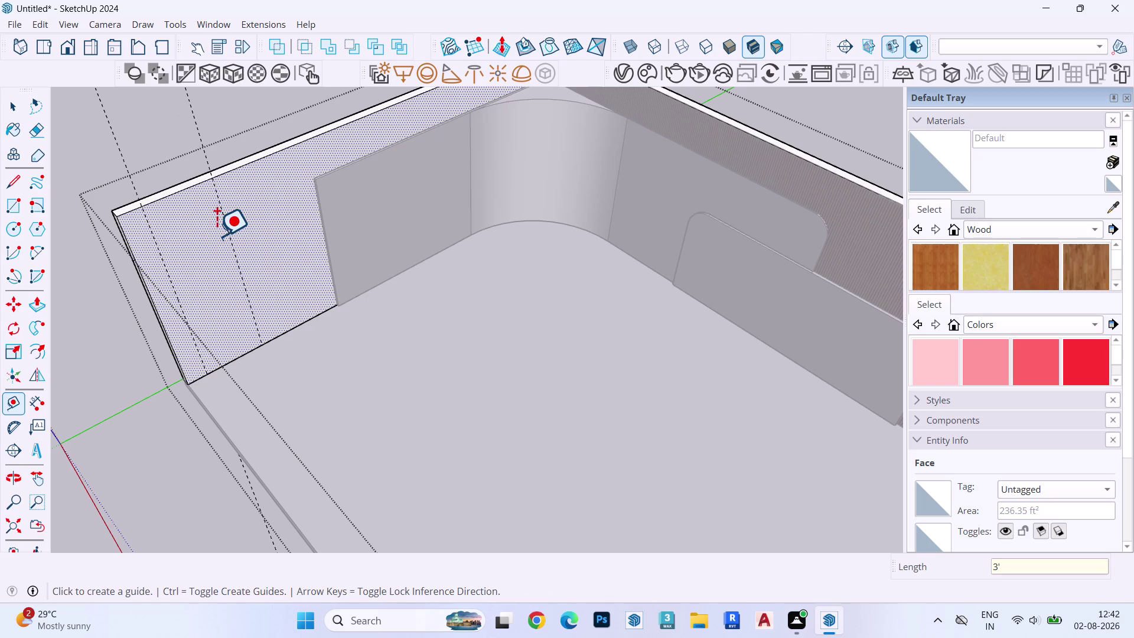
key(space)
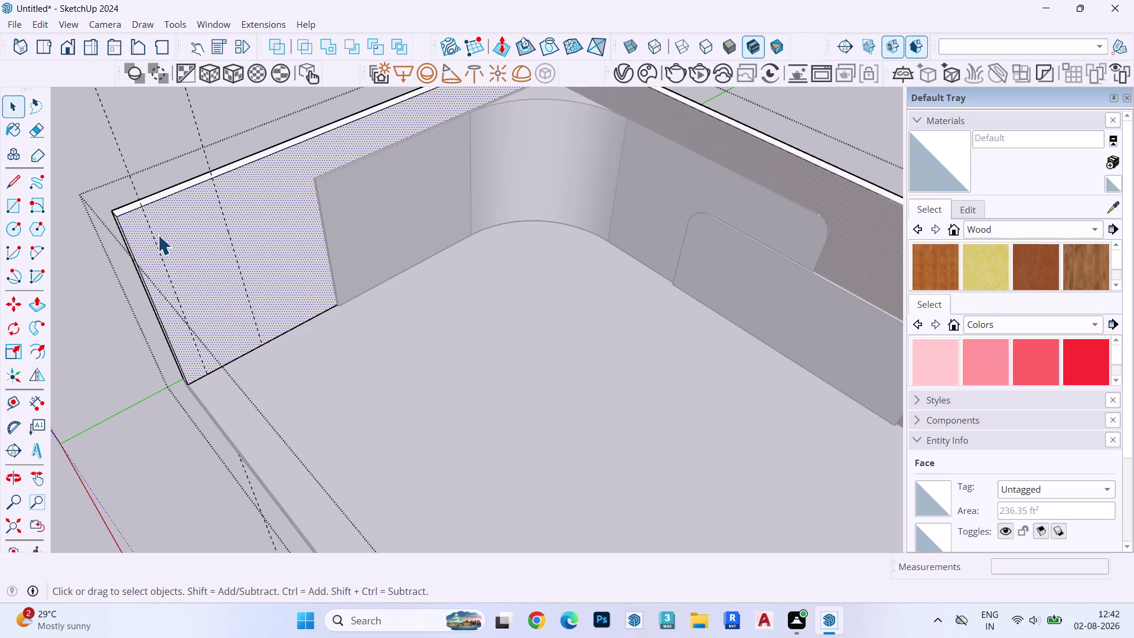
Add a guide 7' up from the wall's bottom edge.
key(t)
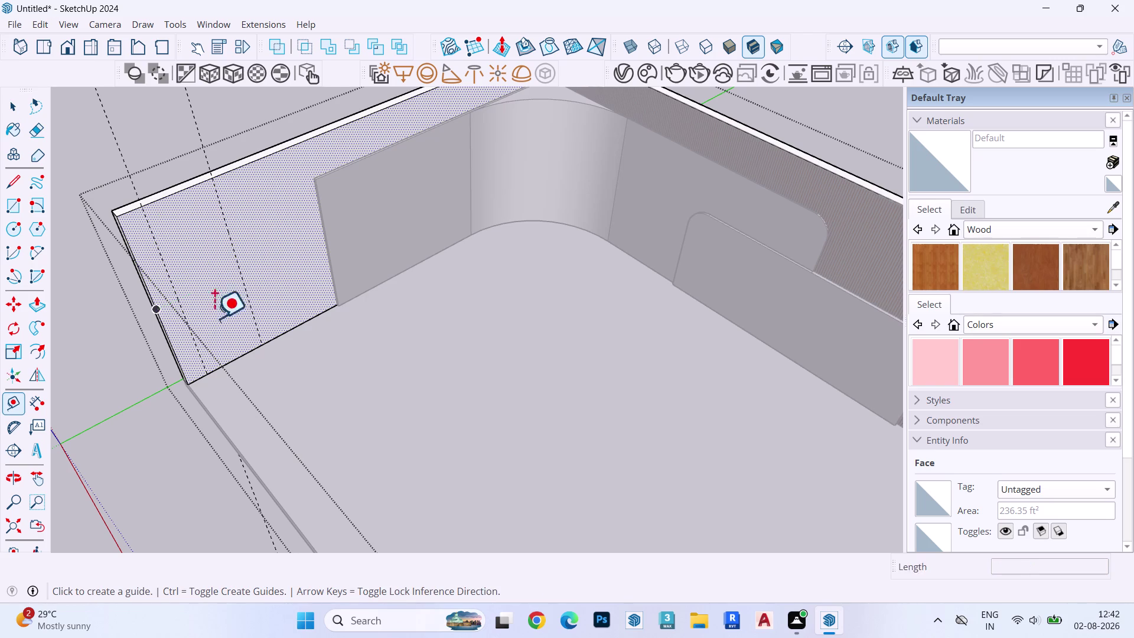
click(234, 358)
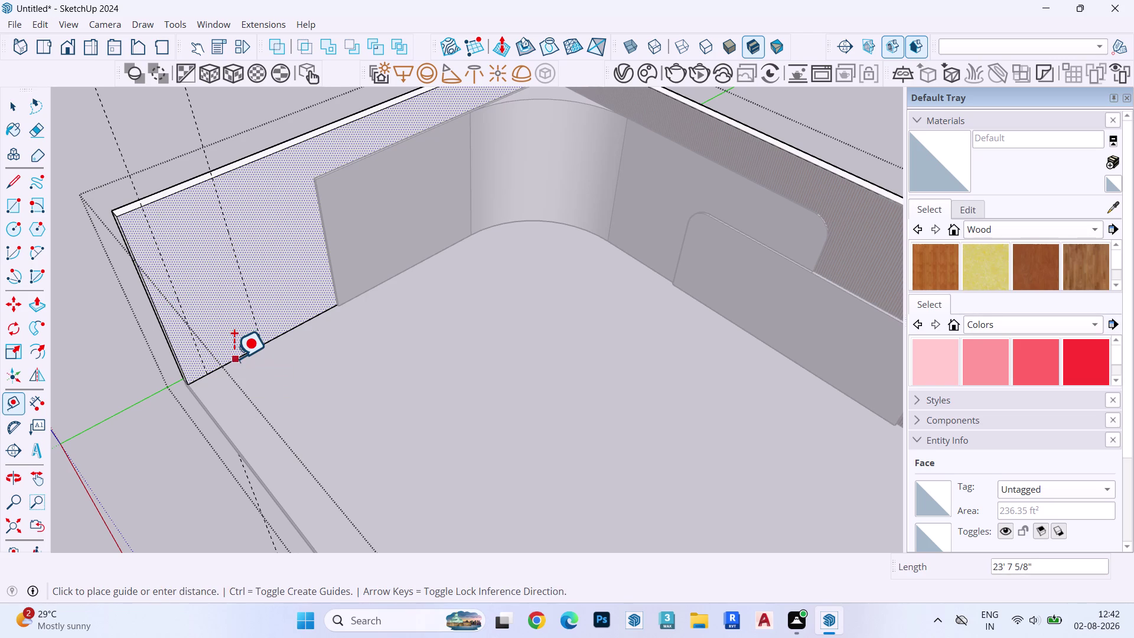
key(Up)
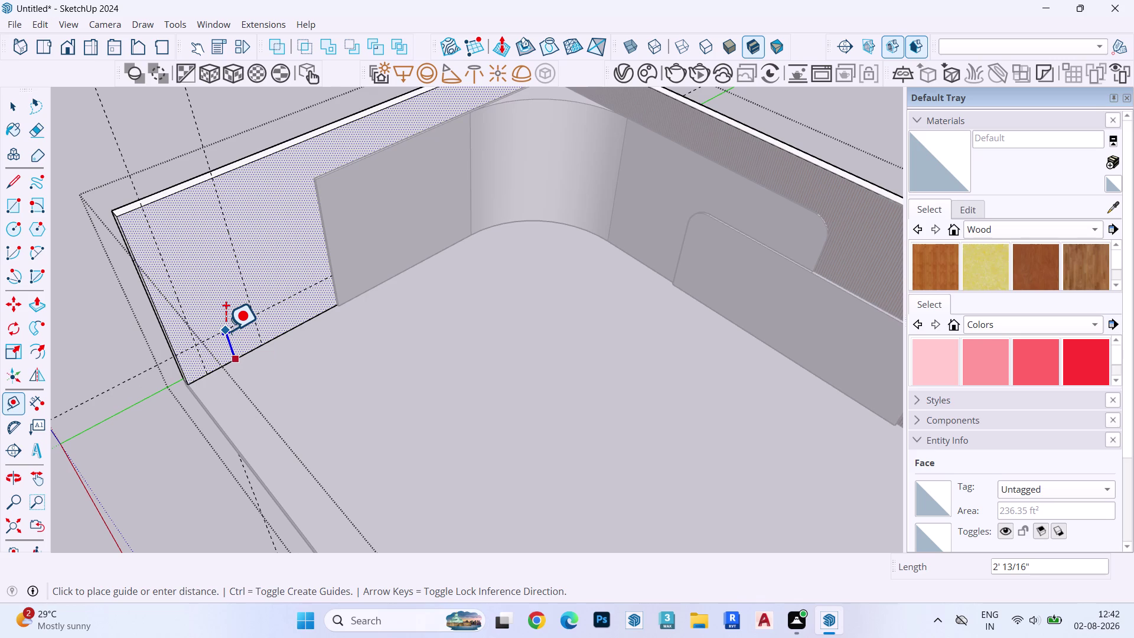
text(7')
key(Return)
key(space)
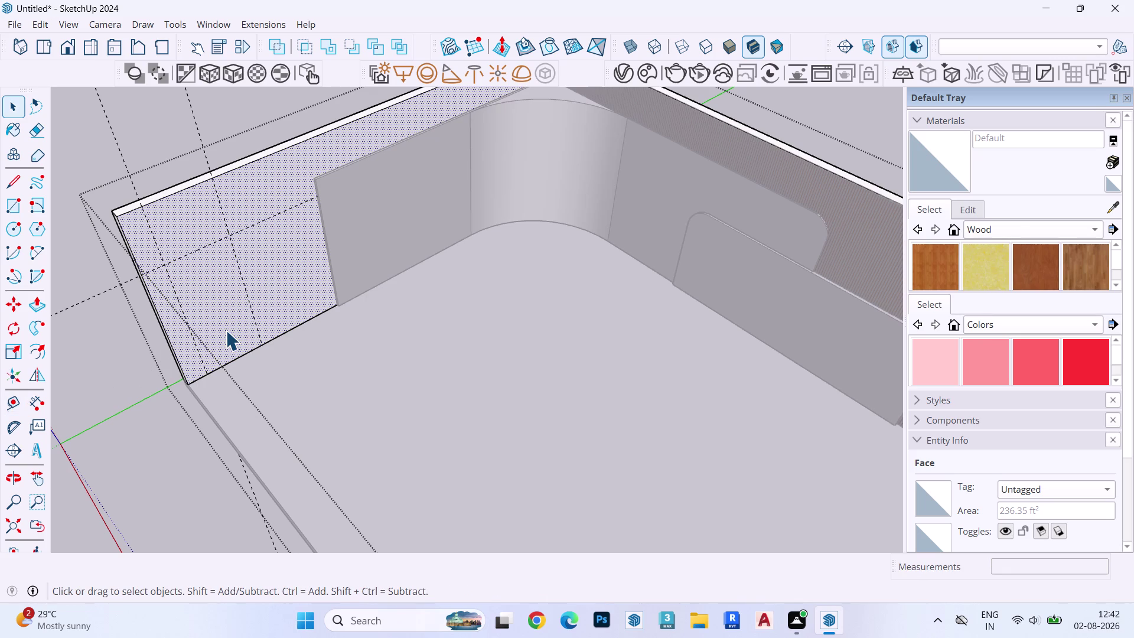
Draw the 3' by 7' doorway rectangle on the left wall.
key(r)
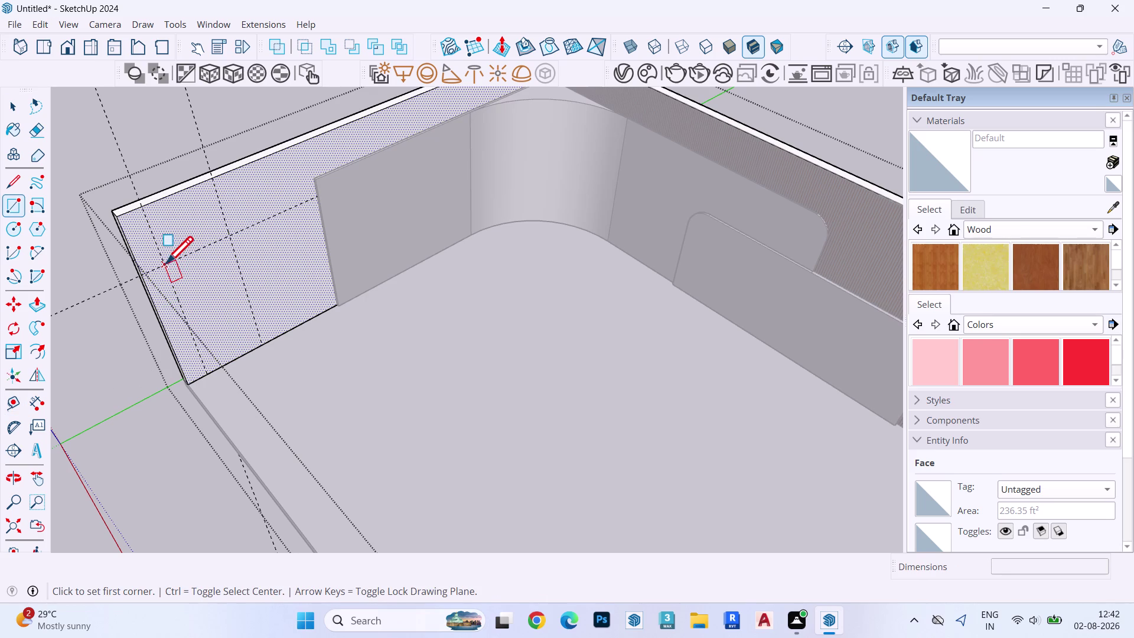
click(164, 263)
click(259, 343)
key(space)
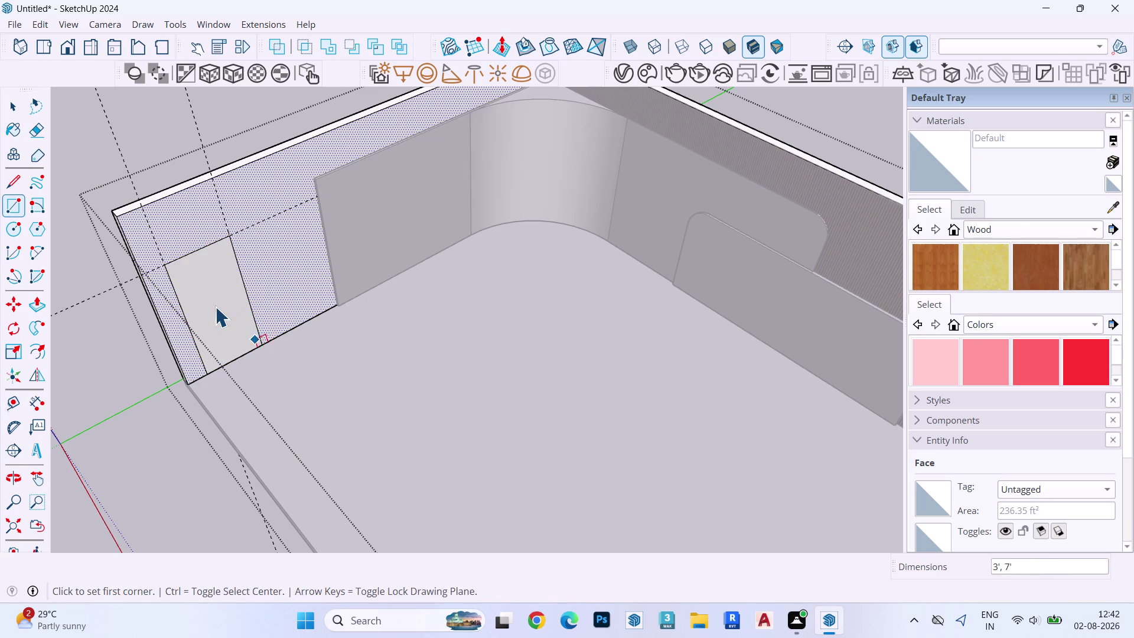
click(215, 306)
Push the doorway face through the wall thickness and clear the selection.
key(p)
click(214, 305)
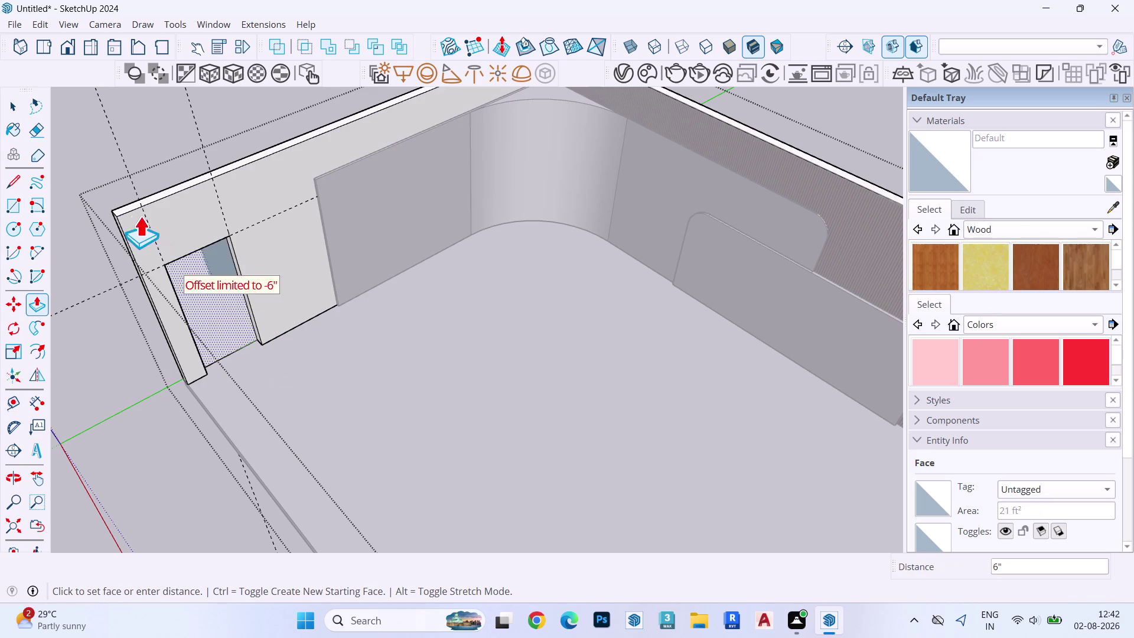
click(113, 205)
key(space)
key(Escape)
key(Escape)
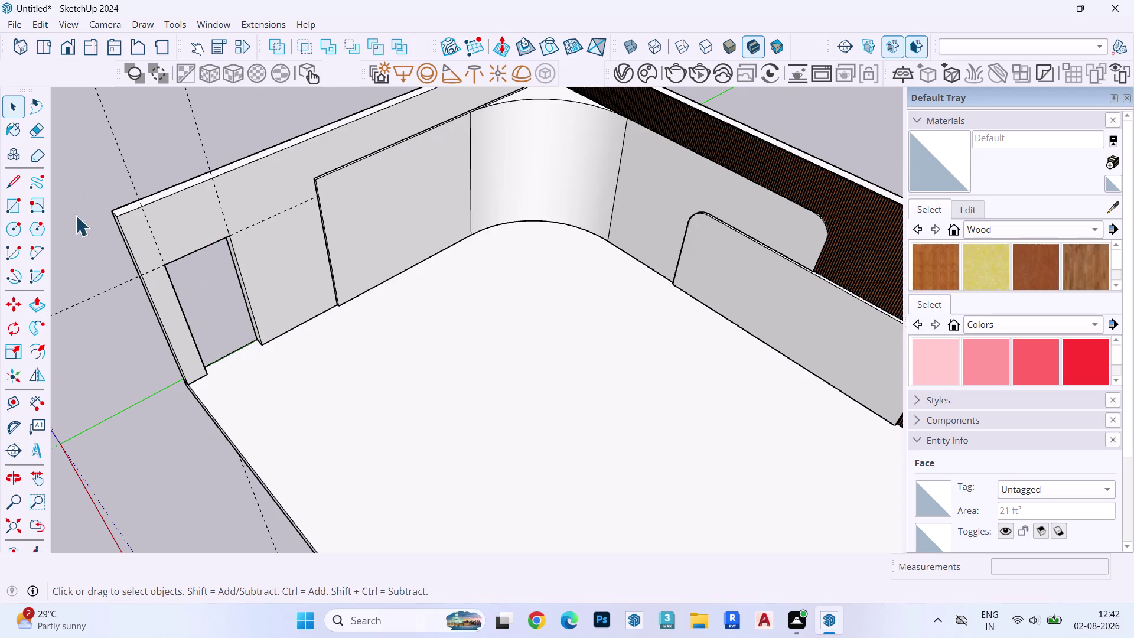
click(56, 25)
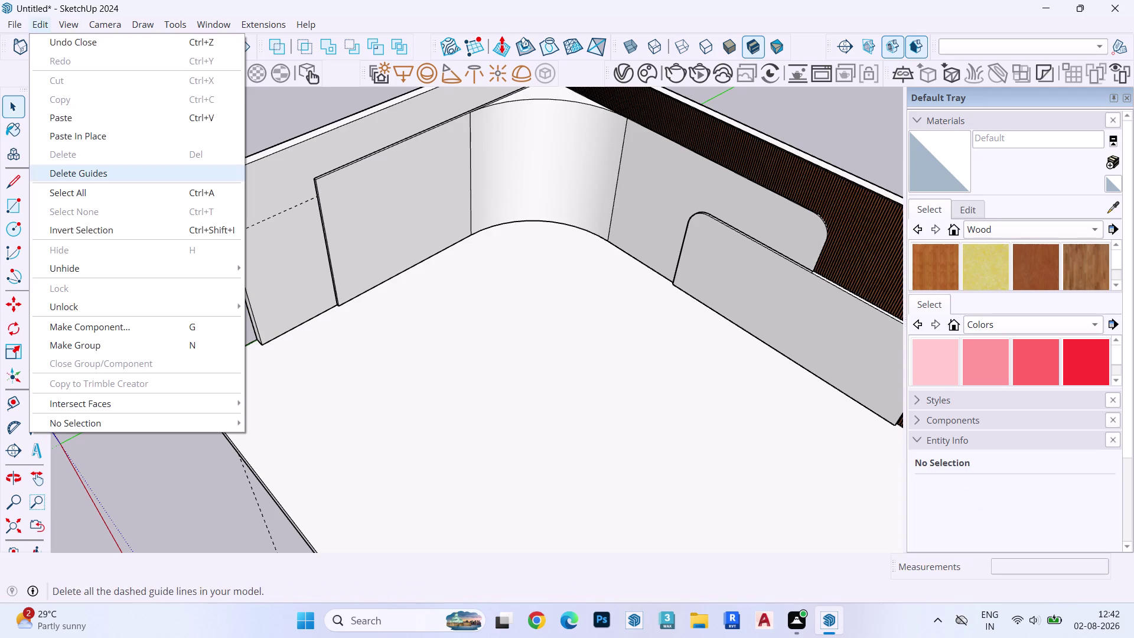
Delete all guides via Edit > Delete Guides and orbit to view the doorway outside.
click(93, 175)
key(Escape)
scroll(down, 3)
middle_drag(419, 310, 628, 165)
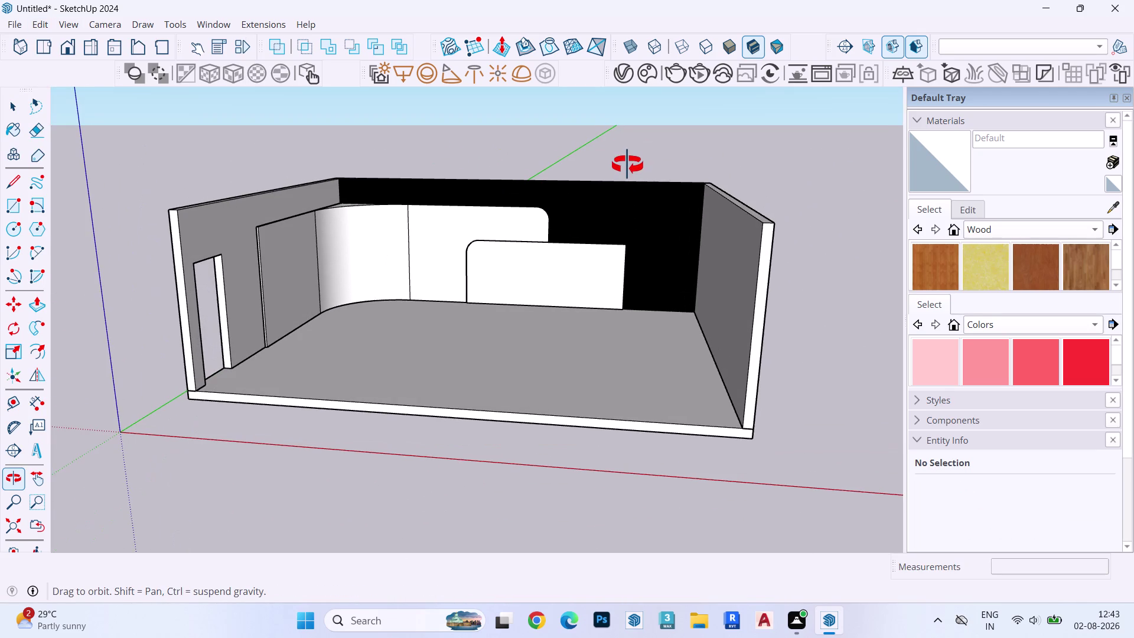
middle_drag(628, 165, 746, 458)
scroll(down, 3)
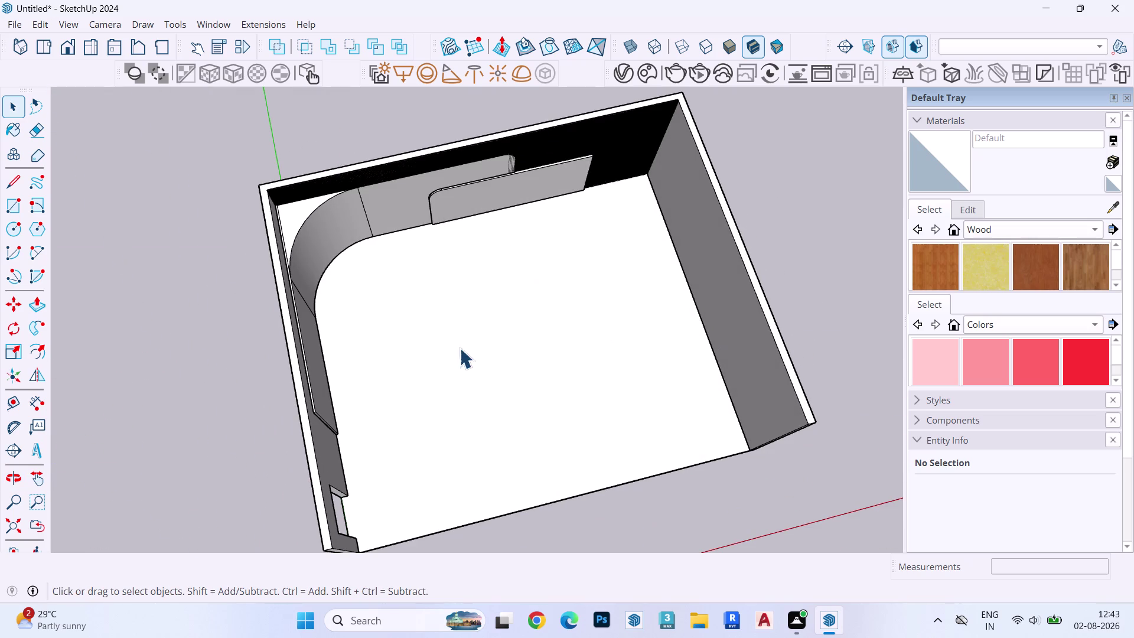
middle_drag(264, 192, 263, 0)
middle_drag(379, 434, 262, 237)
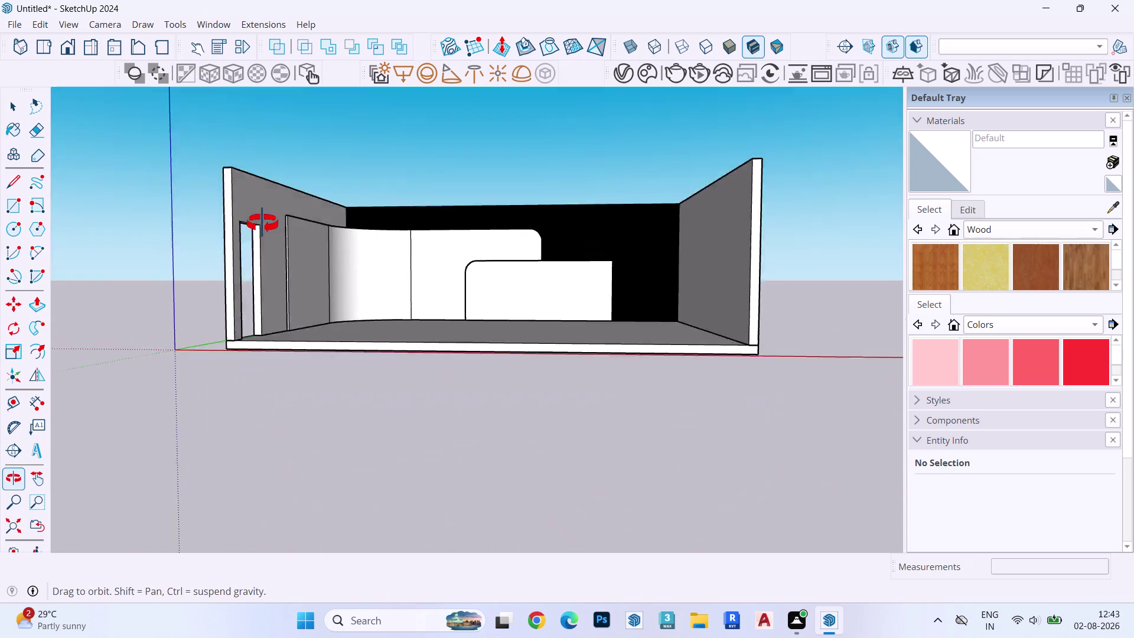
middle_drag(263, 237, 259, 312)
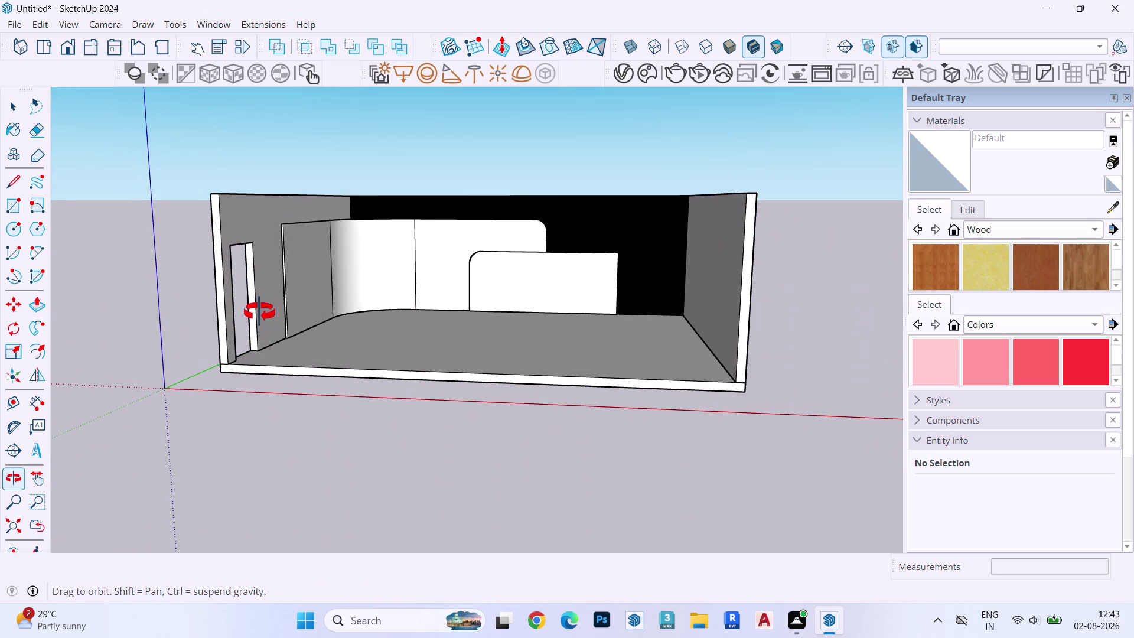
middle_drag(259, 312, 726, 336)
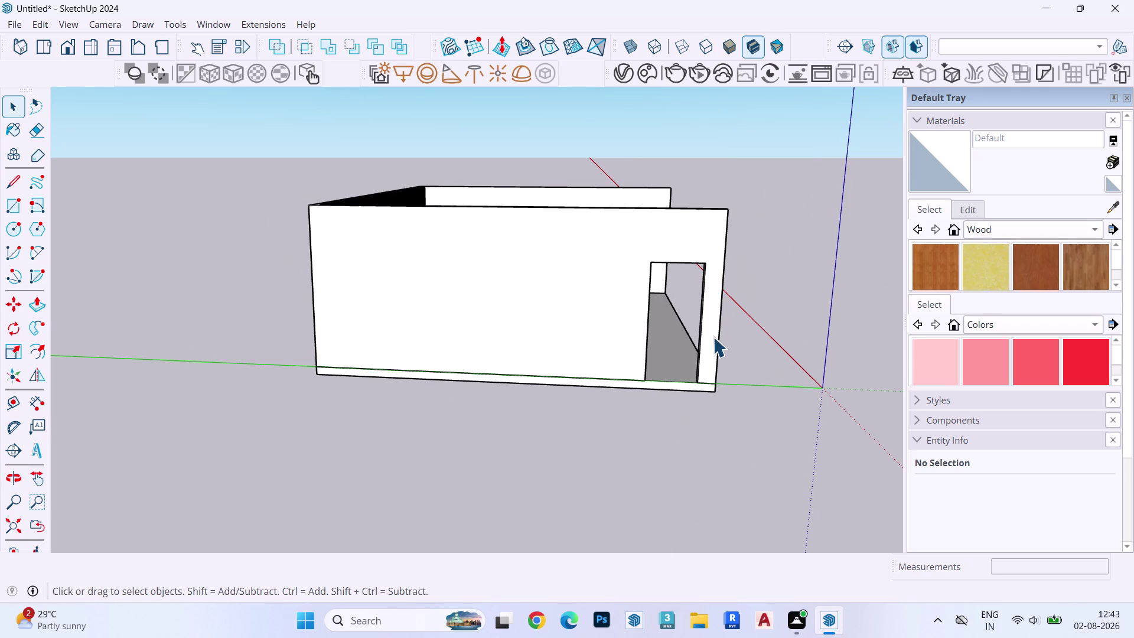
Draw a step rectangle on the ground outside the doorway, starting at the wall corner.
key(e)
key(space)
key(r)
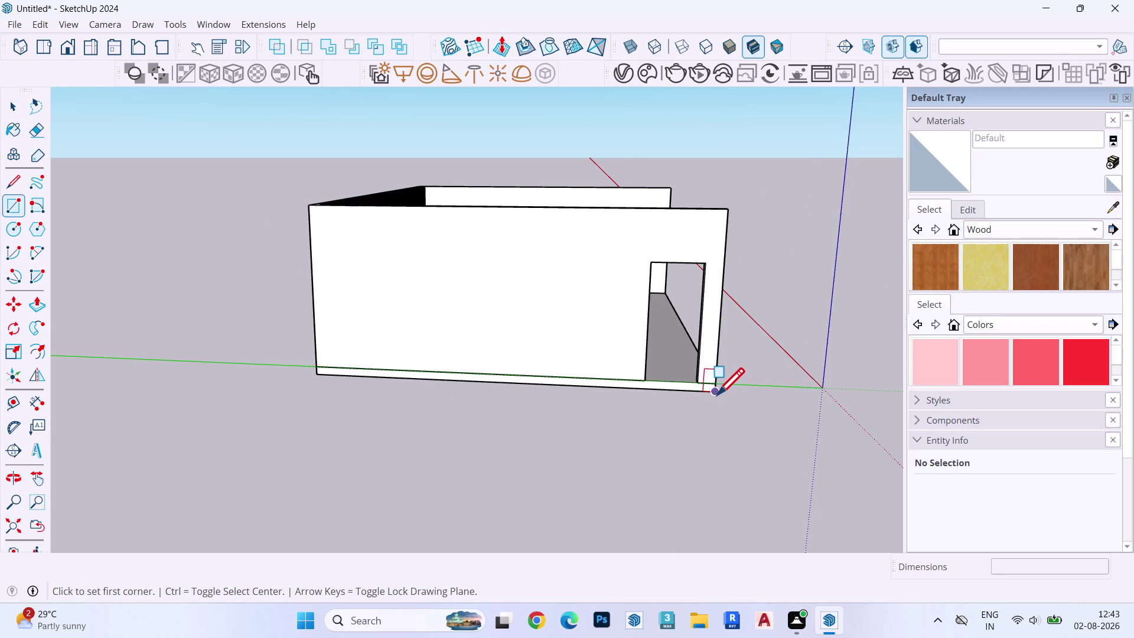
click(717, 394)
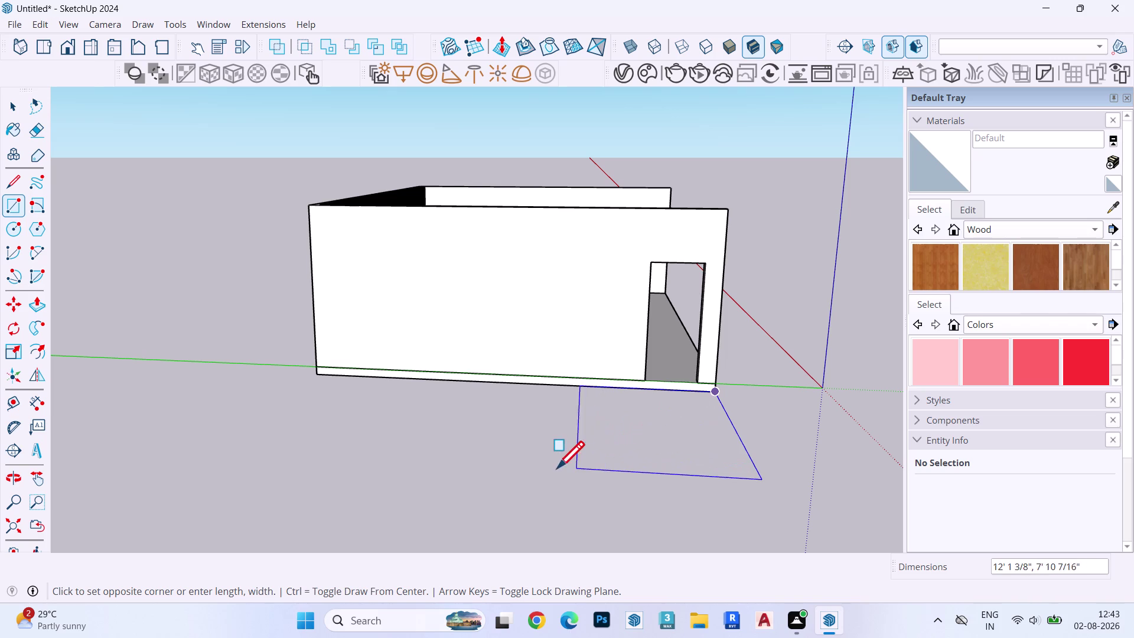
middle_drag(524, 456, 525, 456)
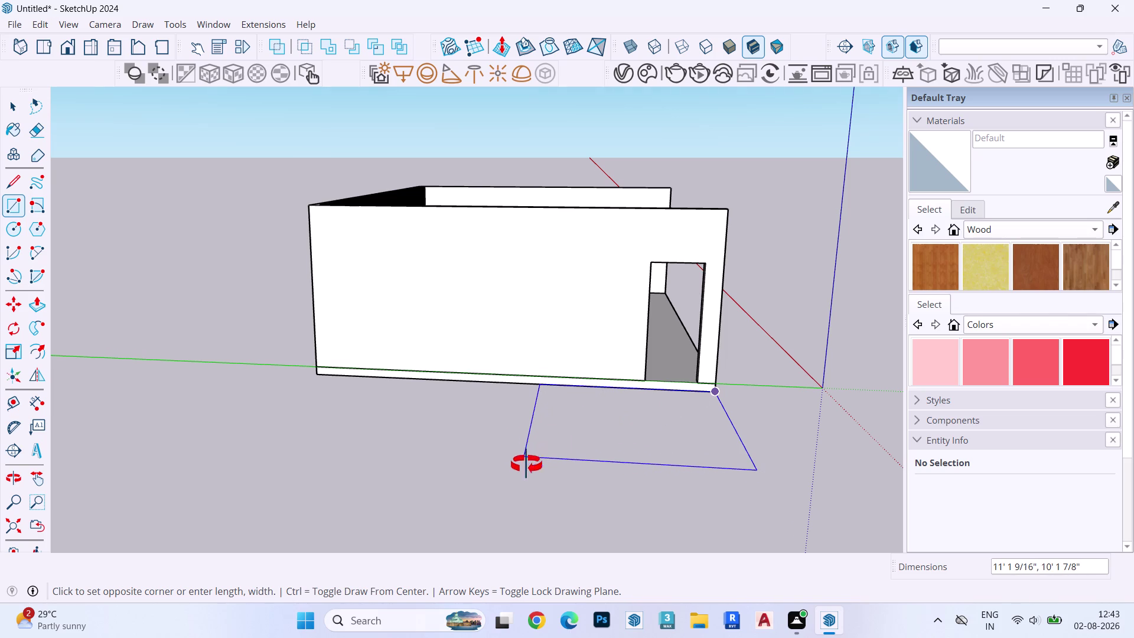
middle_drag(525, 457, 539, 349)
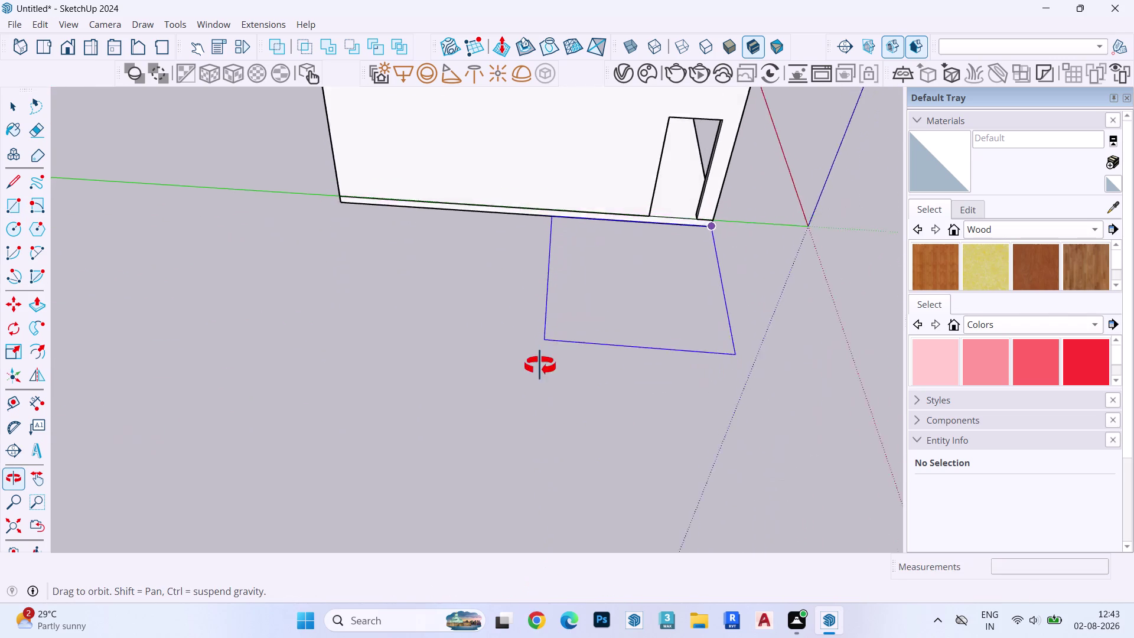
middle_drag(540, 349, 525, 492)
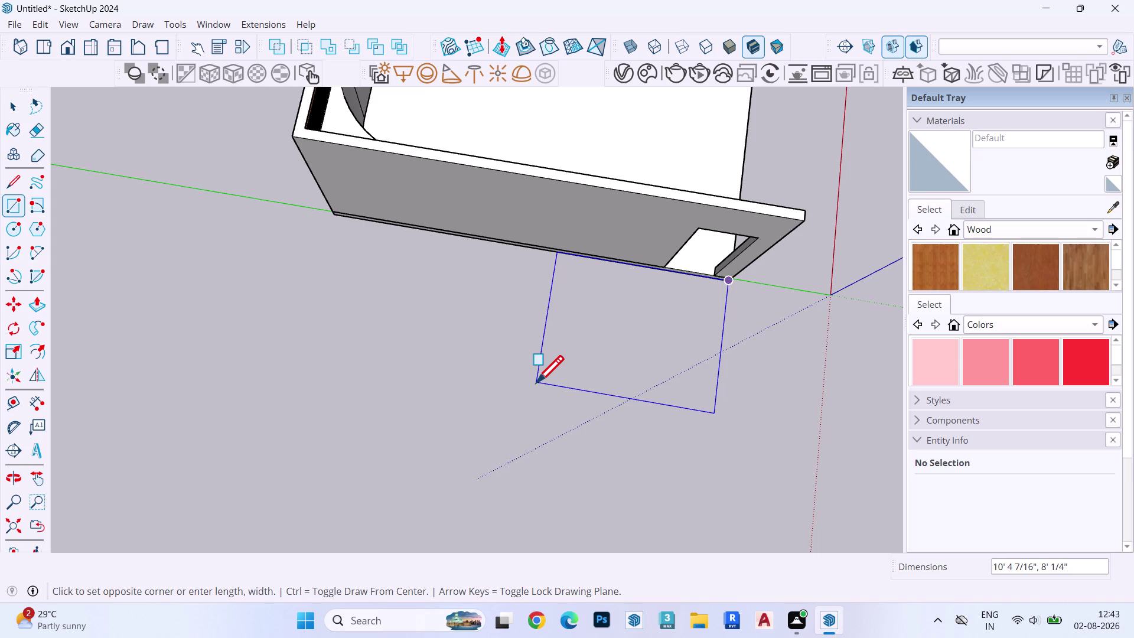
click(536, 382)
key(space)
Push/Pull the new rectangle up into a thin step slab.
triple_click(707, 324)
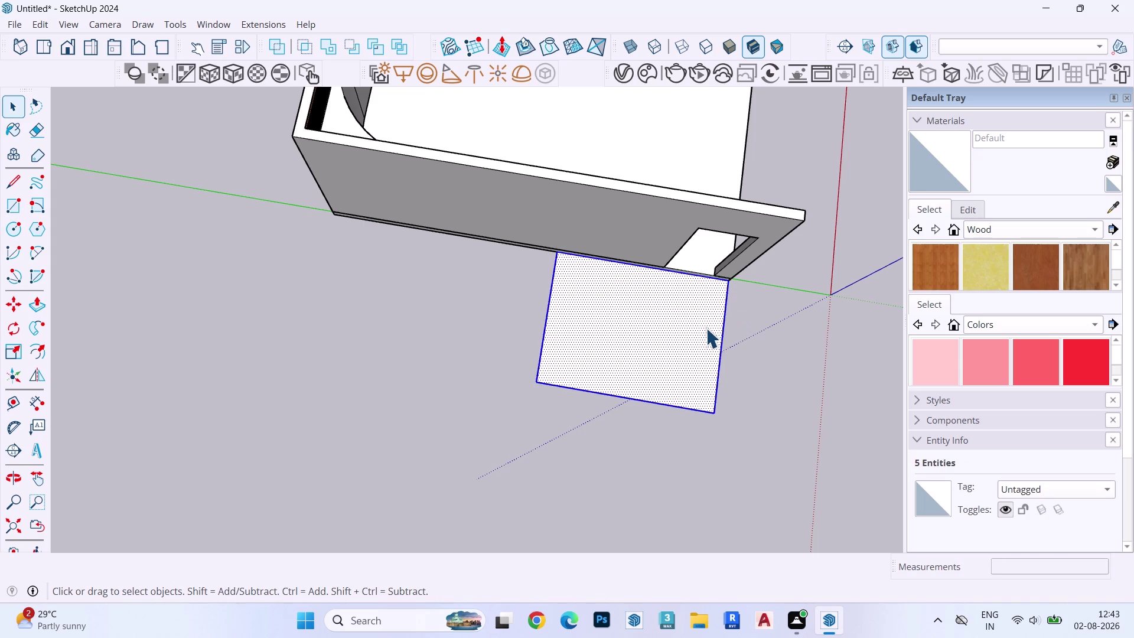
key(n)
double_click(703, 328)
scroll(up, 3)
middle_drag(703, 300, 688, 277)
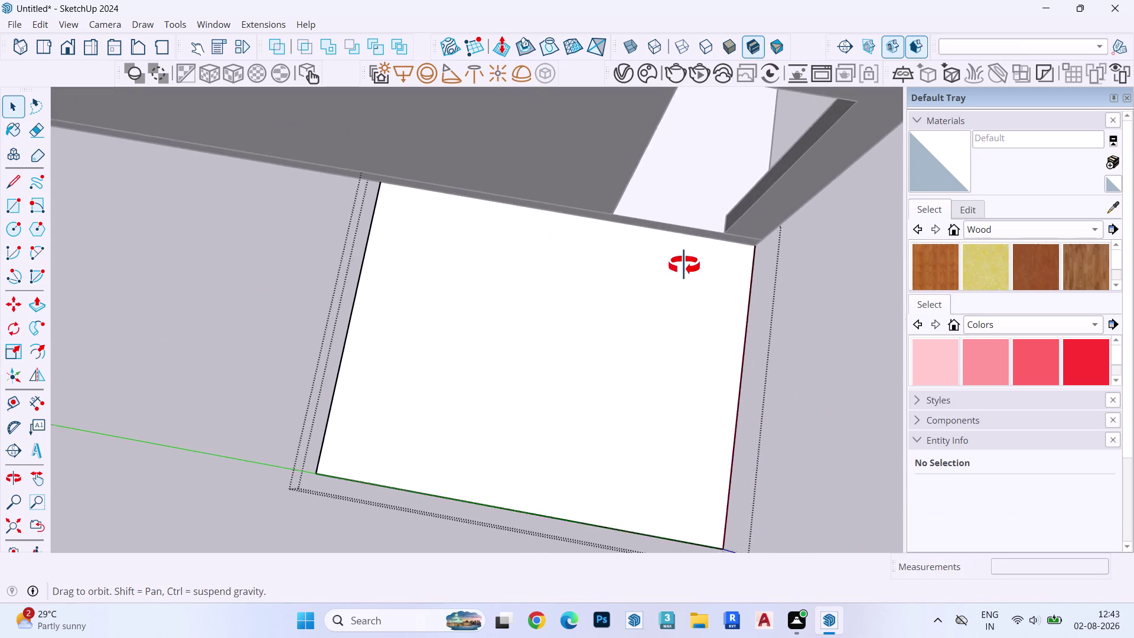
middle_drag(689, 276, 455, 37)
key(p)
click(707, 404)
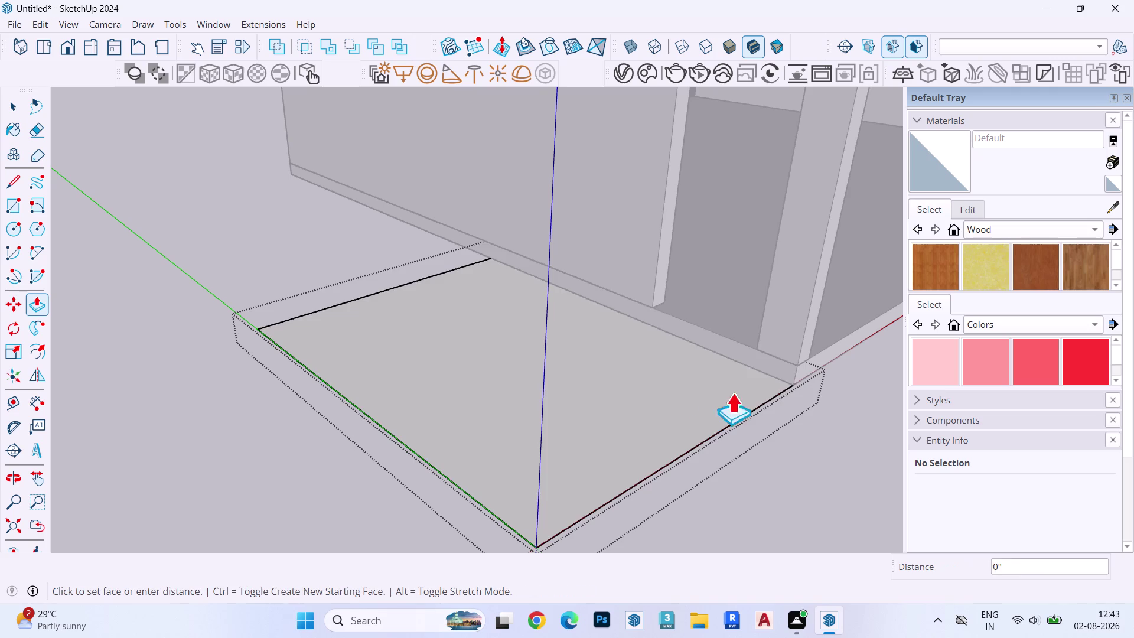
click(815, 356)
key(space)
middle_drag(723, 368, 0, 384)
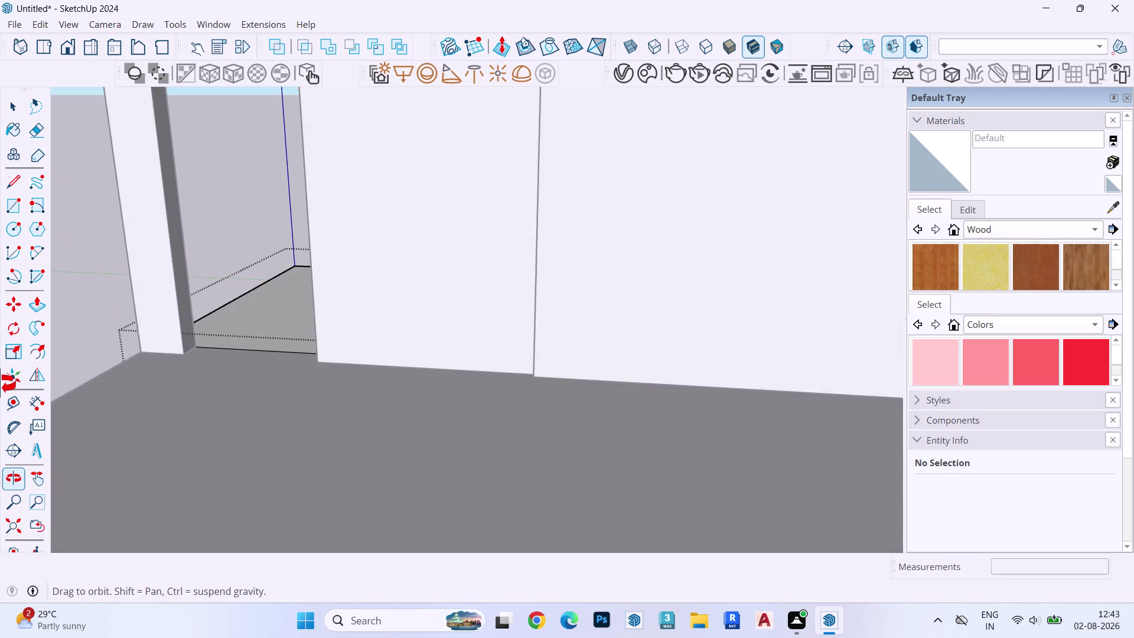
middle_drag(0, 384, 667, 454)
Select the slab's top face and start an Offset from its front edge.
key(Escape)
key(space)
double_click(613, 360)
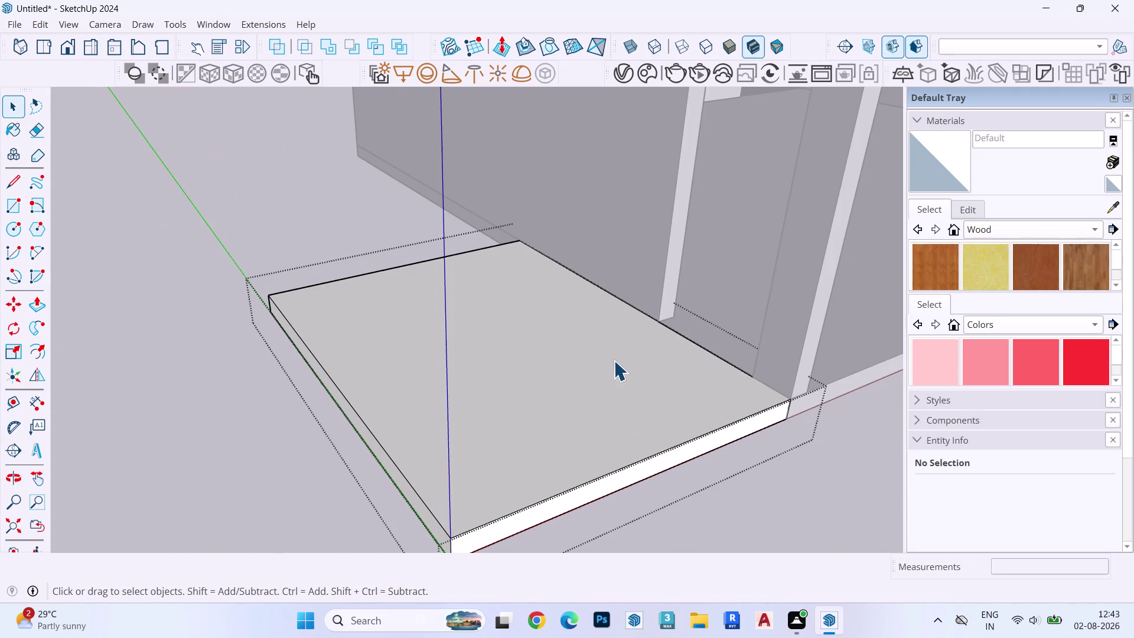
click(617, 368)
key(f)
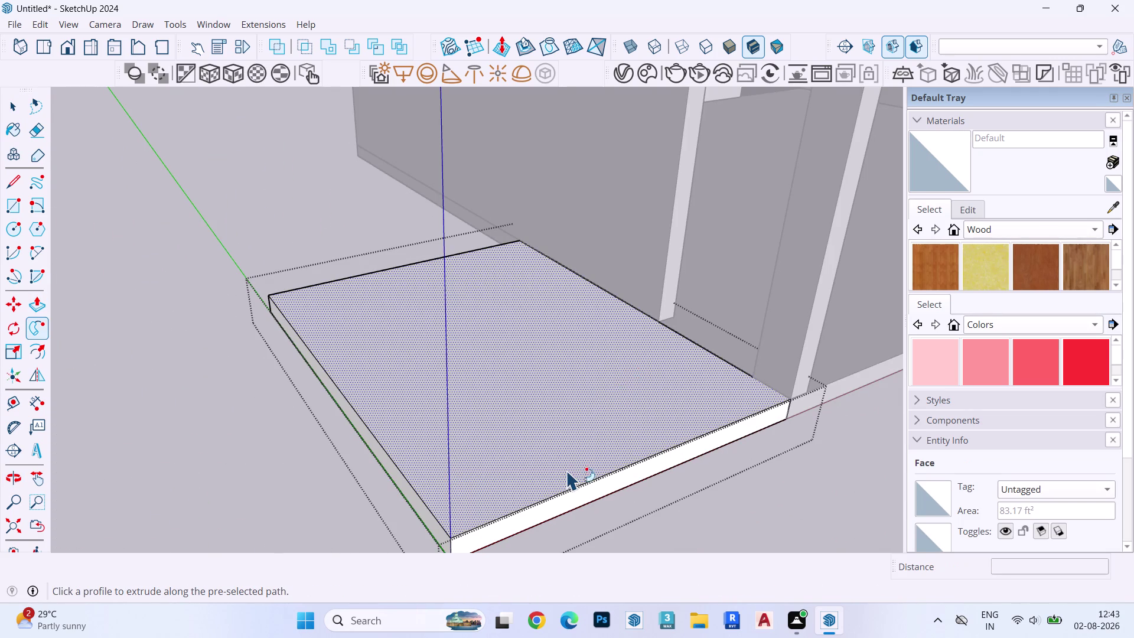
key(o)
click(564, 484)
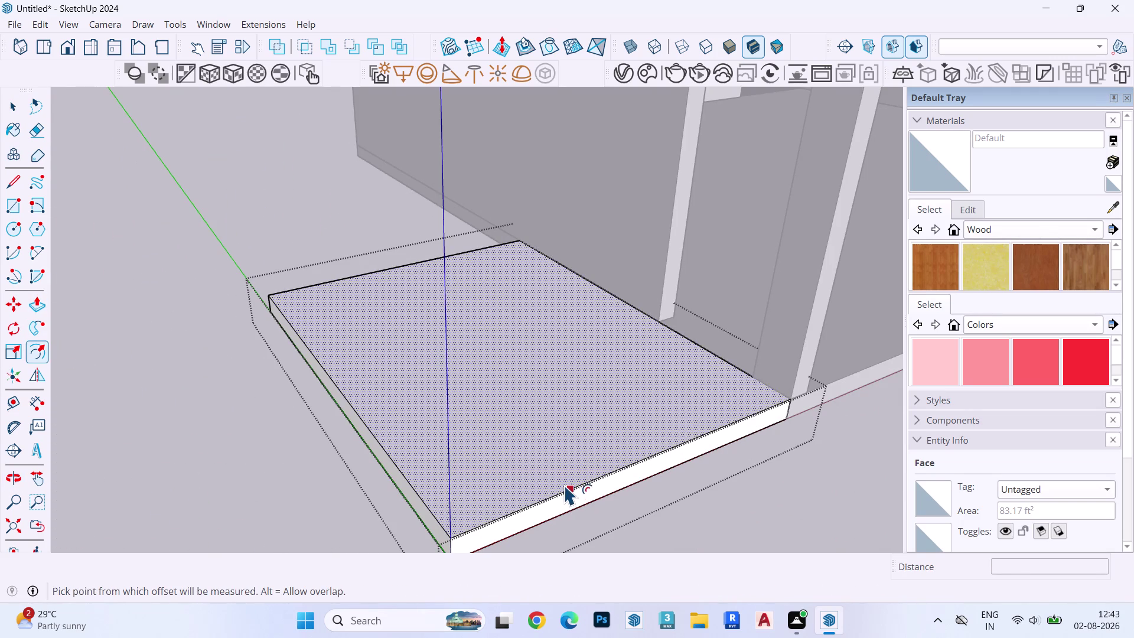